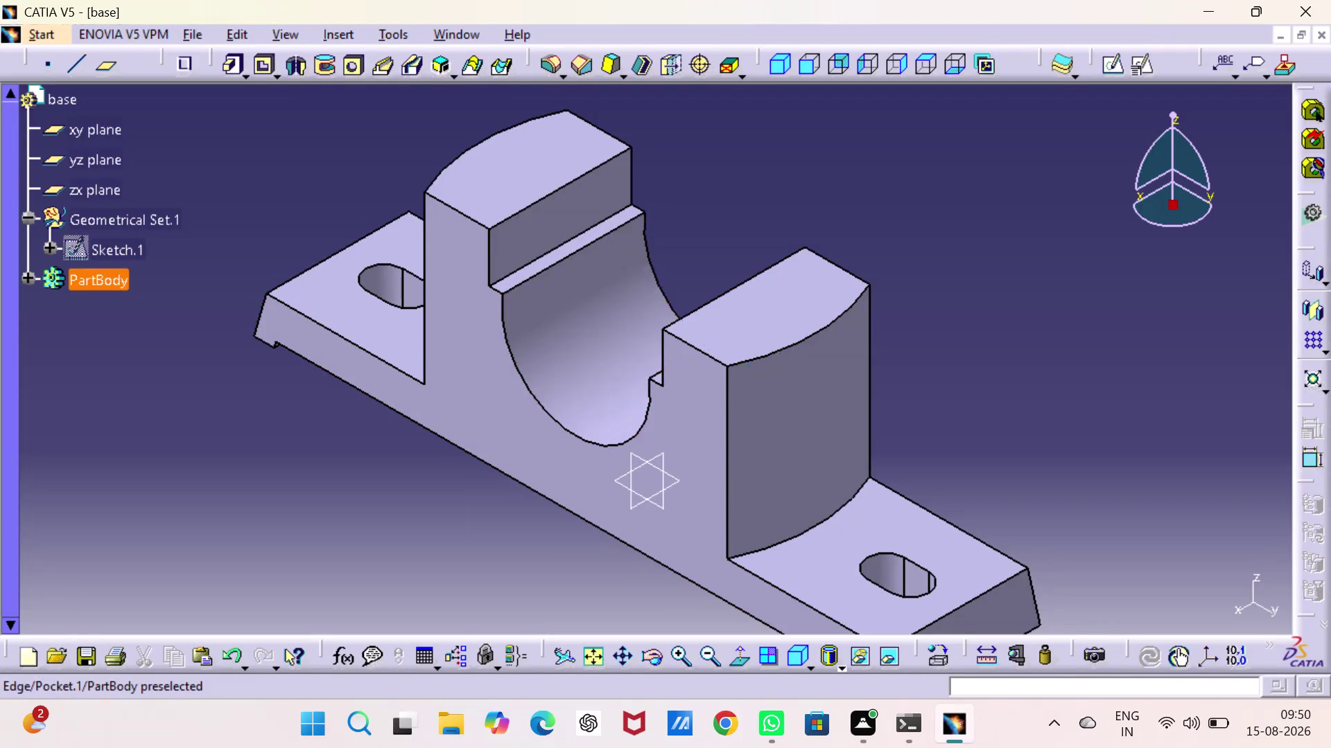
Start a new sketch on the yz plane of the pillow block base.
click(608, 333)
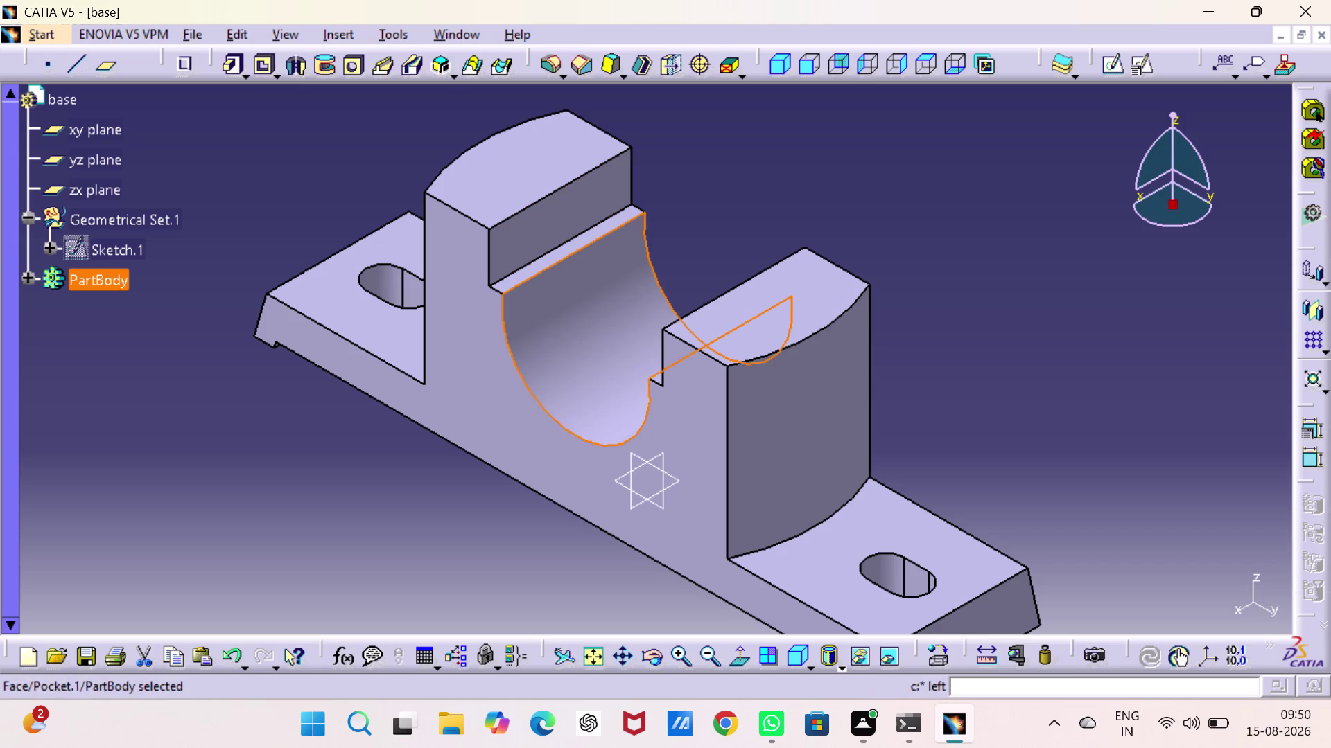
click(960, 230)
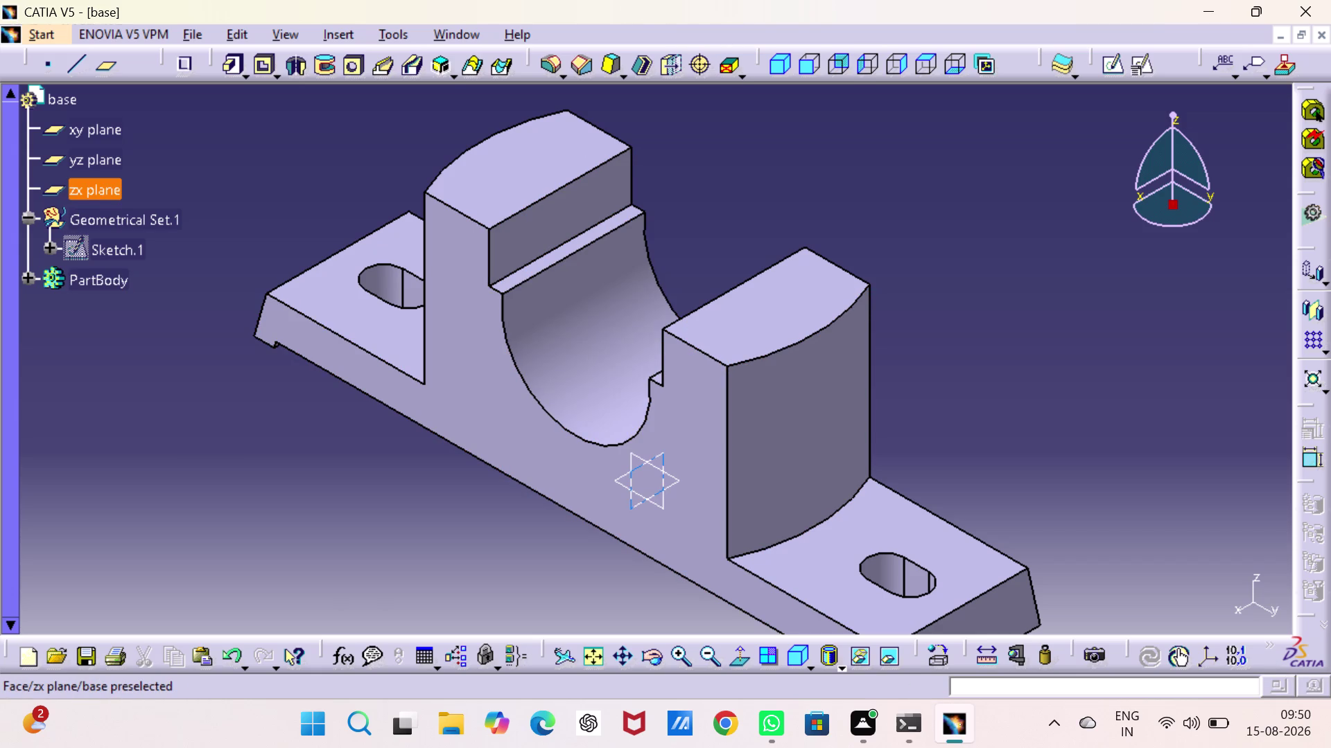
click(634, 455)
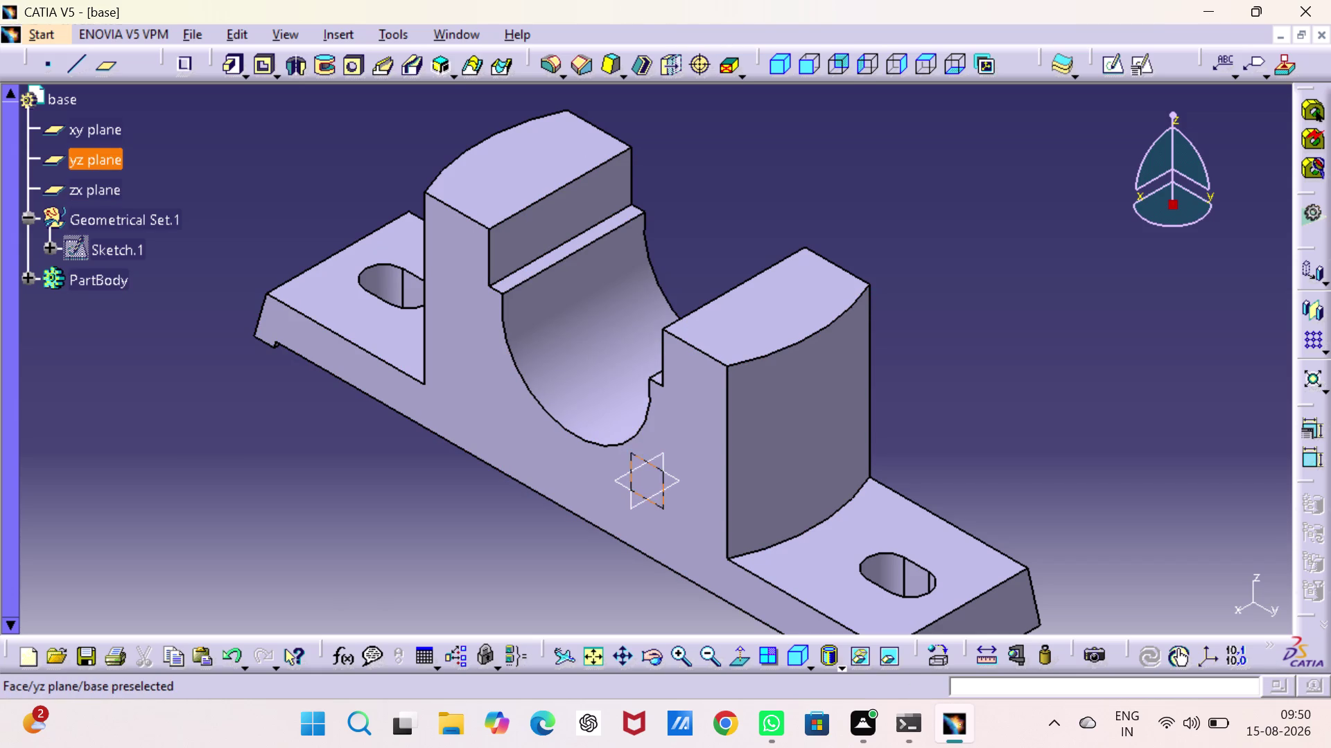
click(1110, 65)
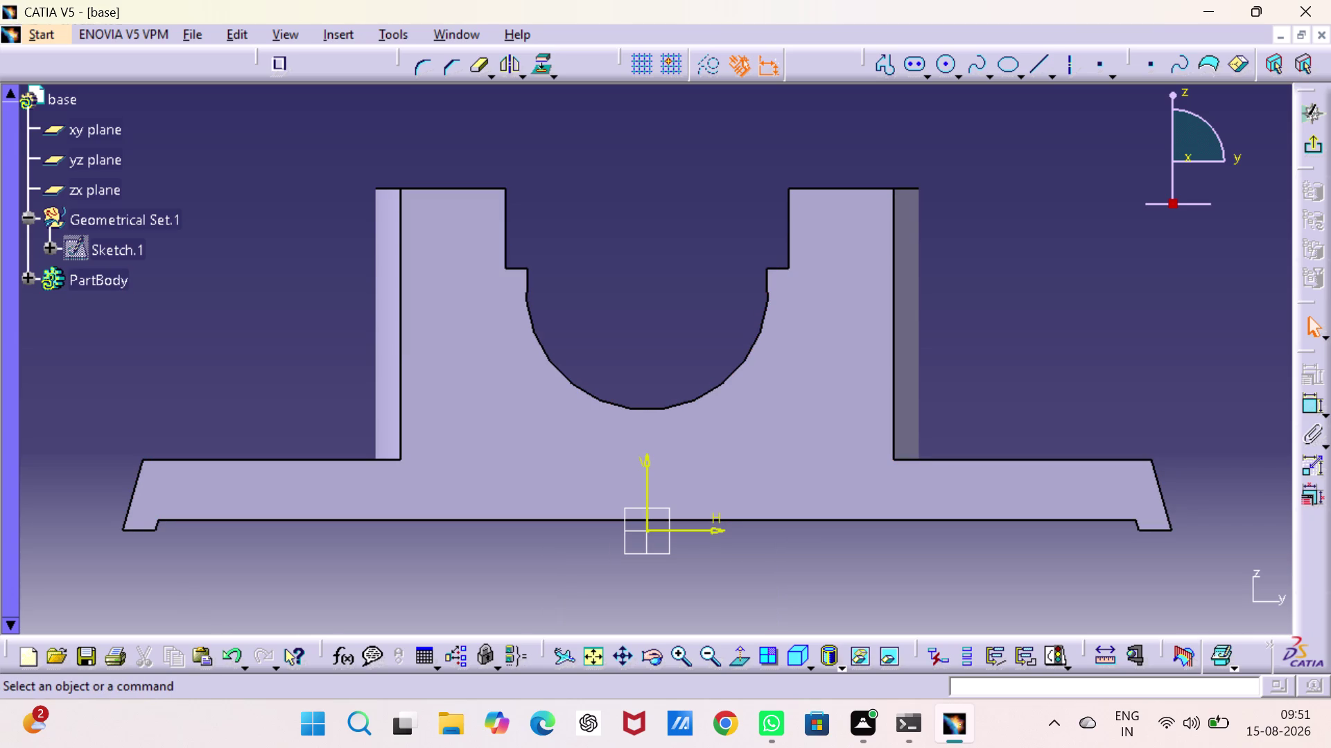
Project the cradle's semicircular bore edge into the yz-plane sketch as reference geometry.
click(613, 402)
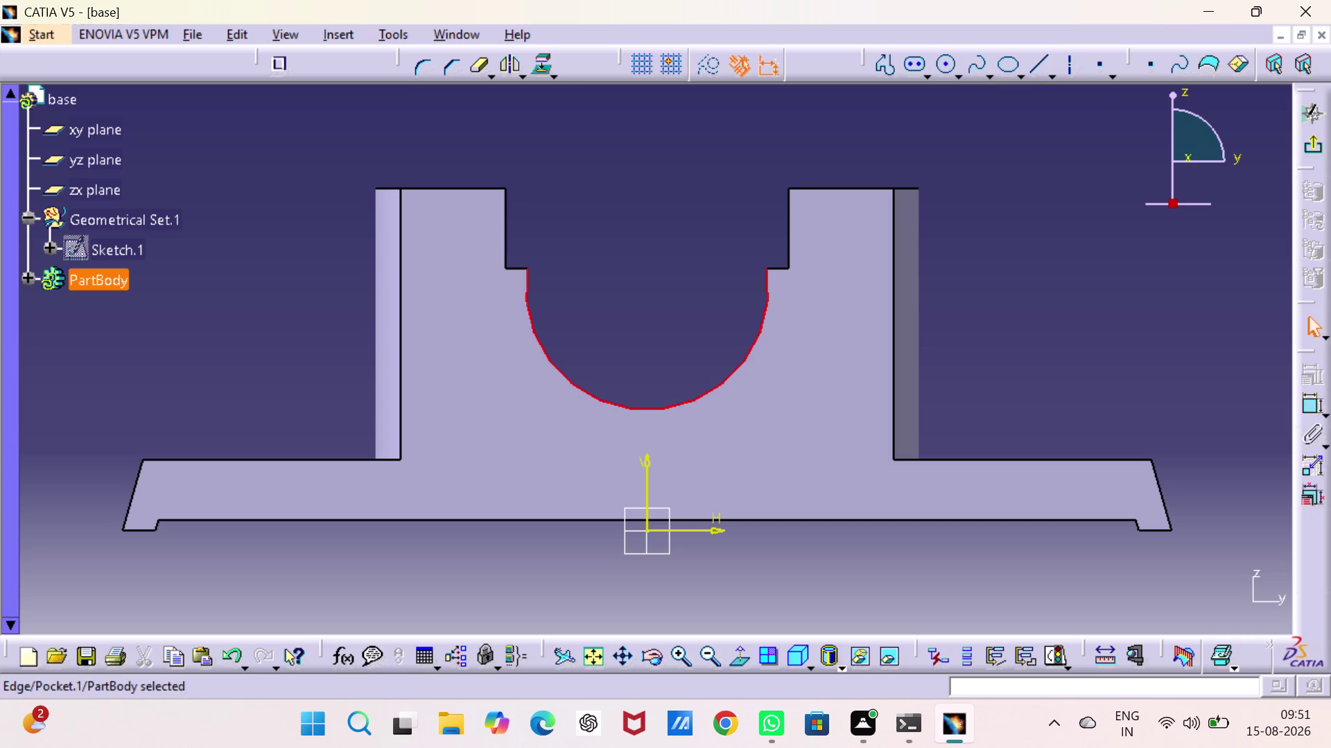
click(535, 63)
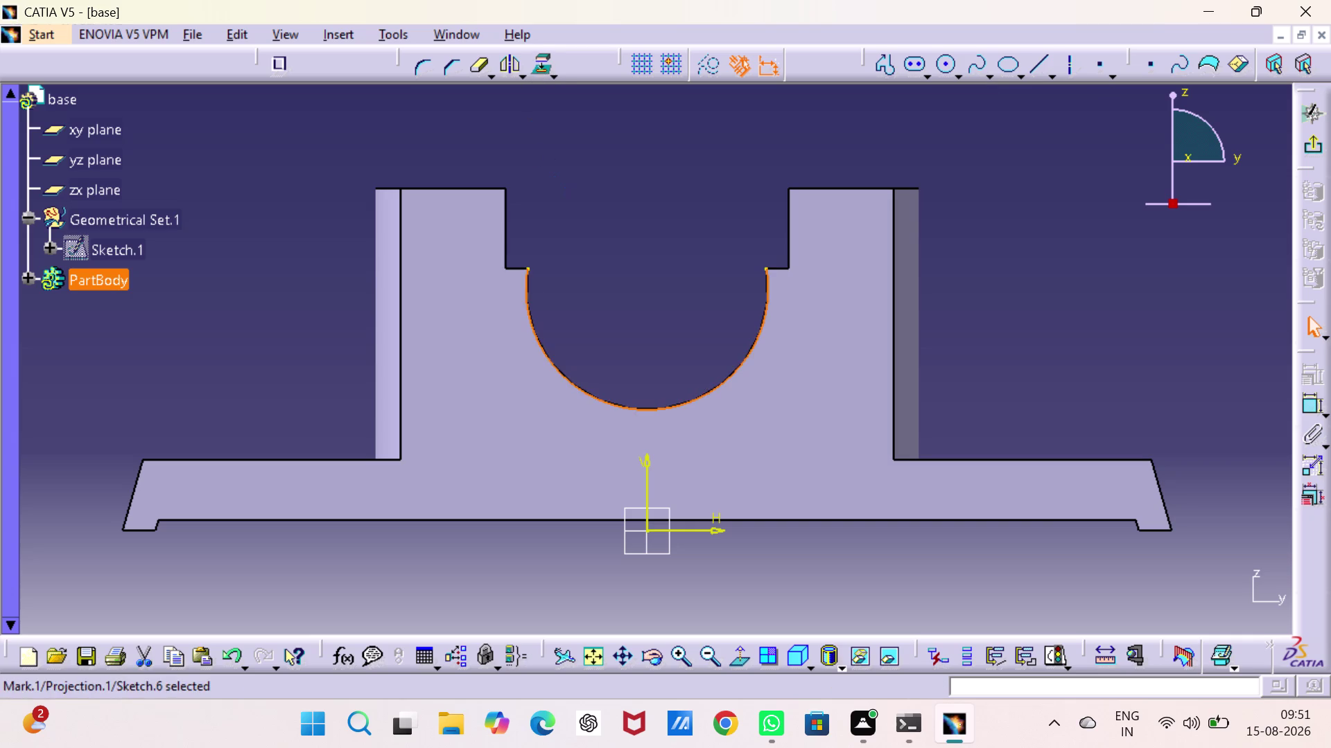
click(616, 253)
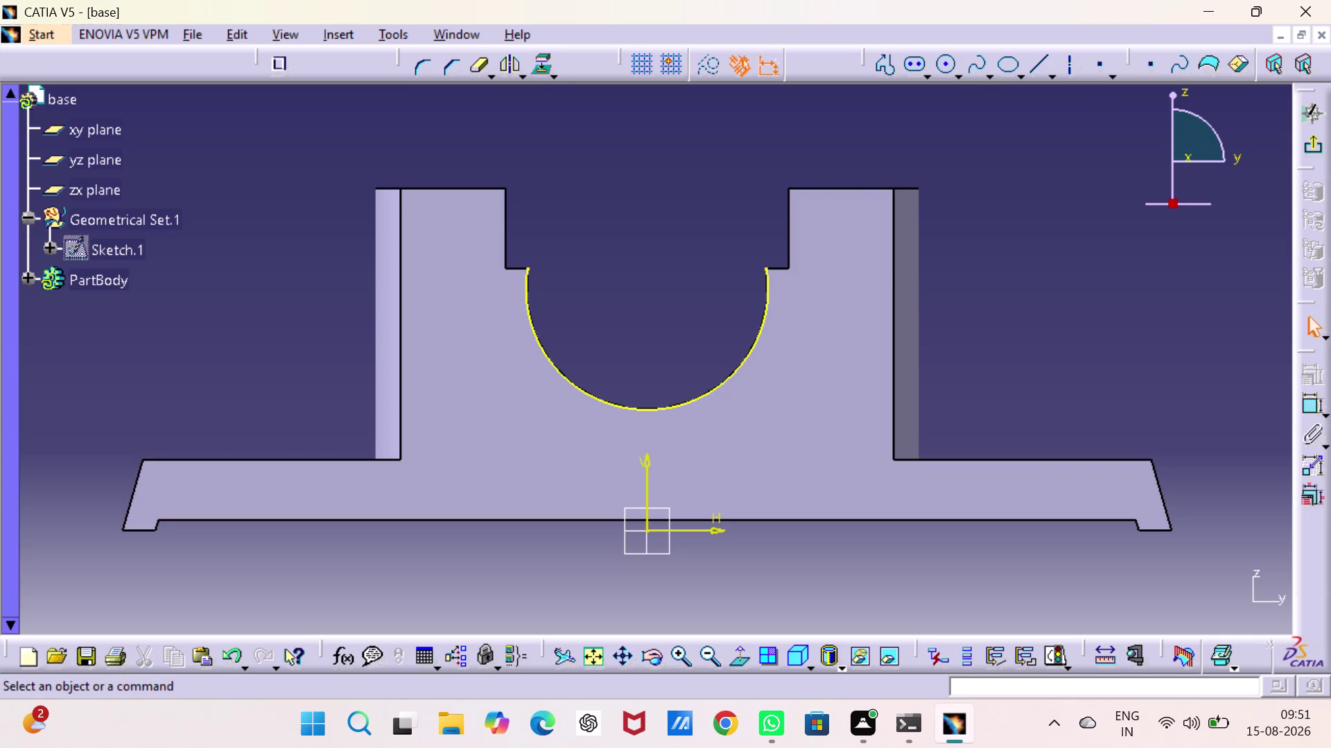
click(881, 61)
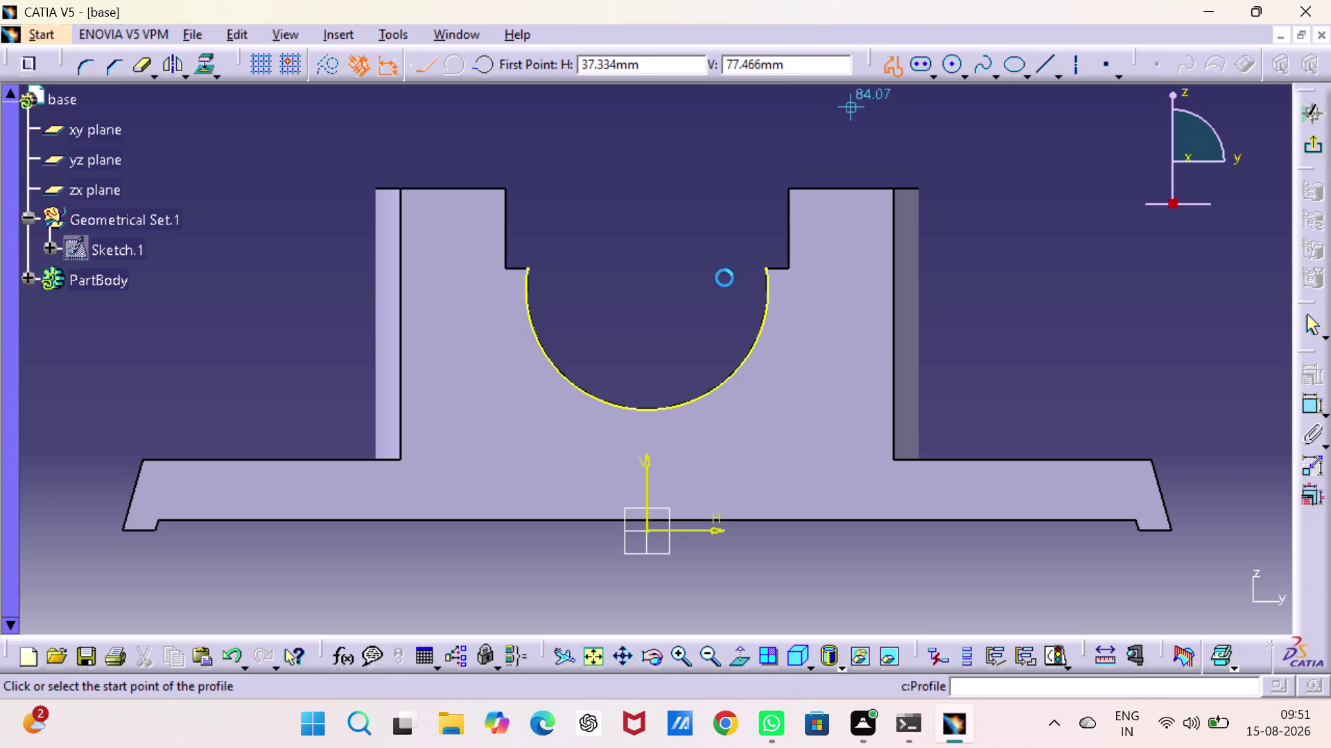
Draw a three-sided open profile hanging below the bore arc.
click(592, 397)
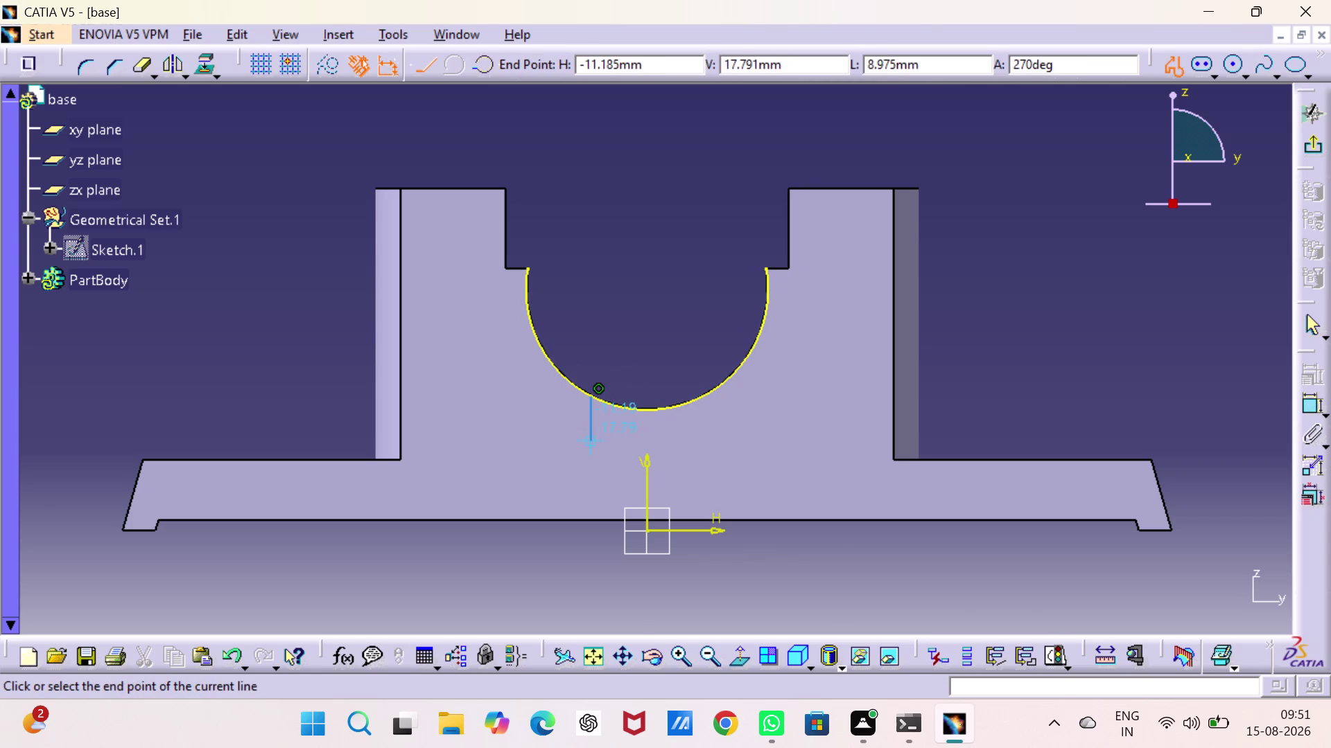
click(587, 441)
click(681, 437)
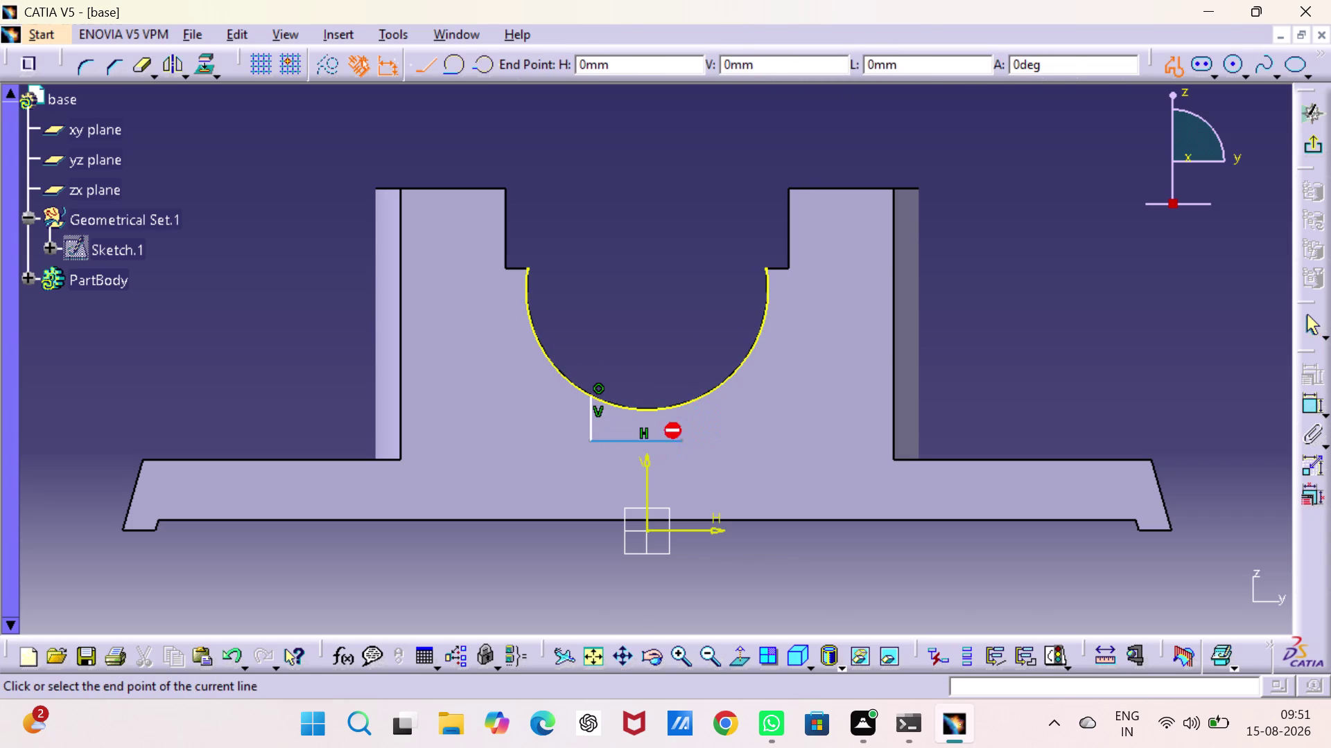
click(681, 403)
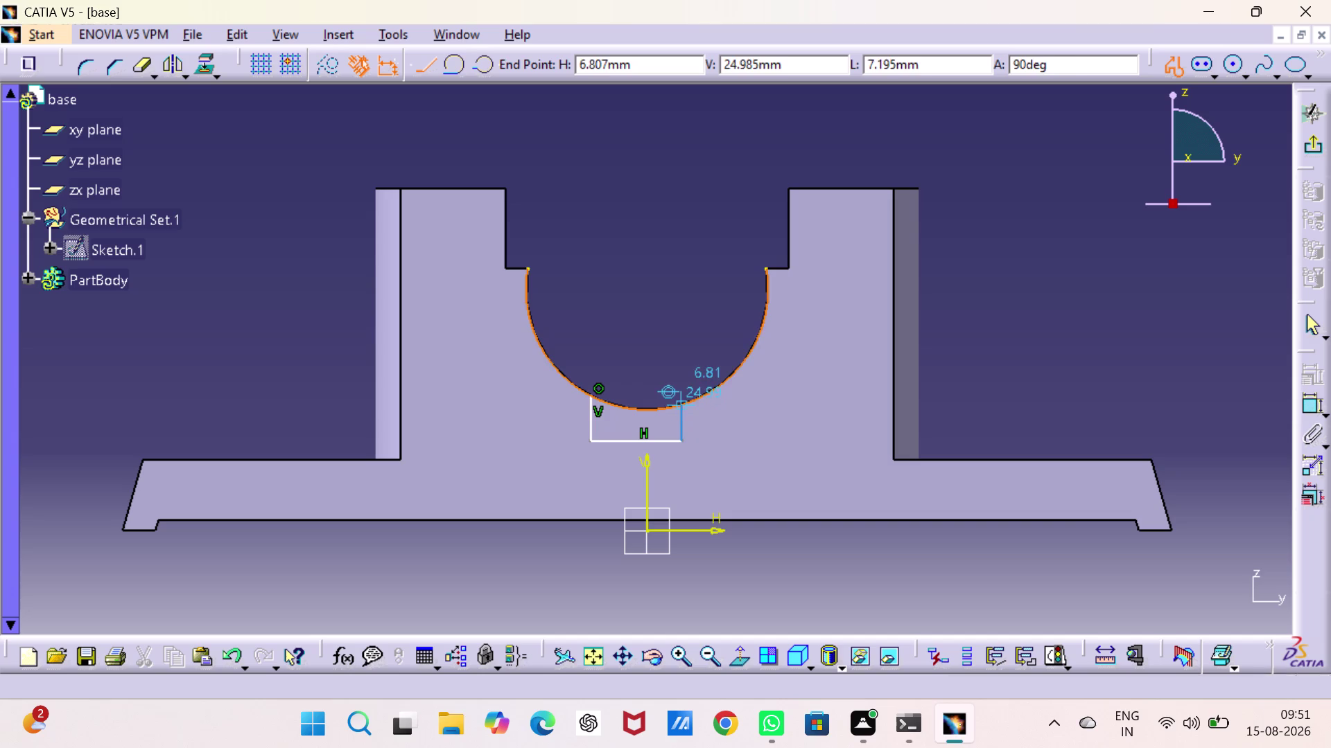
key(Escape)
key(Escape)
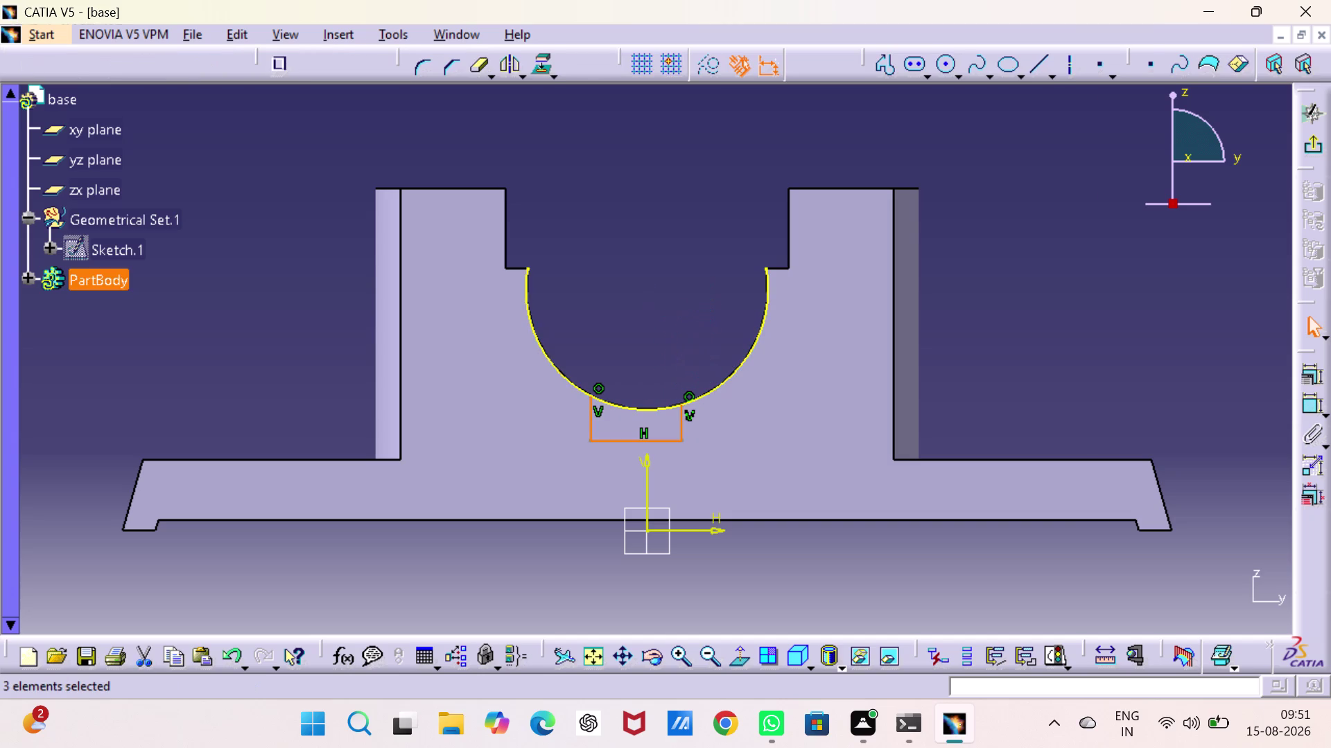
Make the profile's two vertical sides symmetric about the vertical axis.
click(673, 312)
click(591, 418)
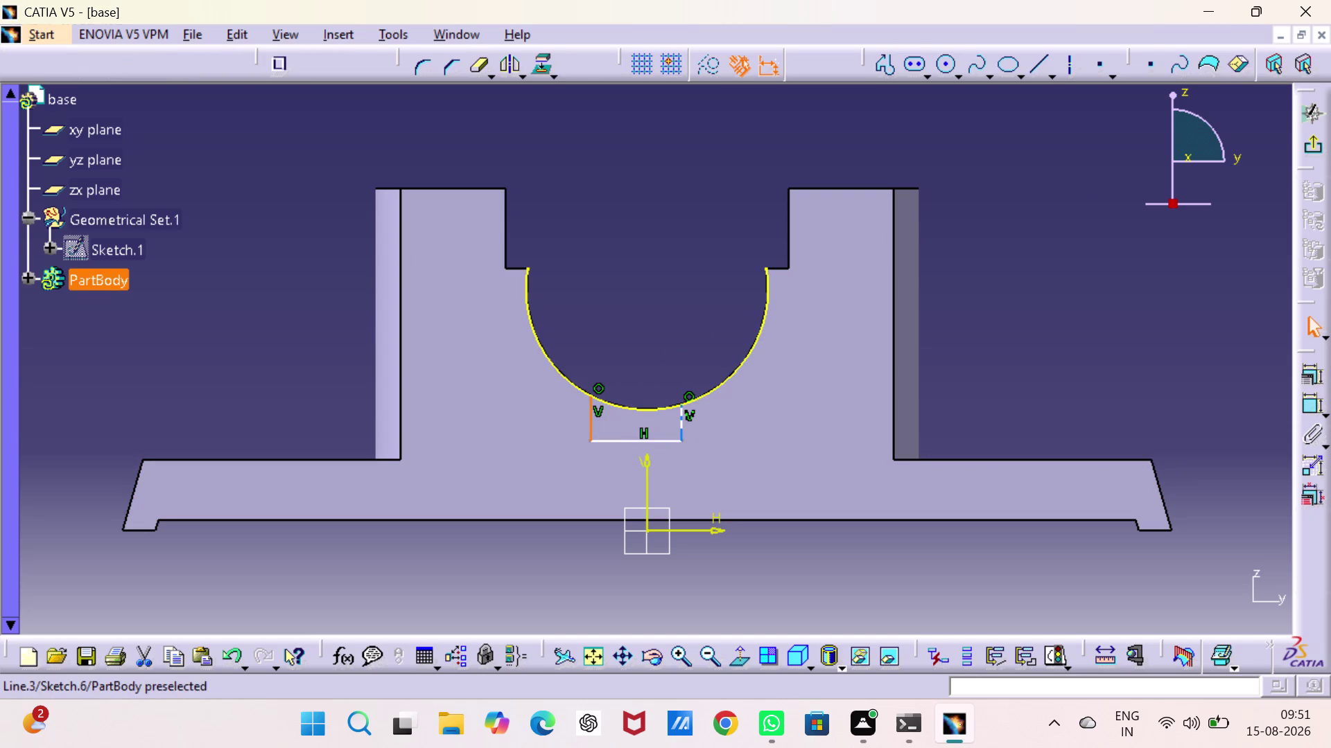
click(683, 424)
click(646, 462)
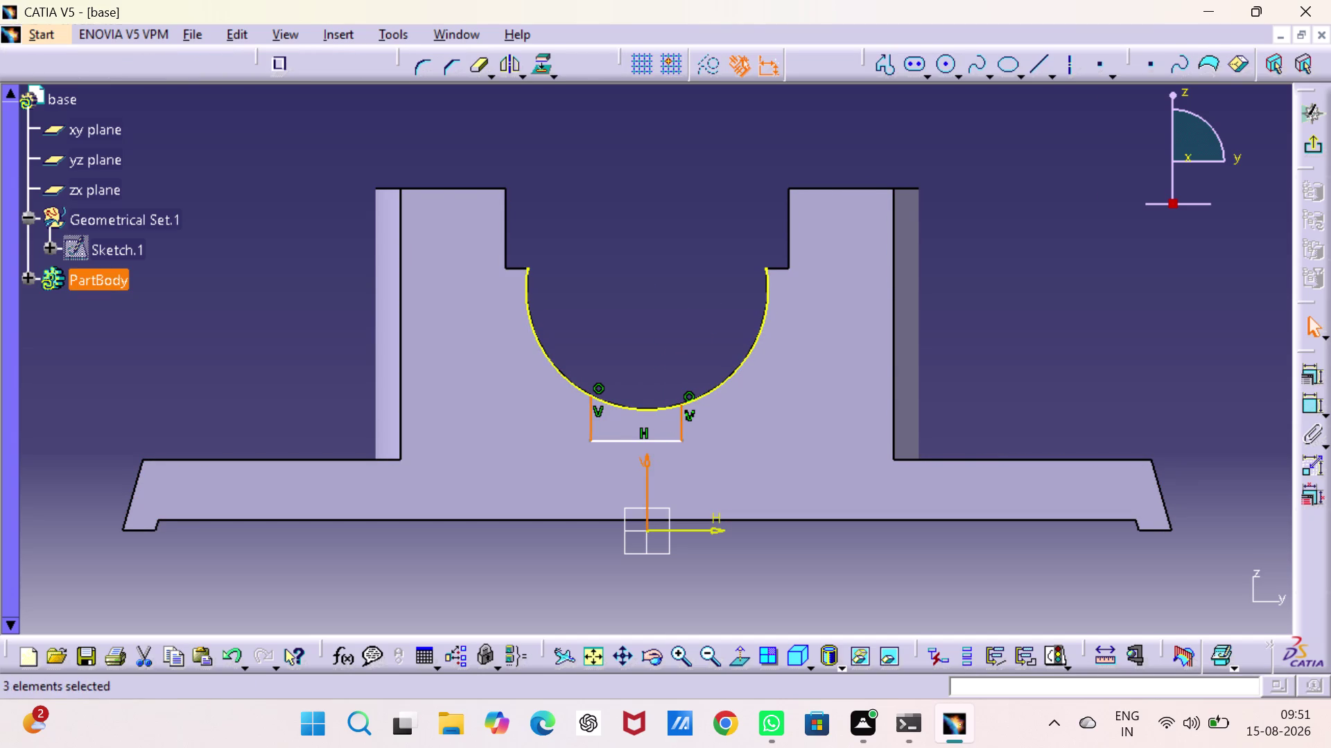
click(1310, 375)
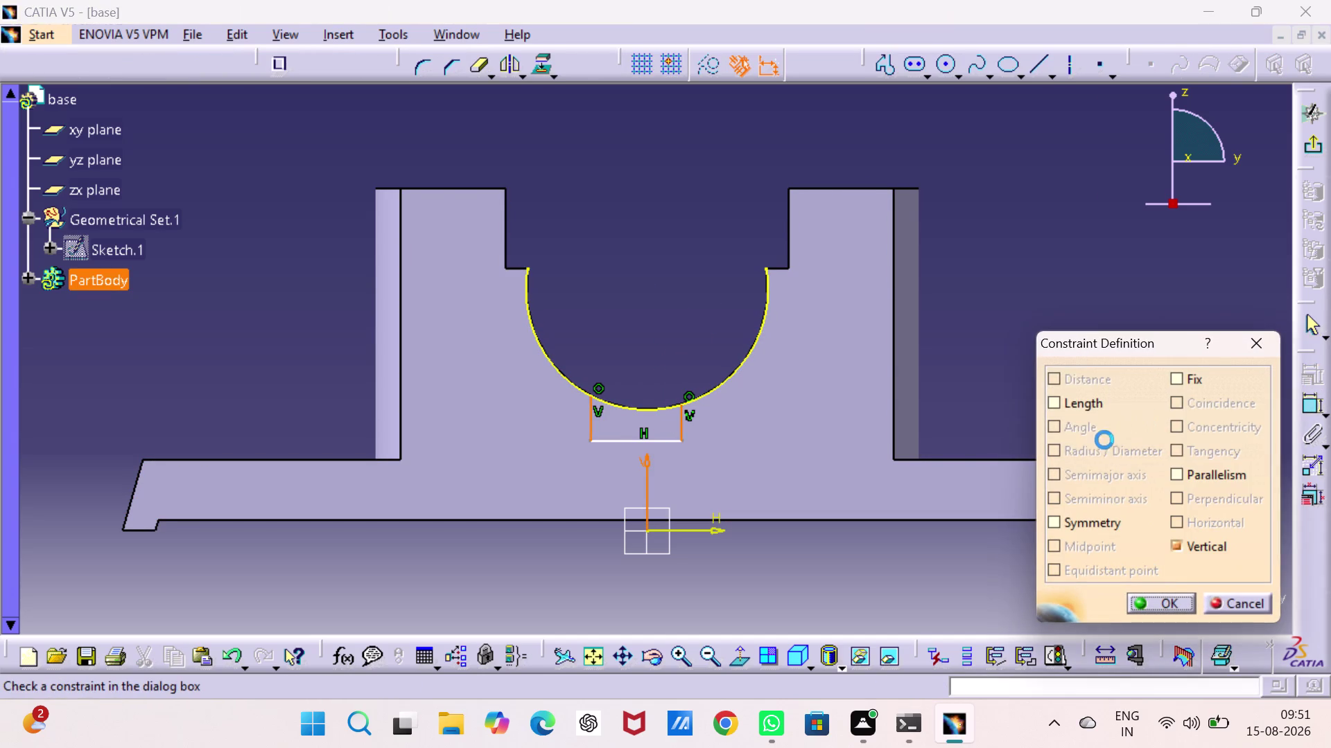
click(1056, 521)
click(1164, 609)
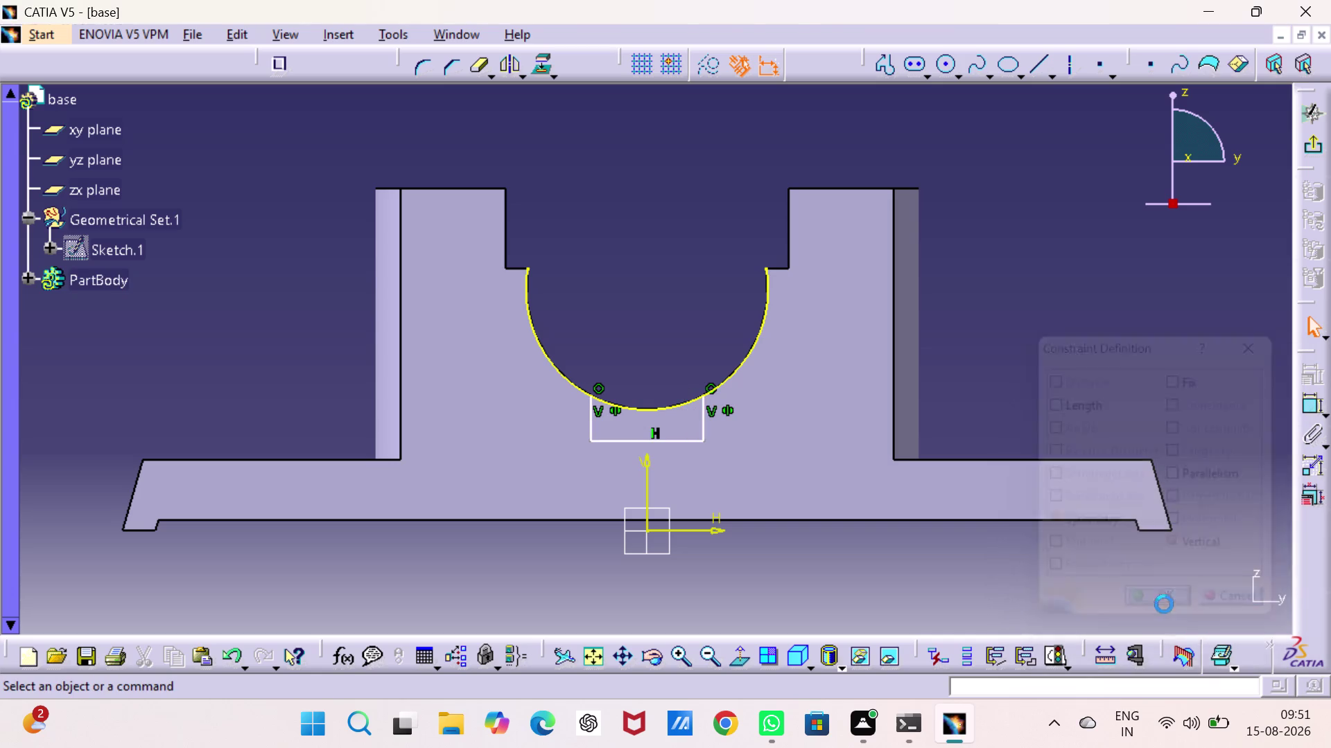
click(1122, 337)
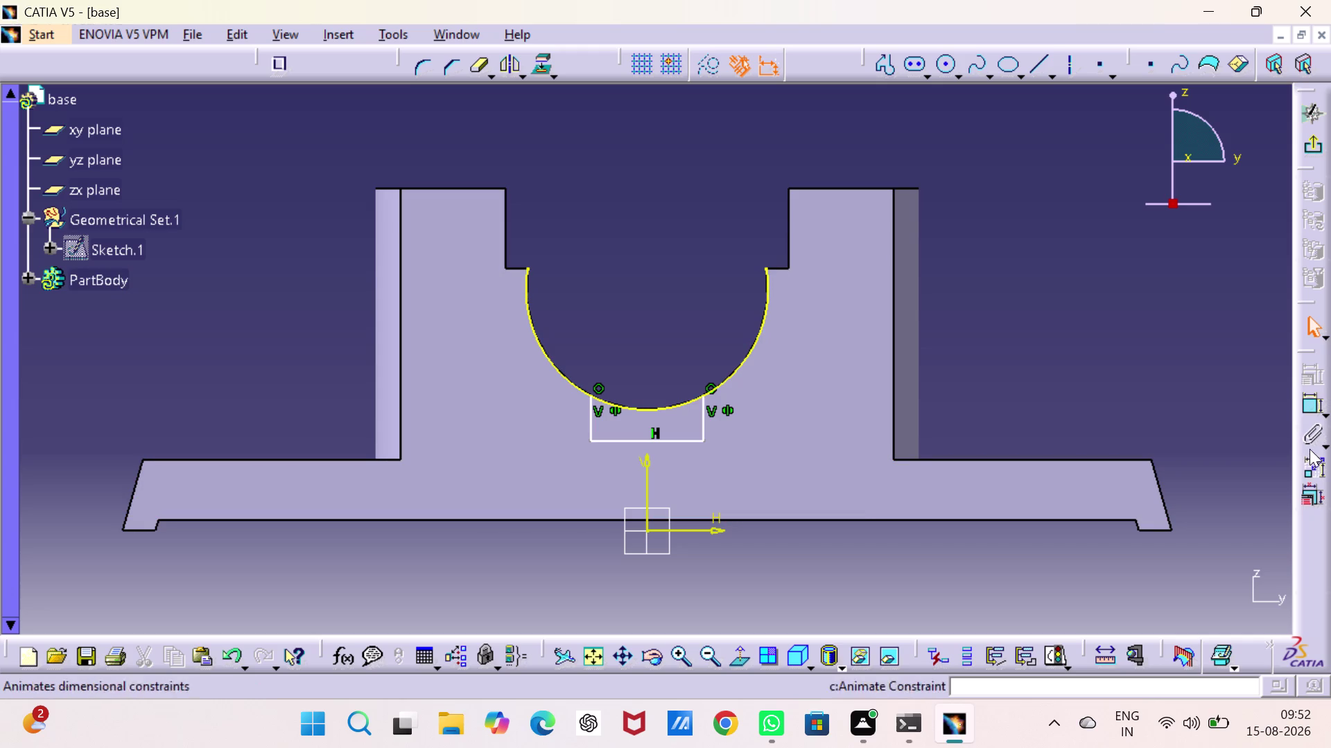
Dimension the profile's vertical side to an 8 mm height.
click(1303, 378)
click(1307, 406)
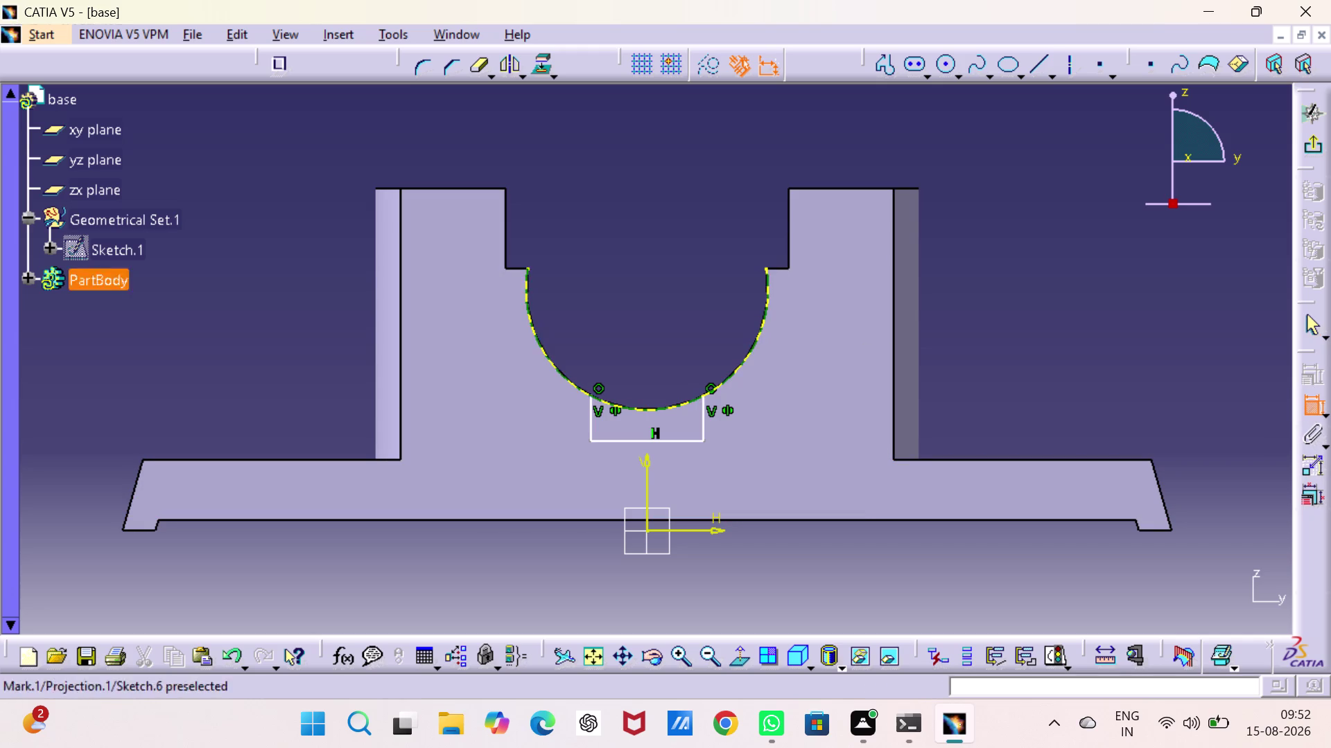
click(704, 409)
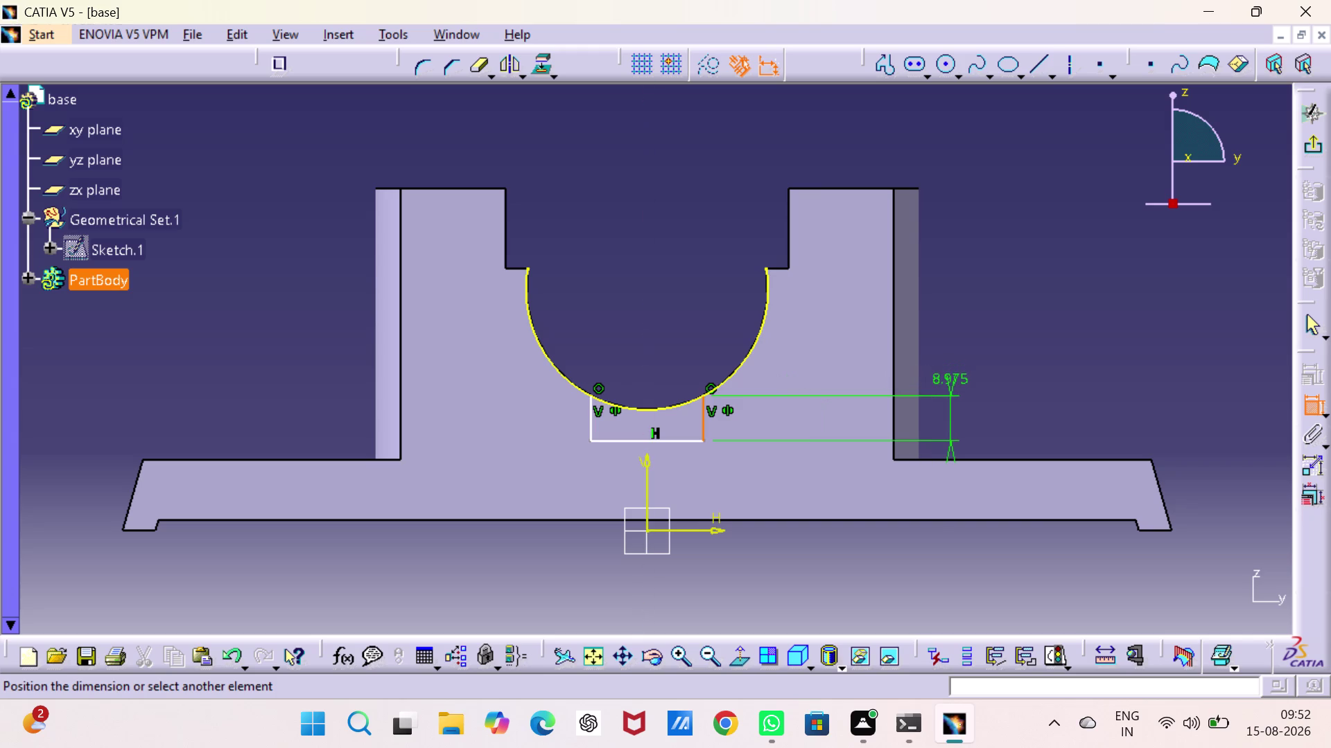
click(953, 370)
double_click(953, 367)
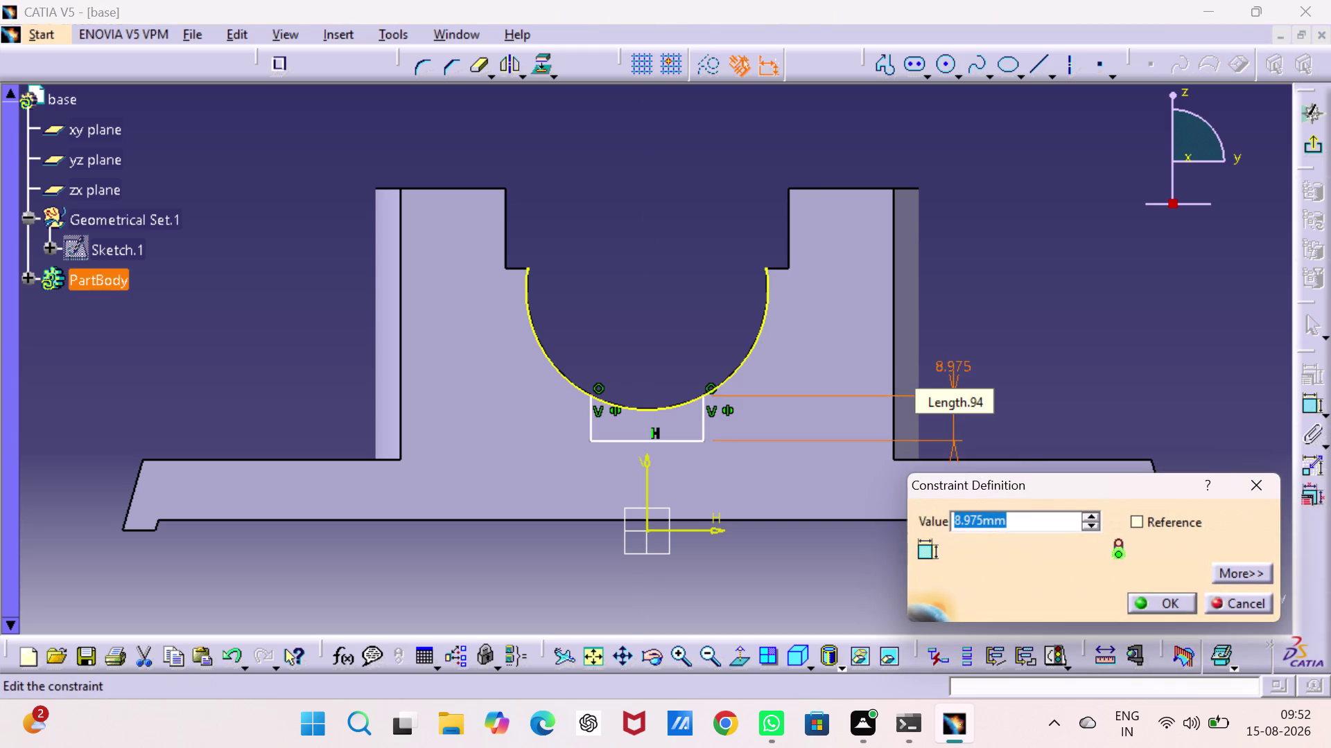
key(8)
key(Return)
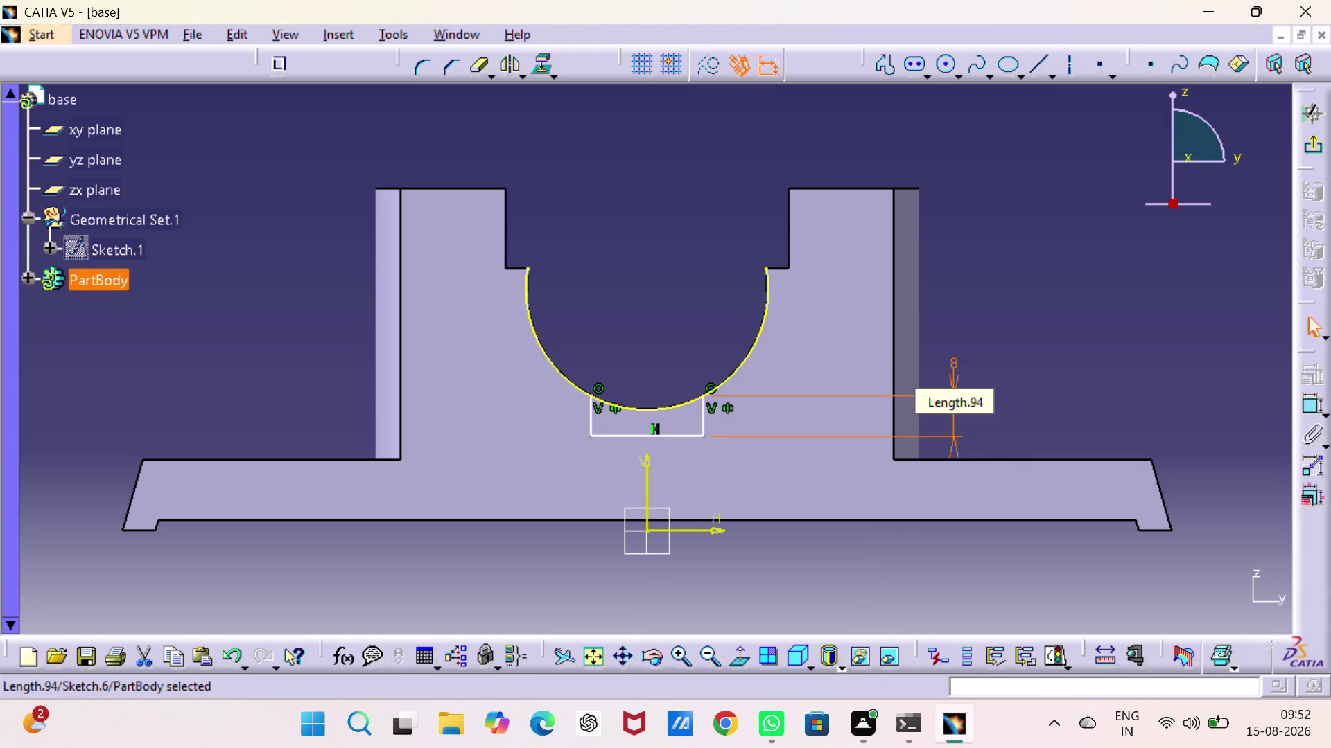
click(1059, 322)
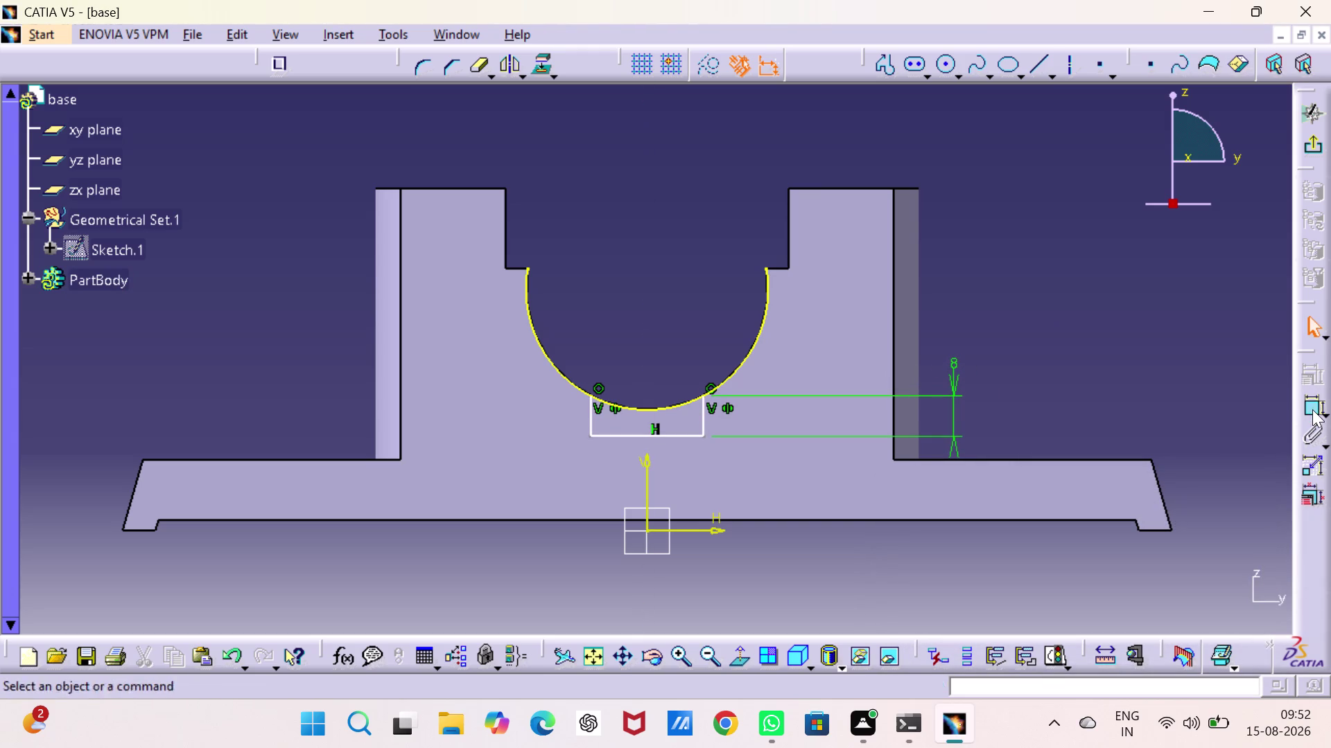
Dimension the profile's horizontal side to an 8 mm width.
click(1312, 409)
click(633, 437)
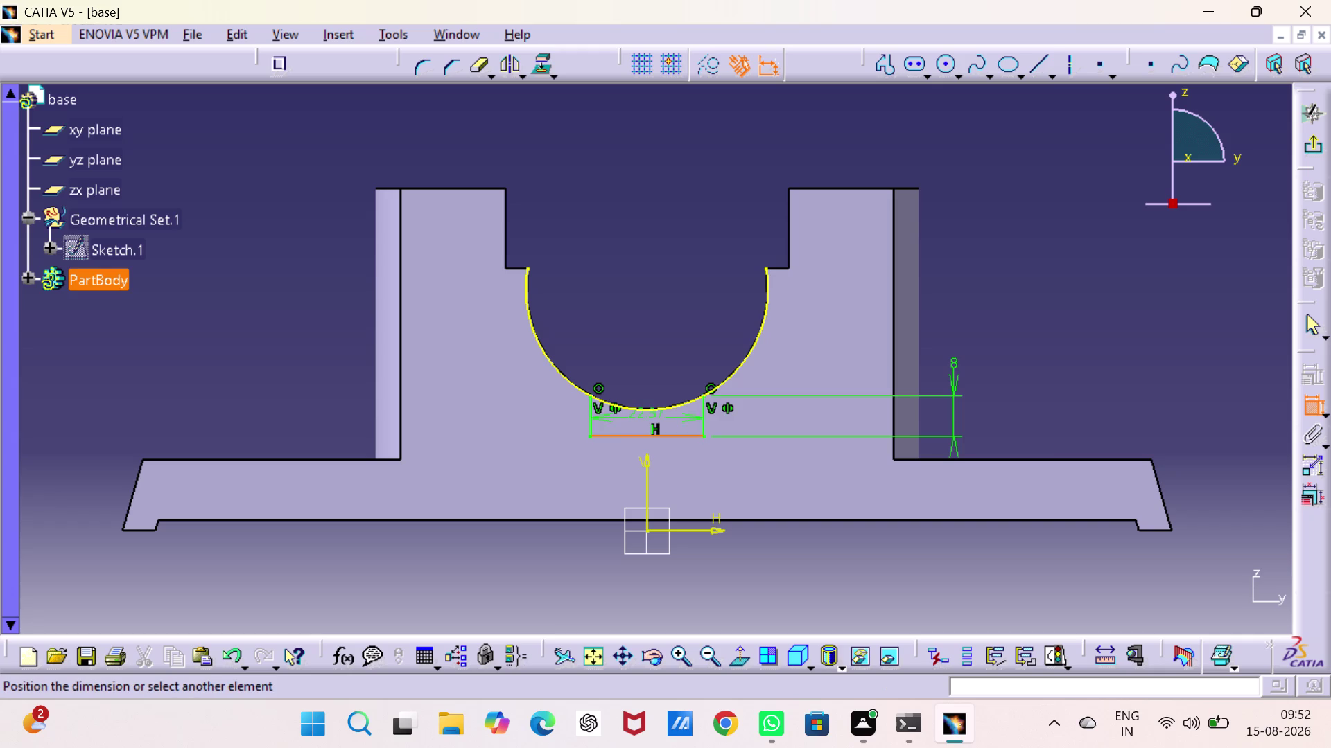
click(532, 478)
double_click(531, 477)
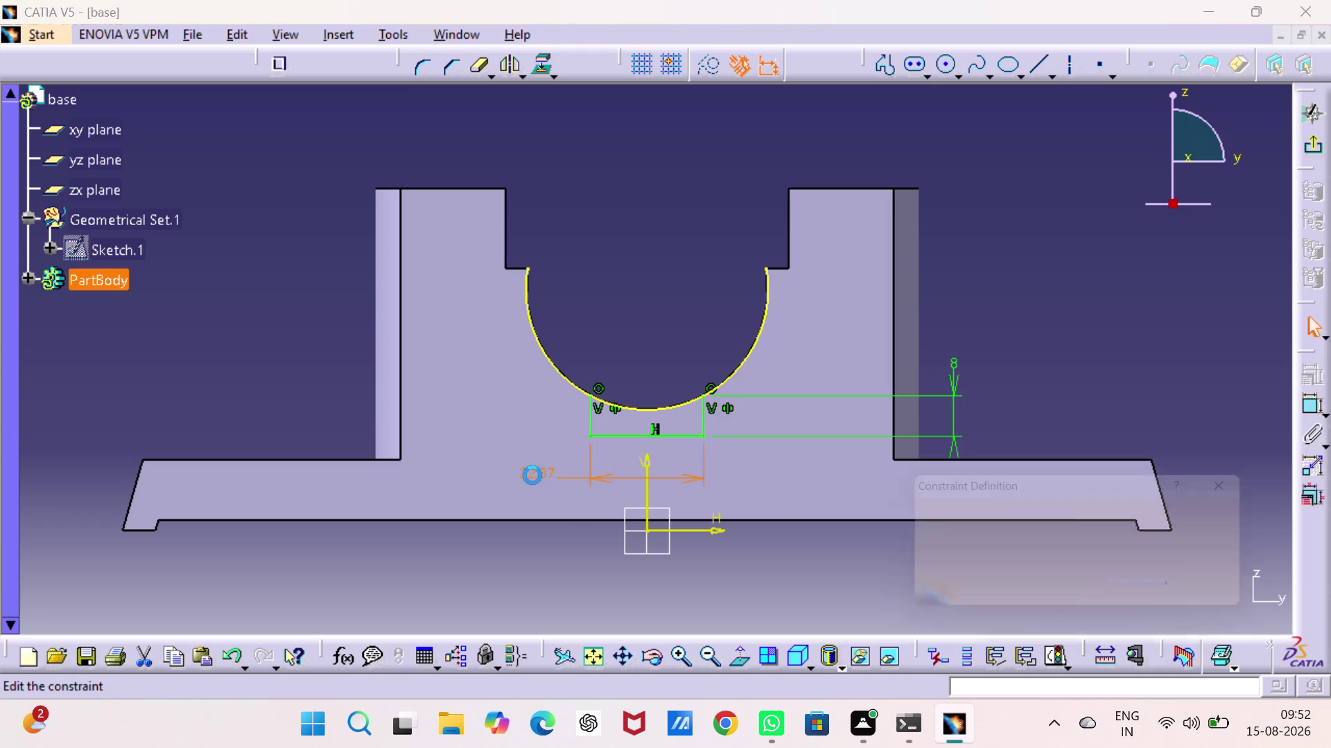
key(8)
key(Return)
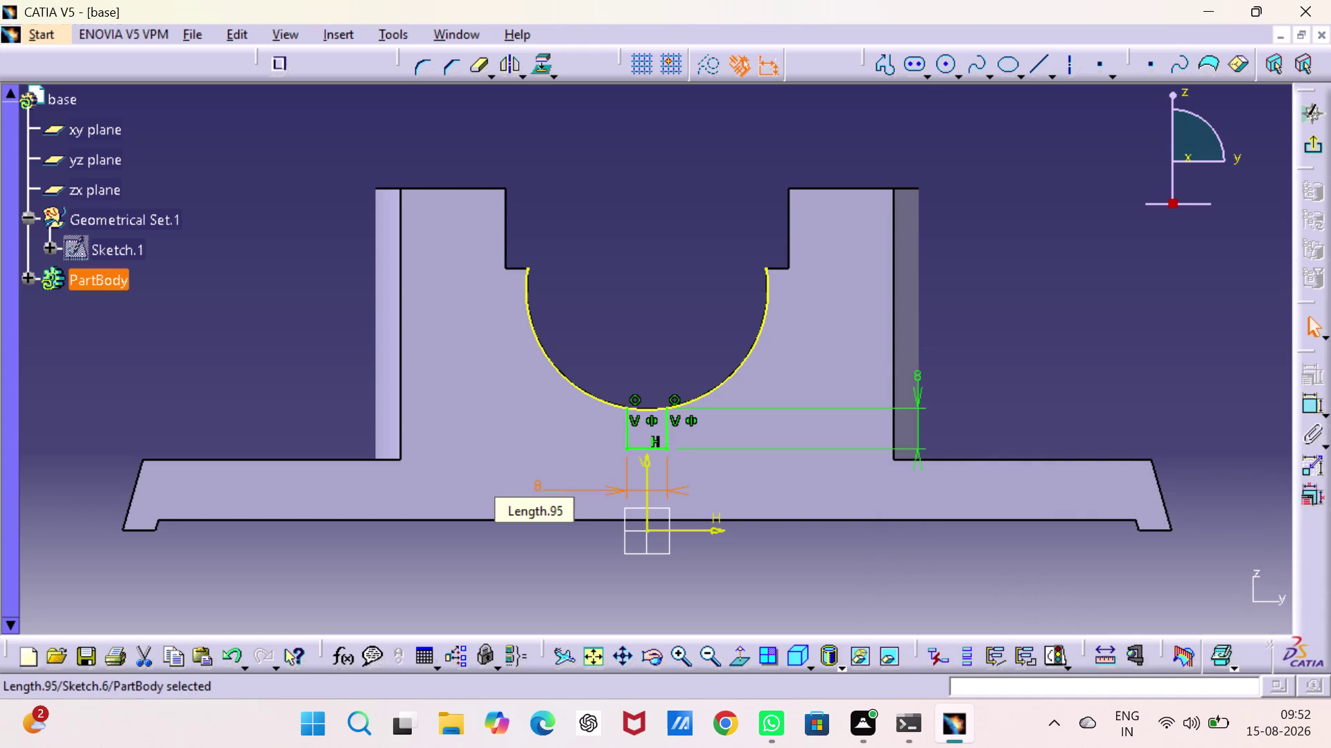
click(1057, 342)
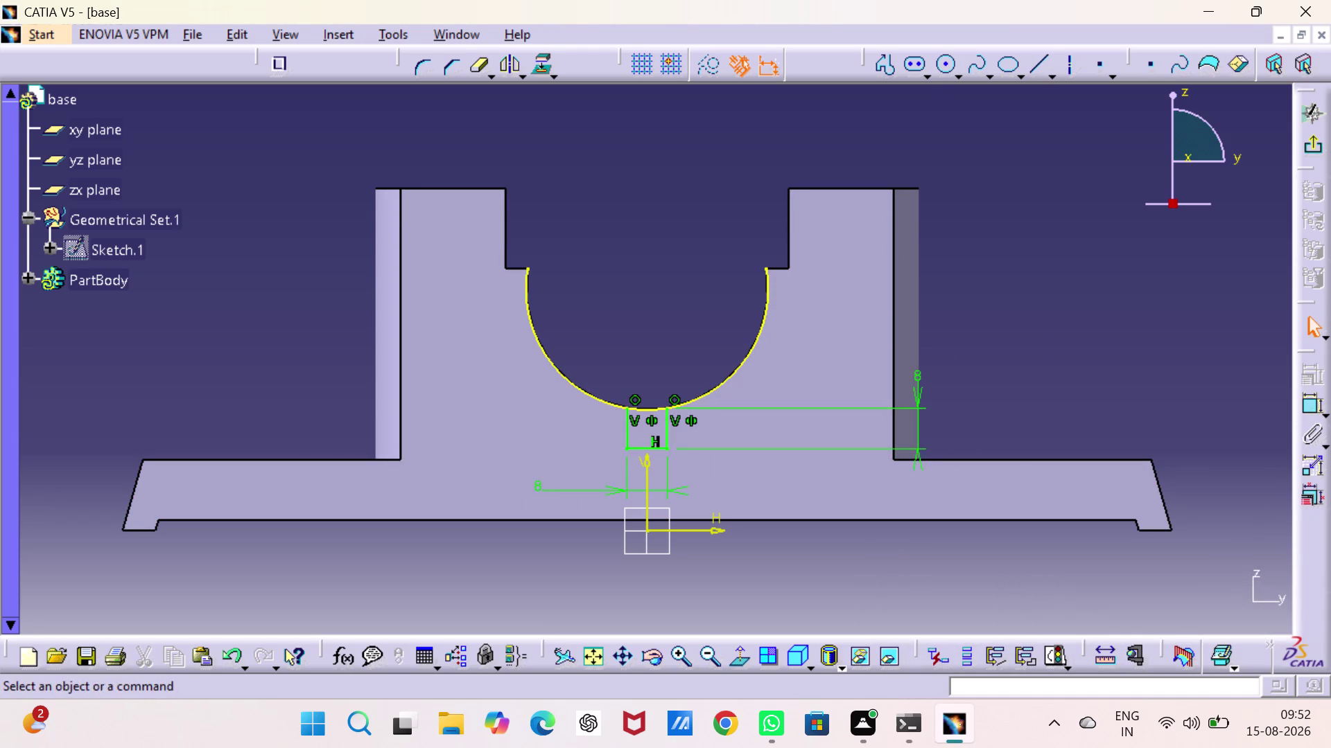
Trim the projected bore arc and exit the sketch to the part.
double_click(475, 74)
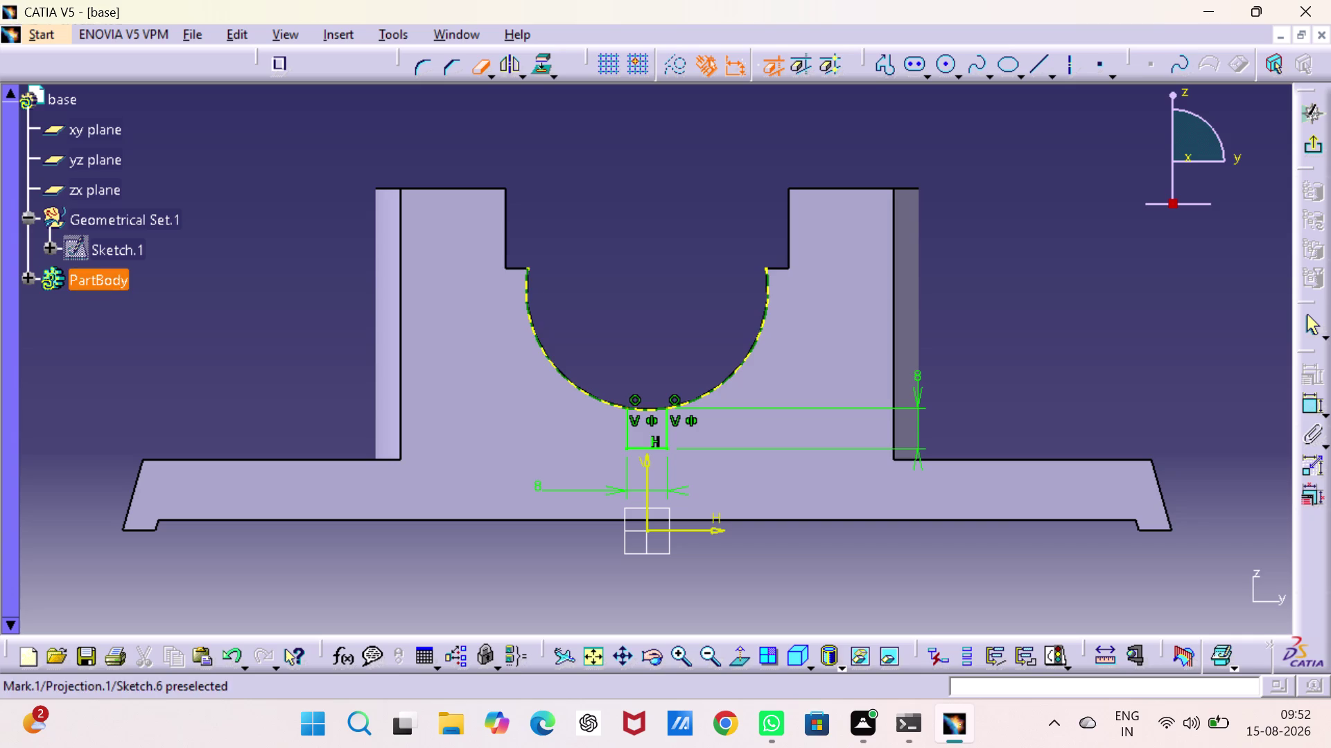
click(523, 286)
click(760, 335)
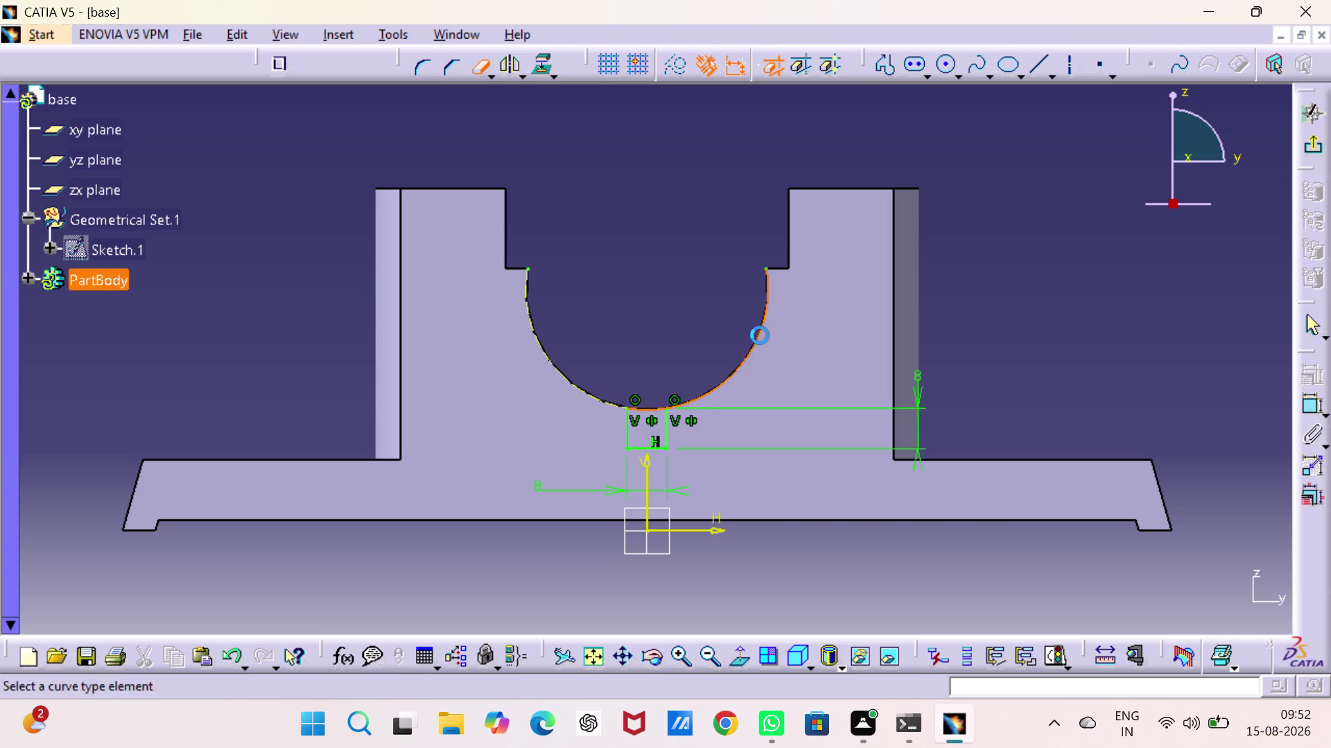
click(1014, 310)
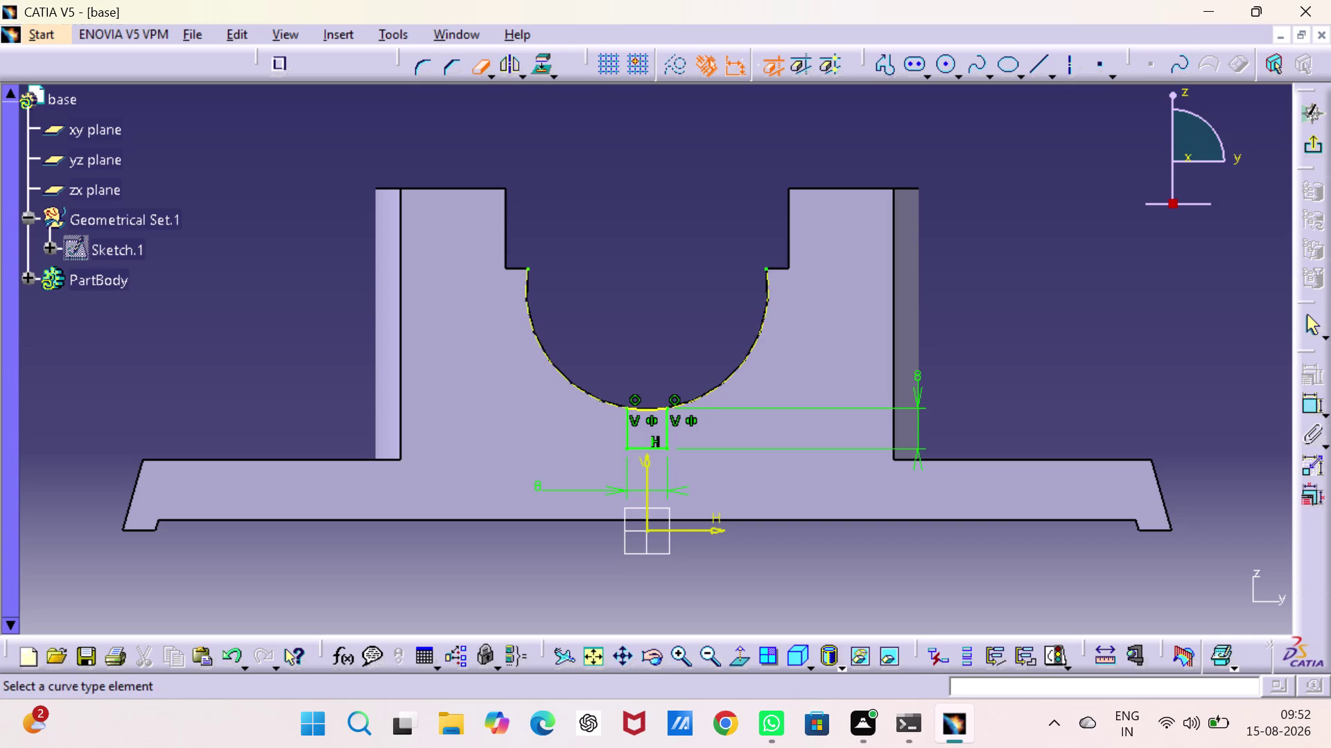
click(1317, 145)
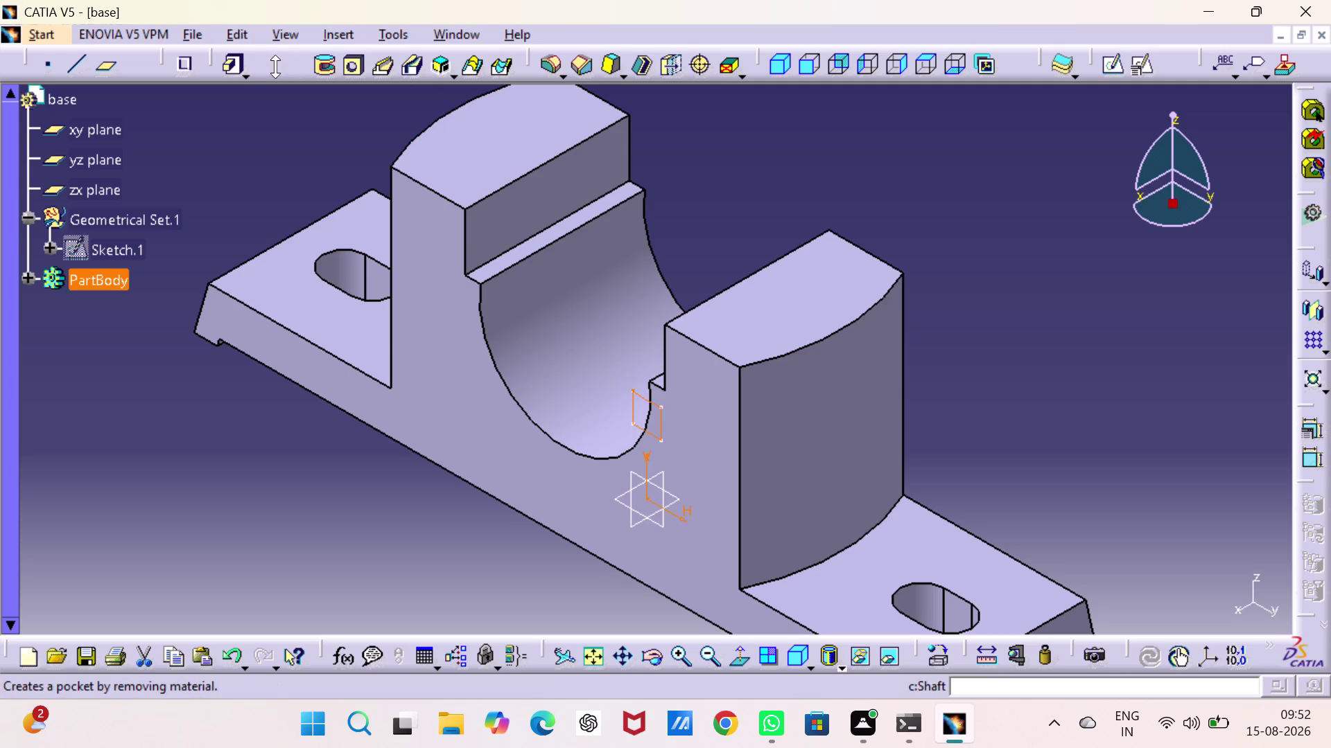
Cancel the 54 mm pocket on Sketch.6, leaving the base uncut.
click(261, 65)
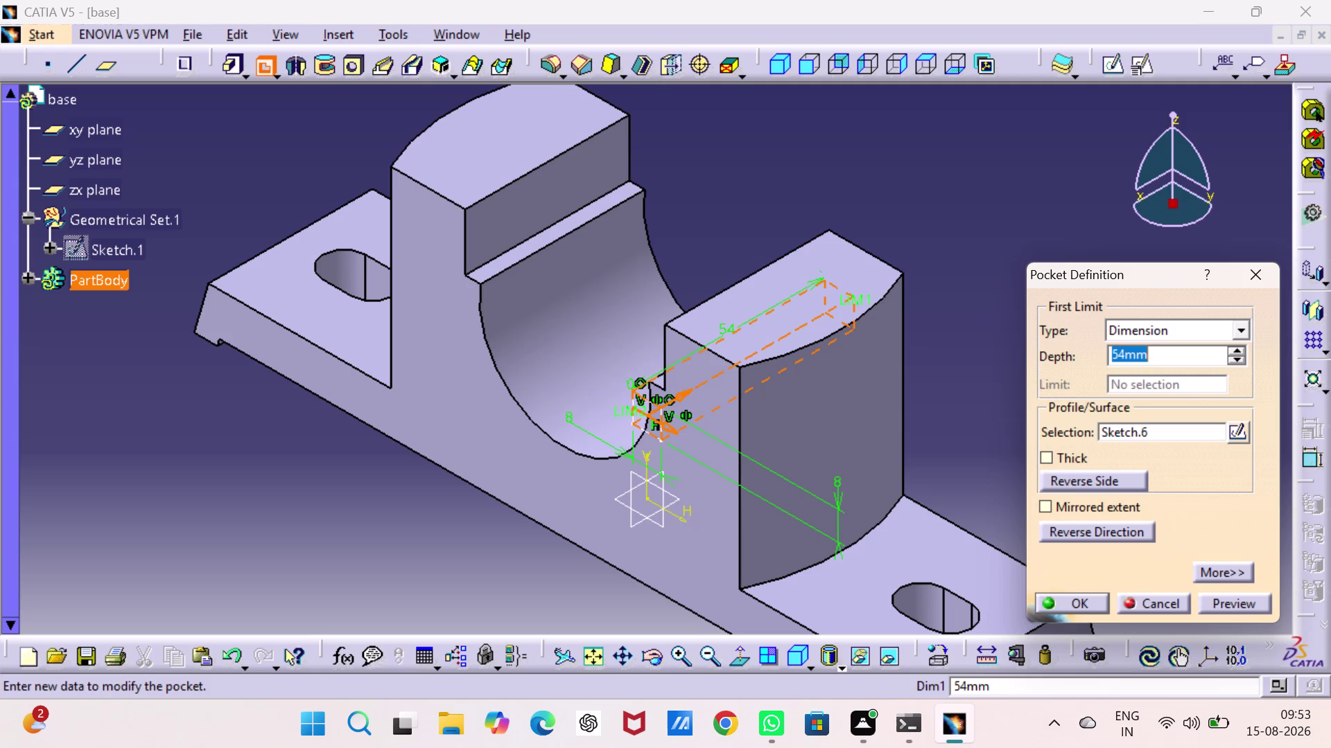
click(1262, 276)
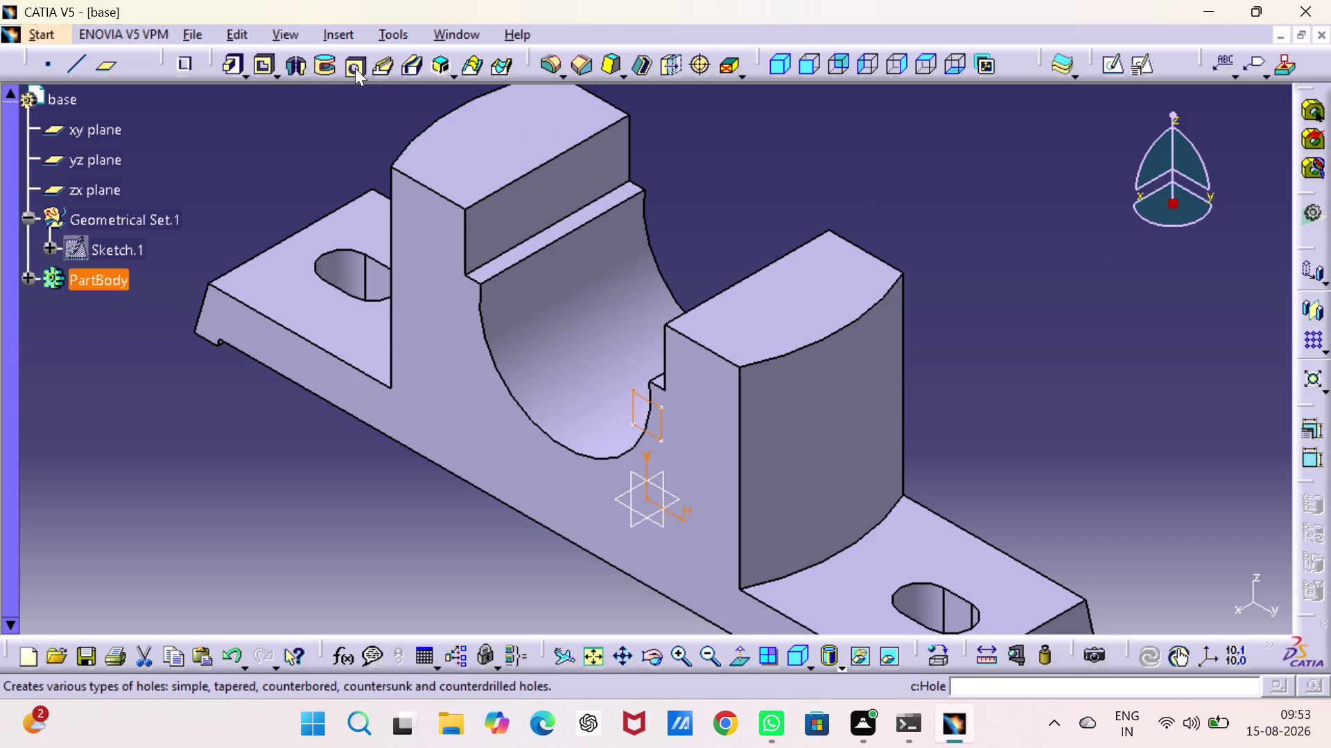
click(321, 66)
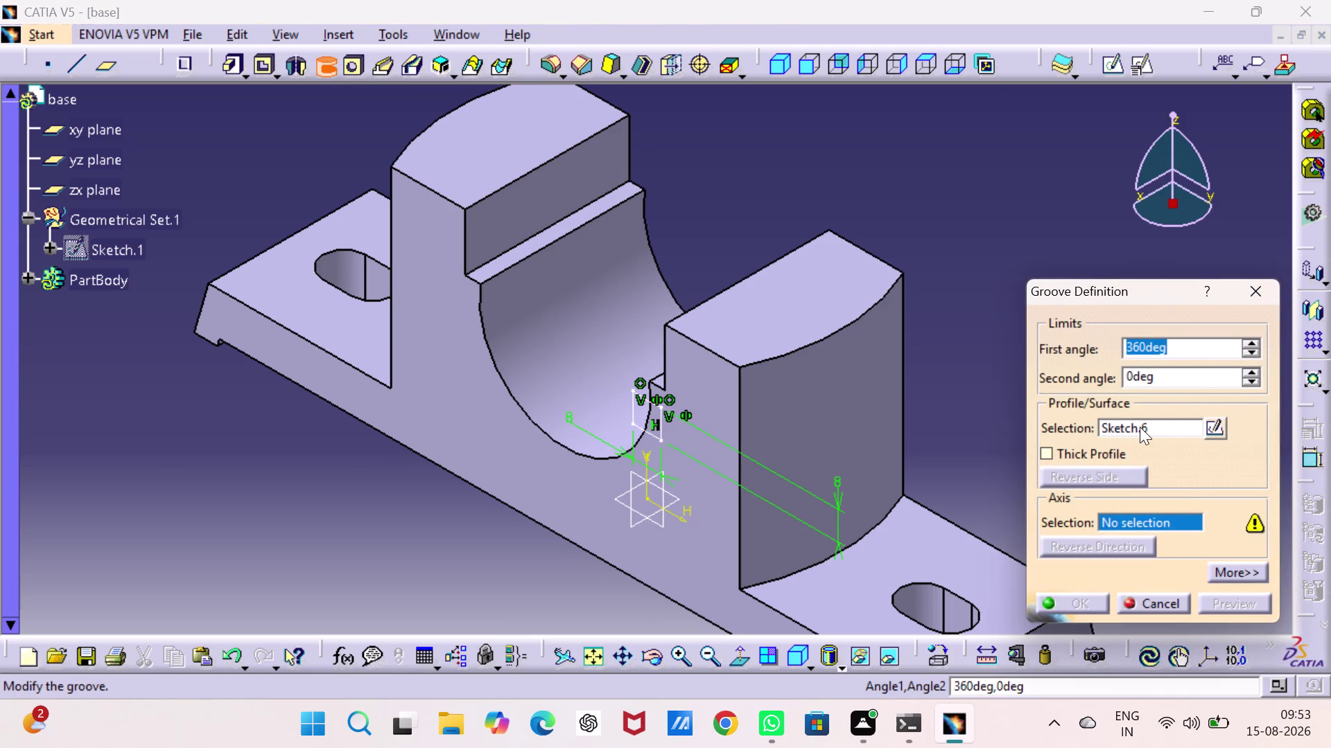
click(1159, 518)
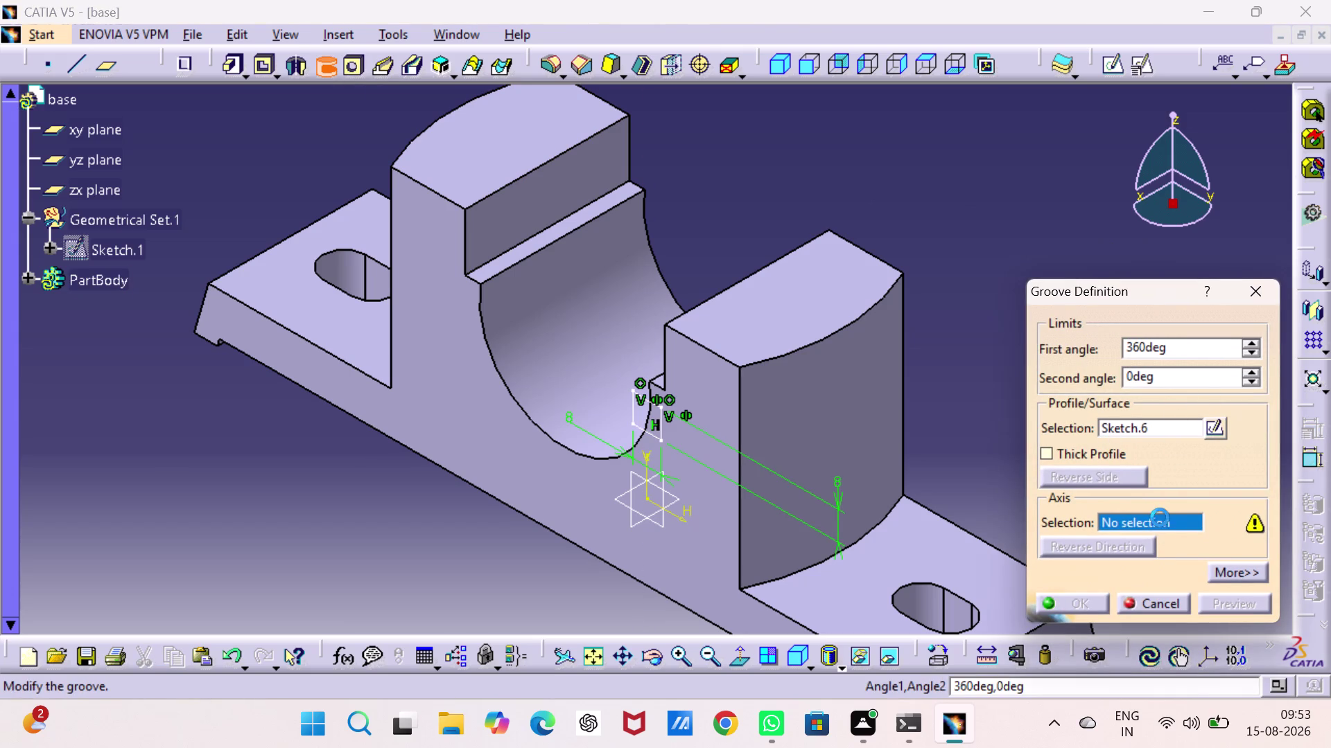
right_click(1158, 517)
click(1166, 596)
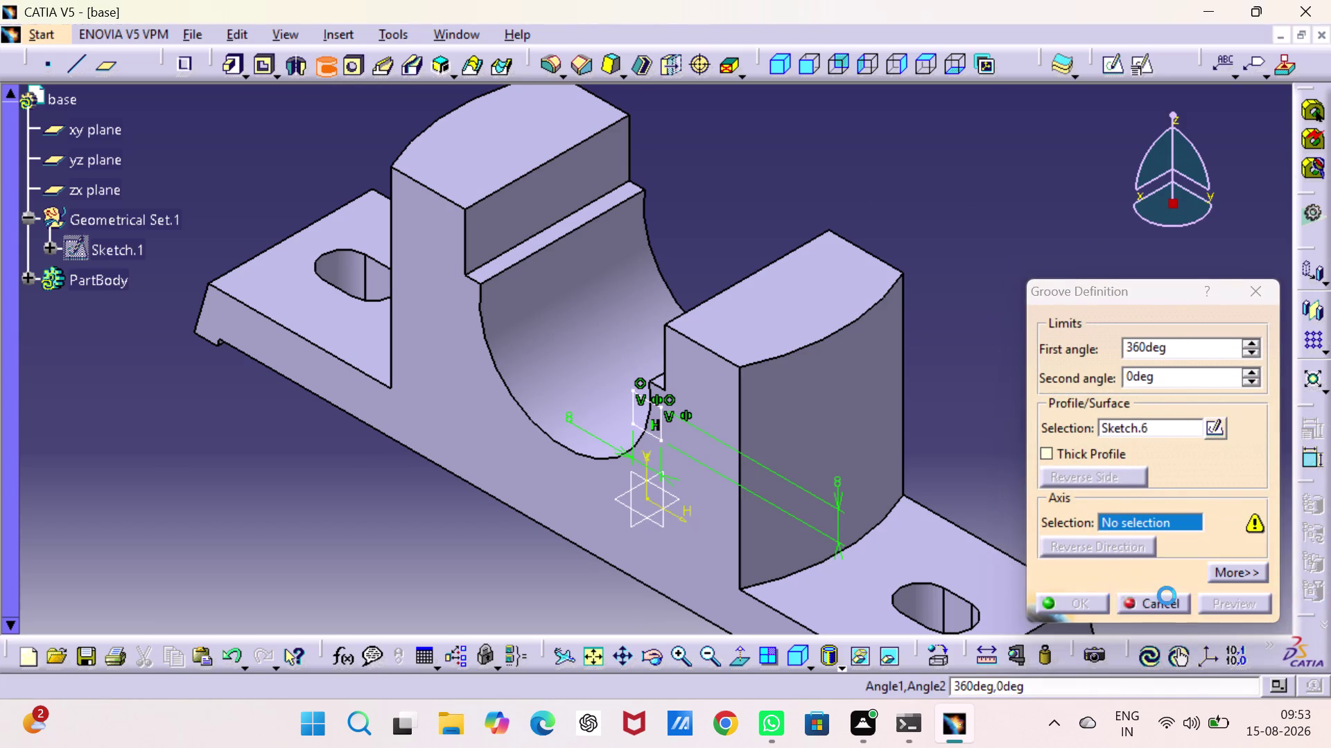
click(808, 397)
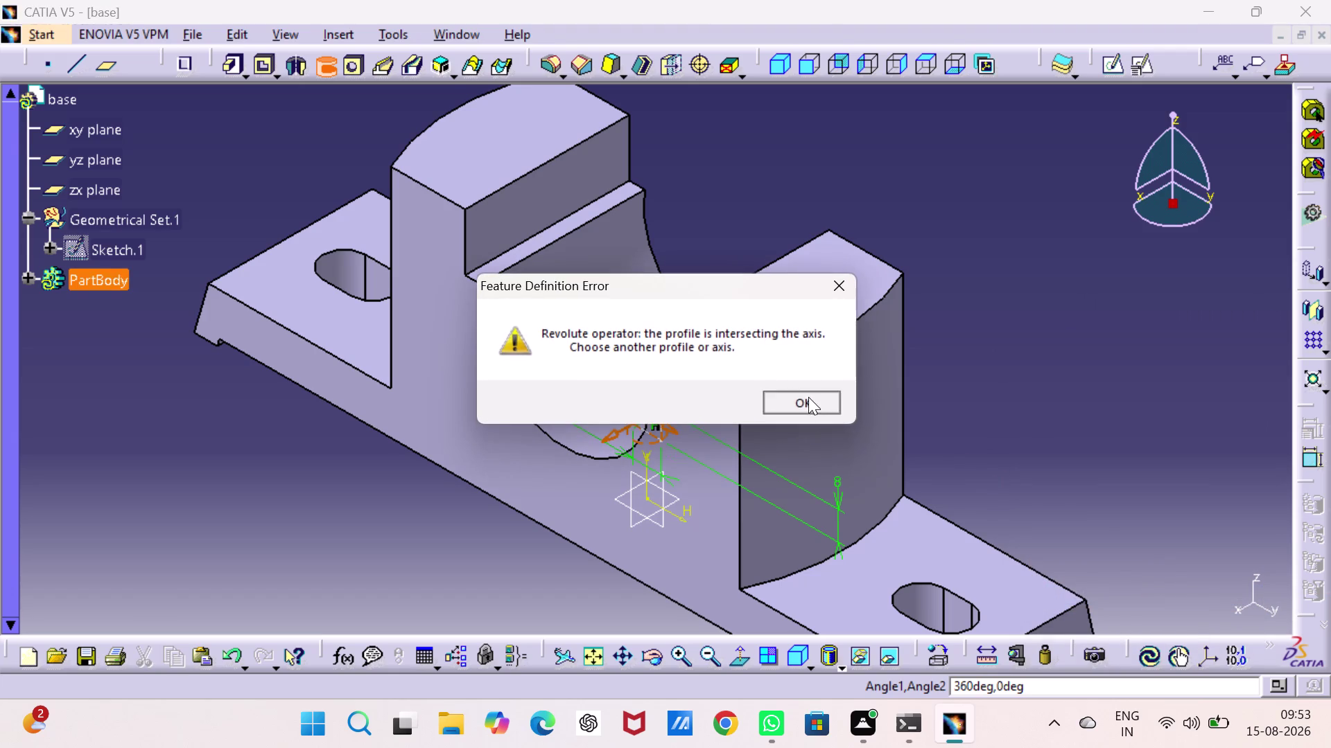
click(1064, 601)
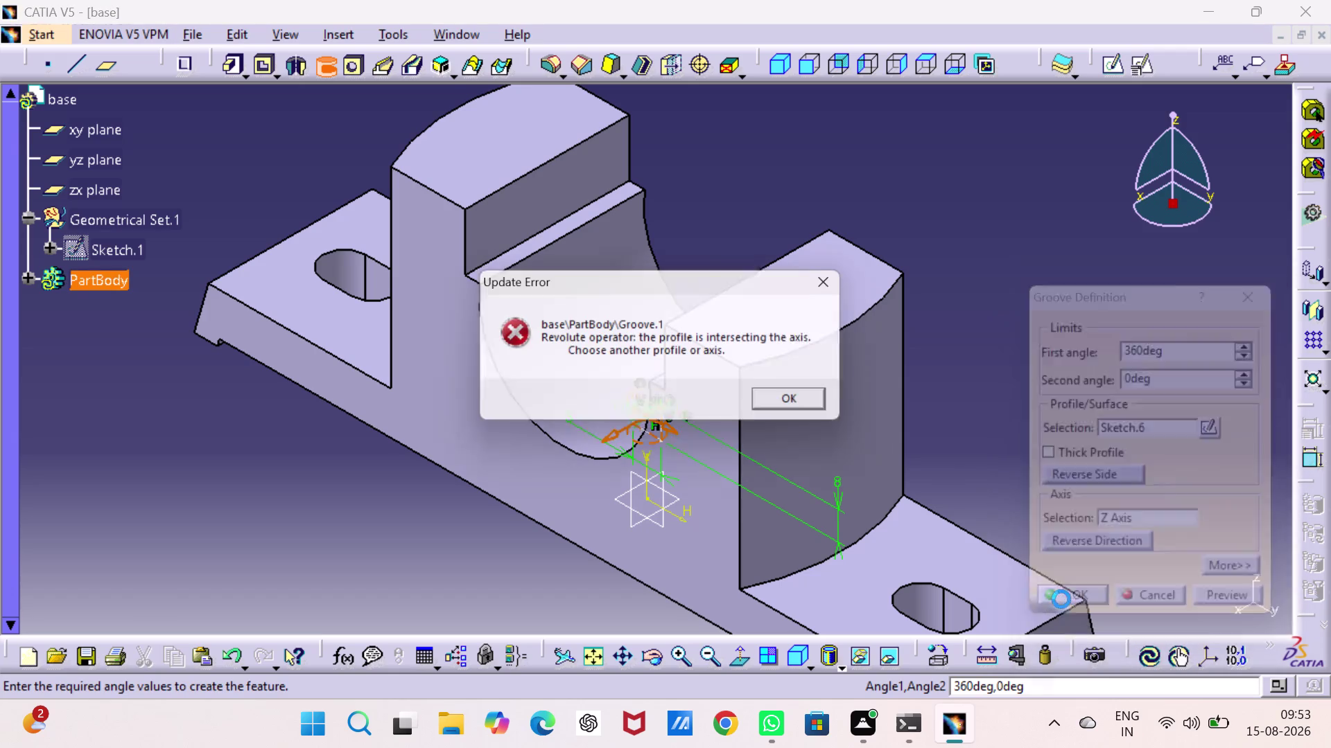
click(787, 397)
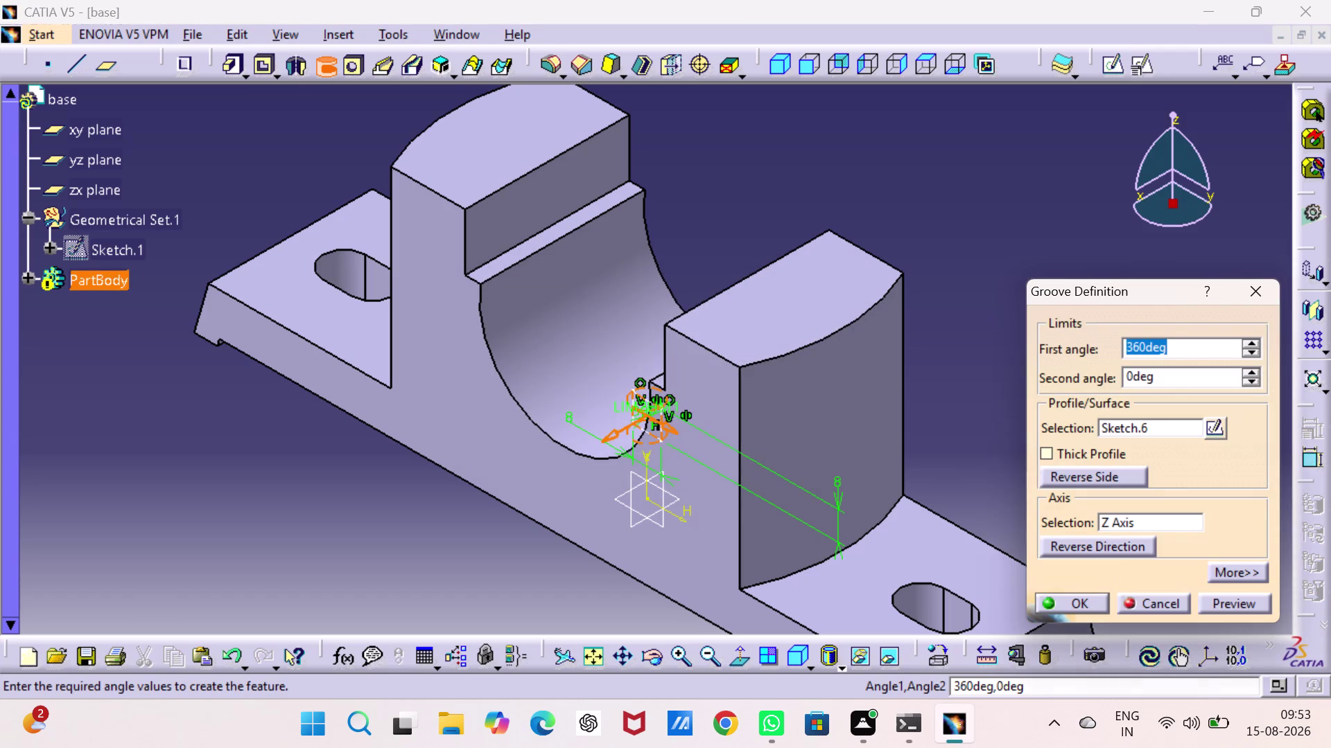
middle_drag(498, 522, 518, 409)
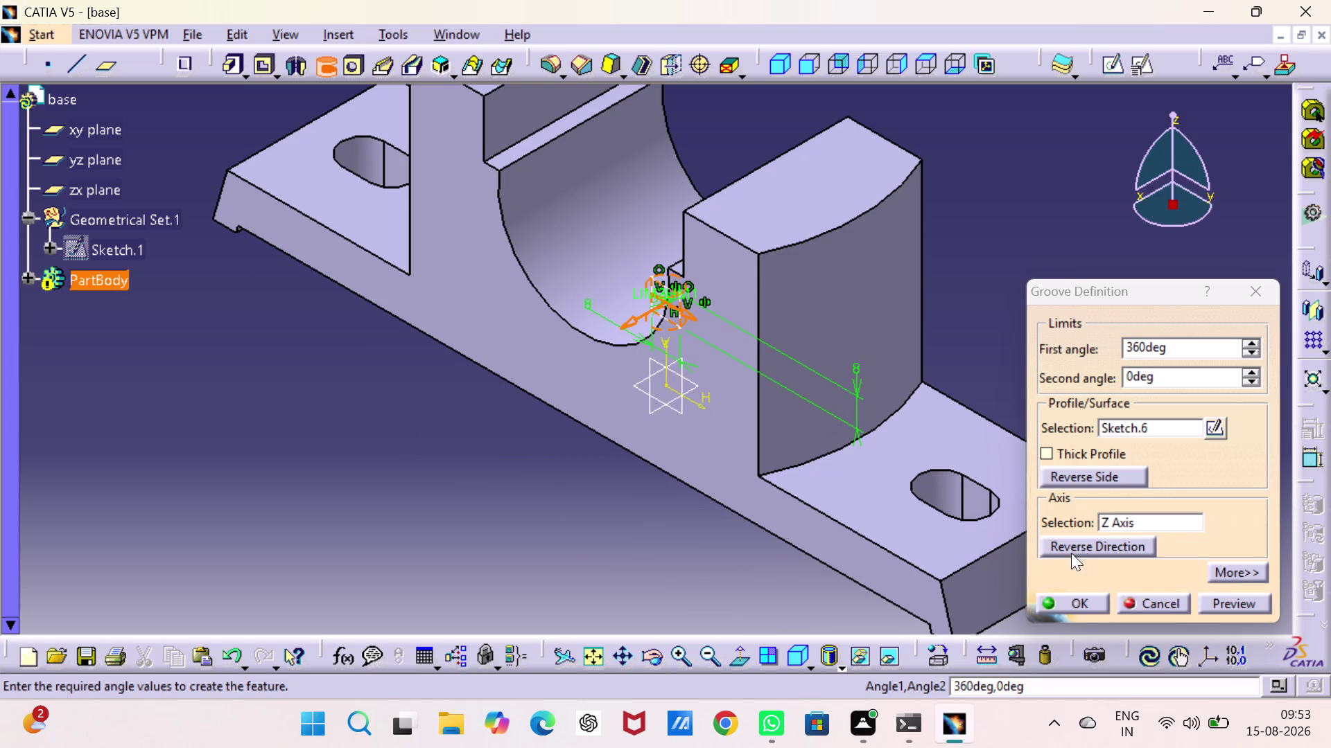
click(1104, 543)
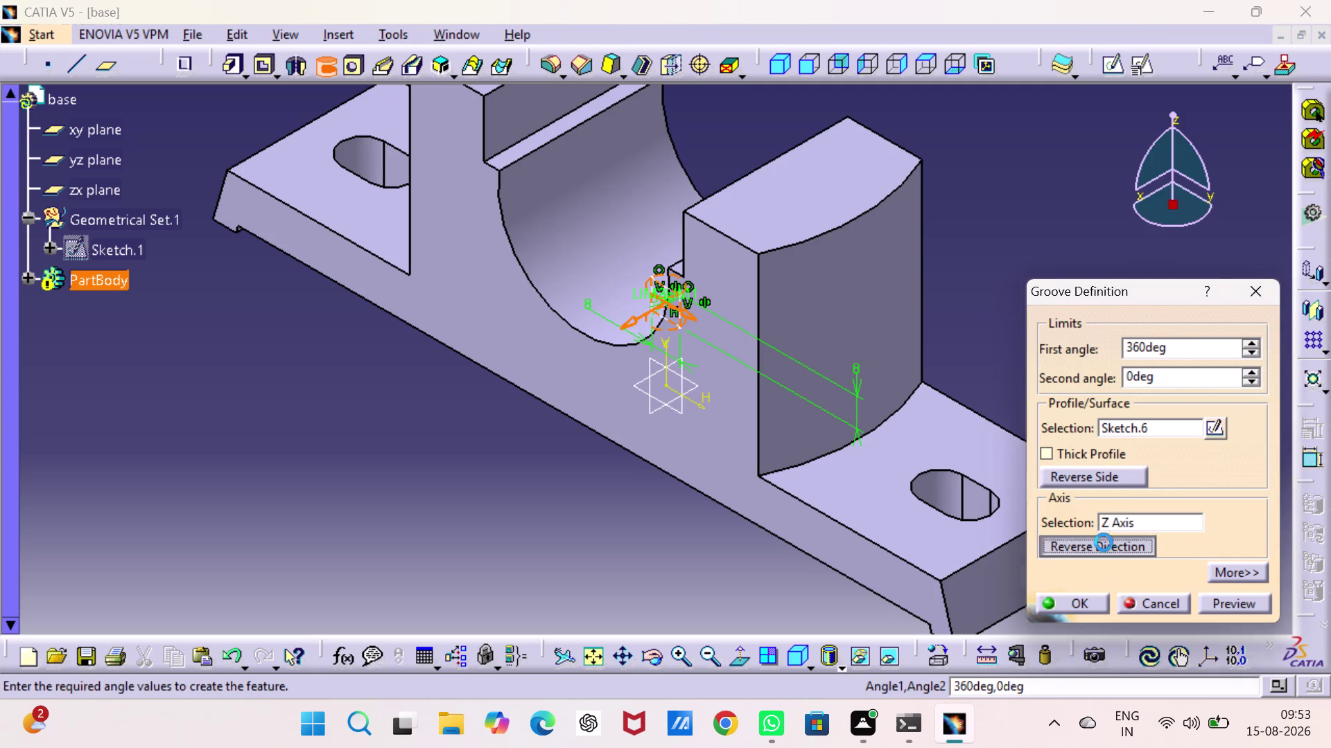
click(797, 406)
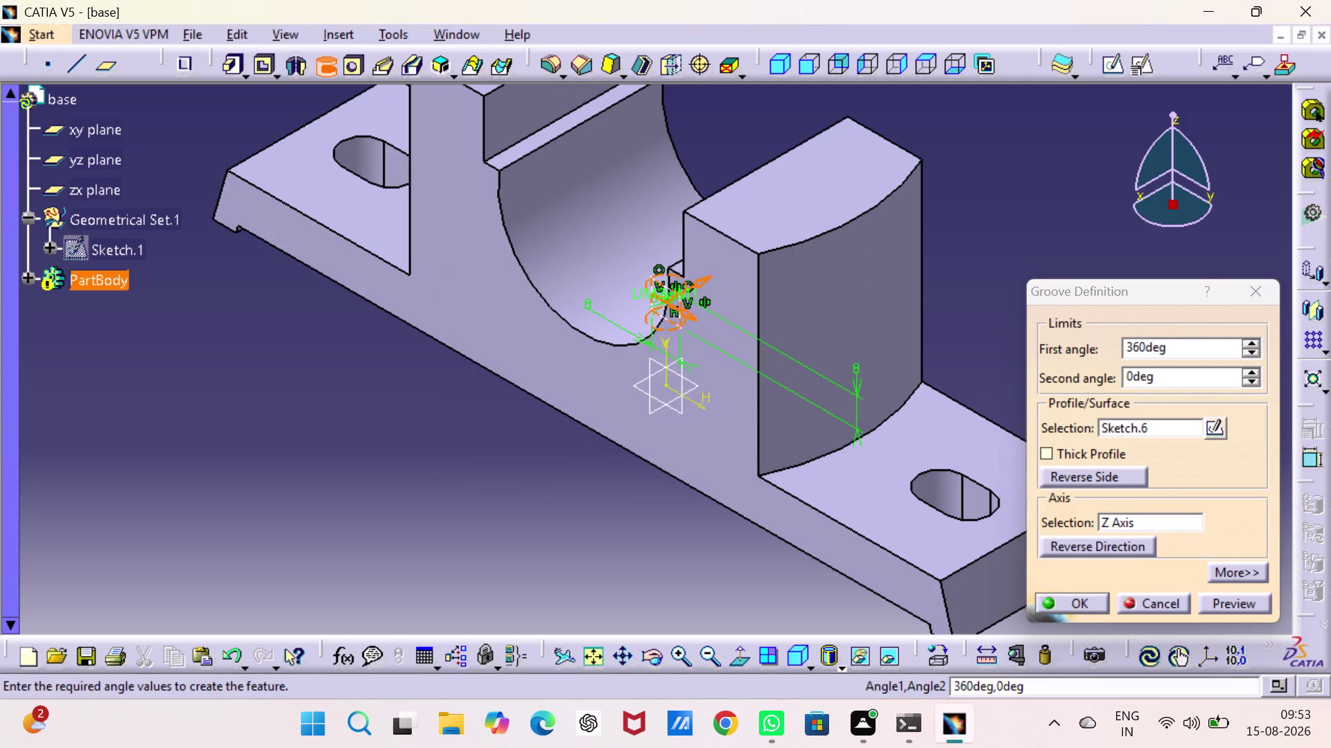
click(1085, 596)
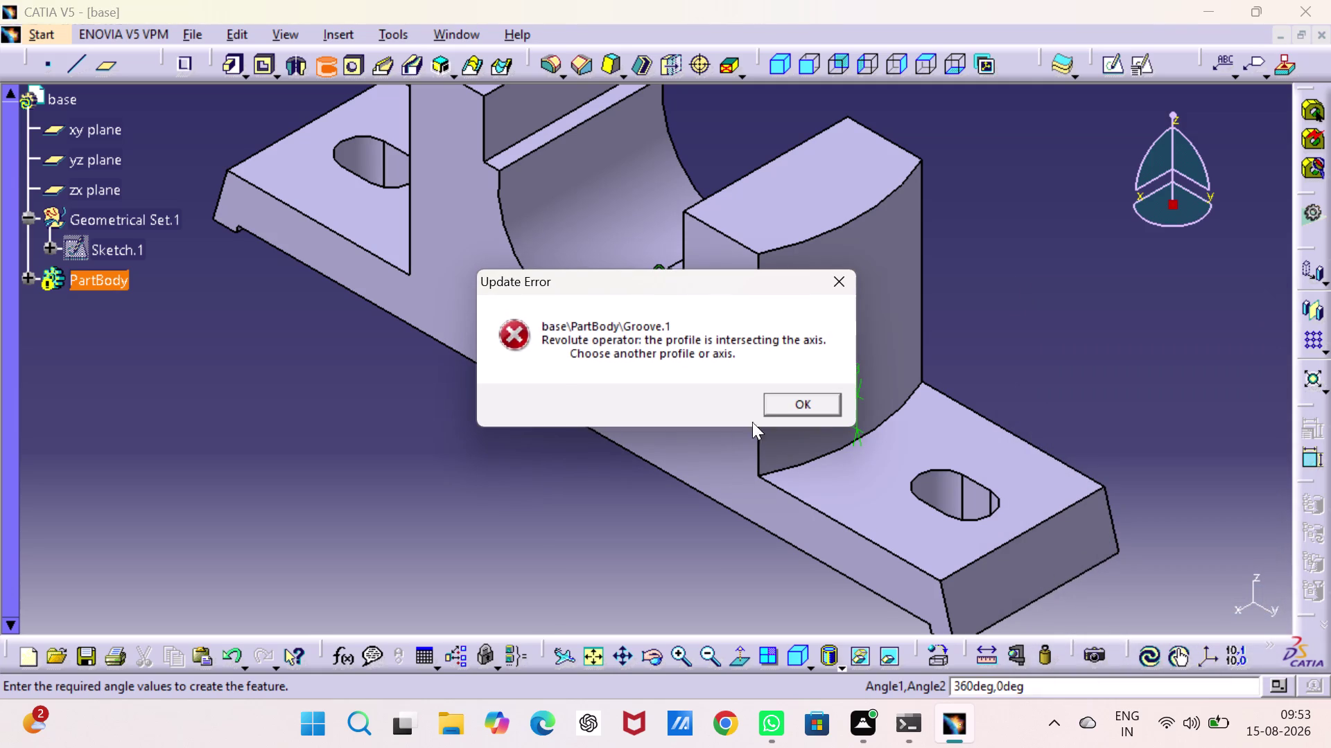
click(813, 403)
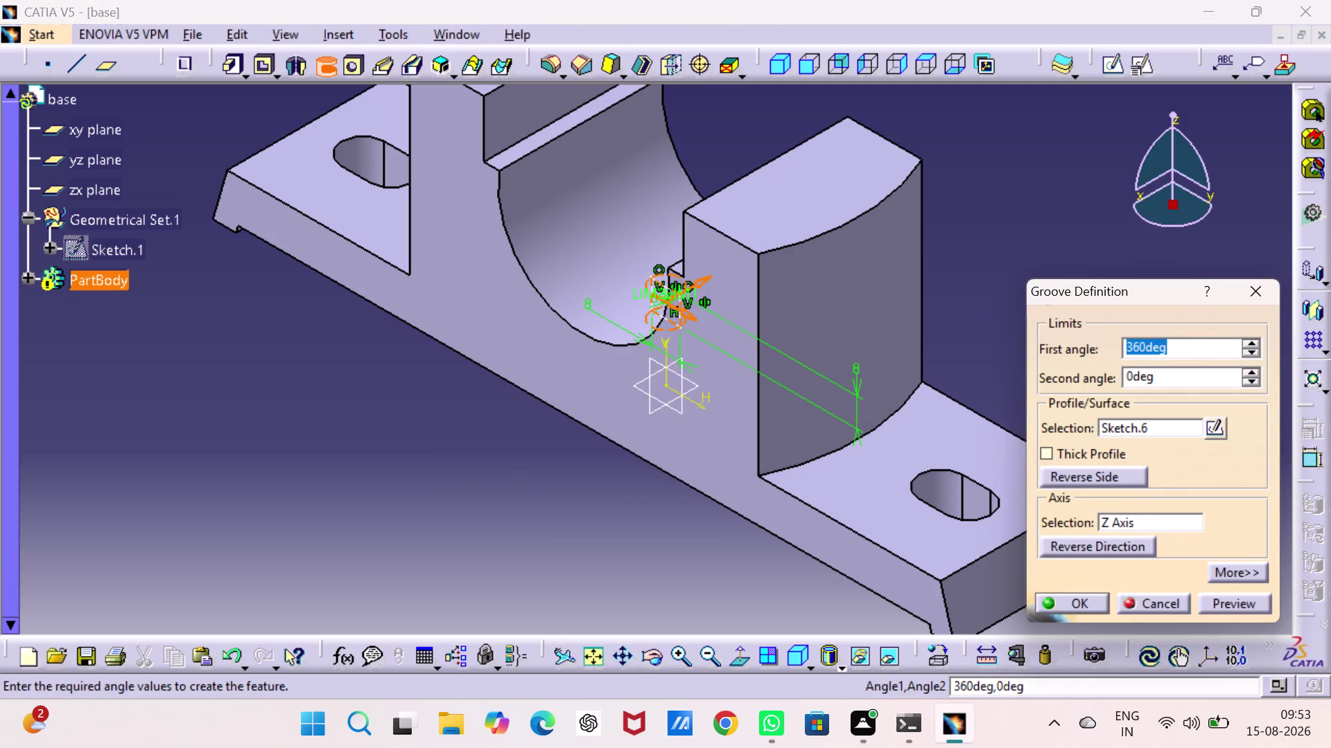
click(1165, 523)
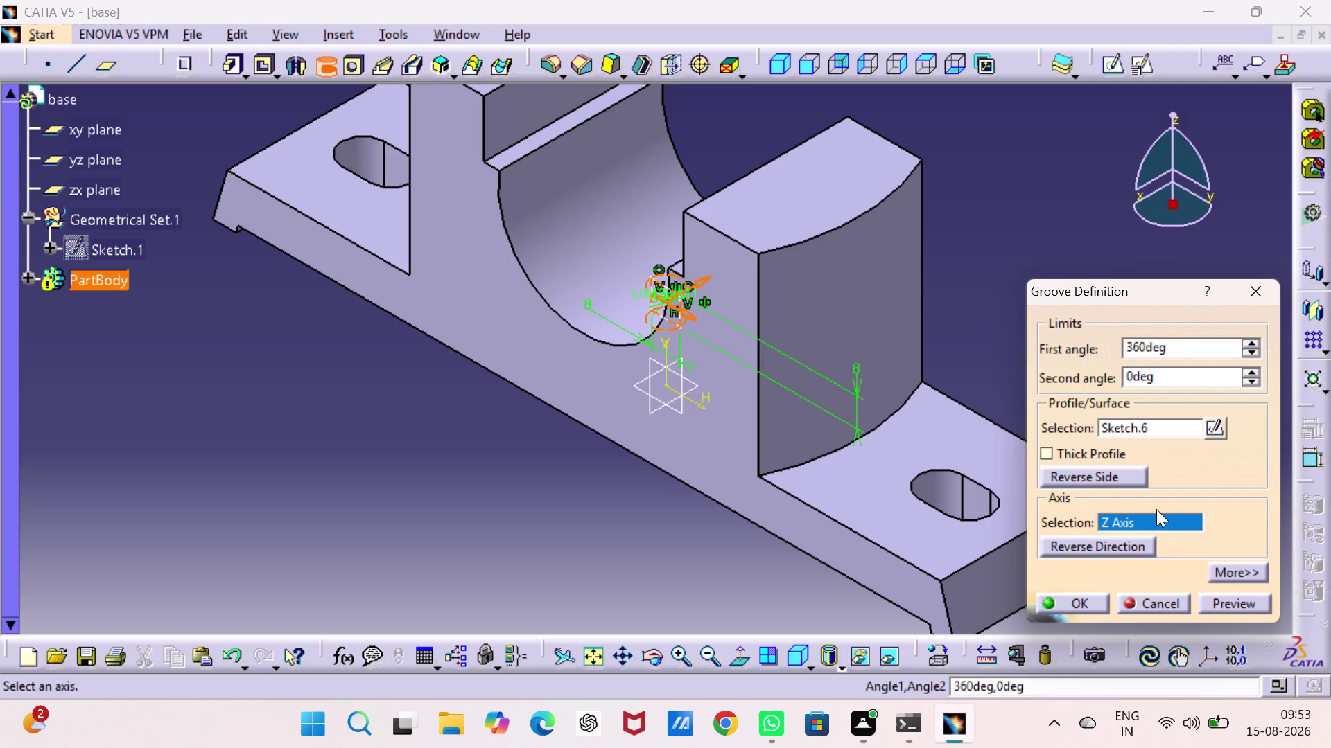
click(1156, 509)
right_click(1155, 509)
right_click(1154, 509)
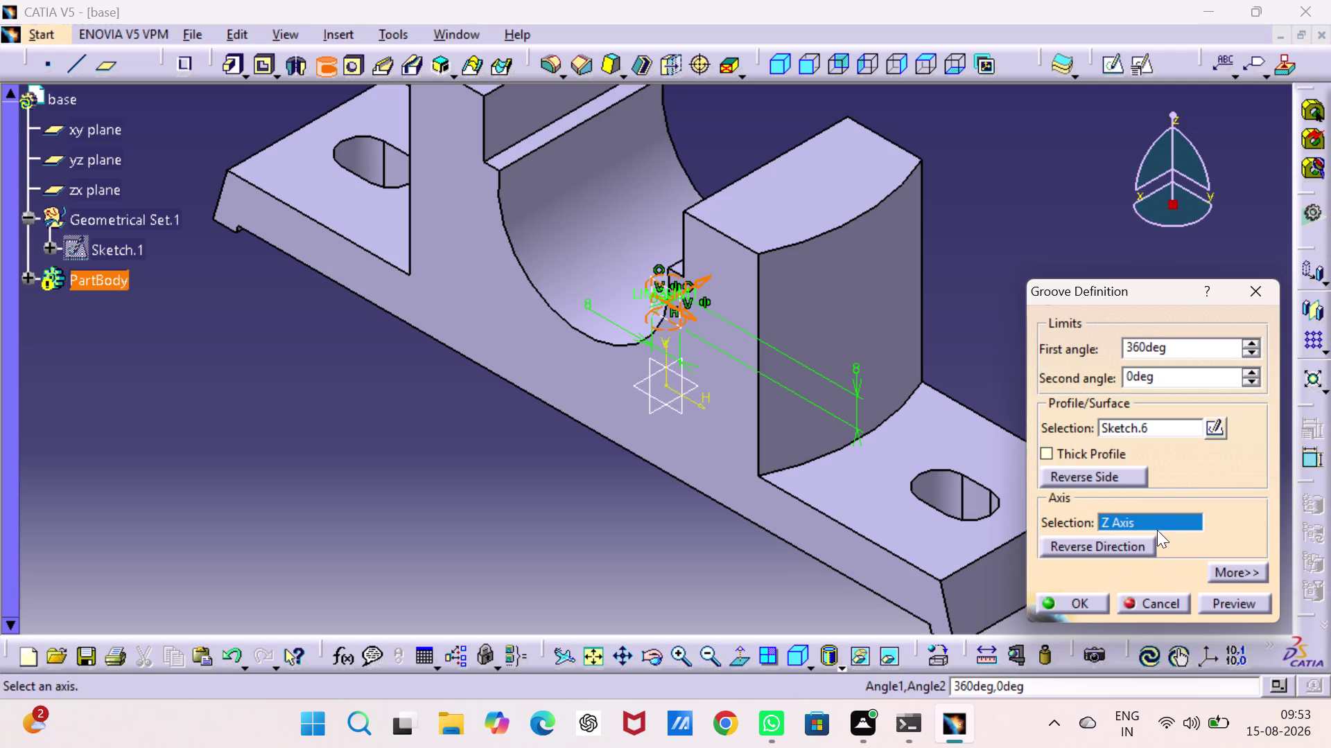
right_click(1156, 528)
click(1153, 467)
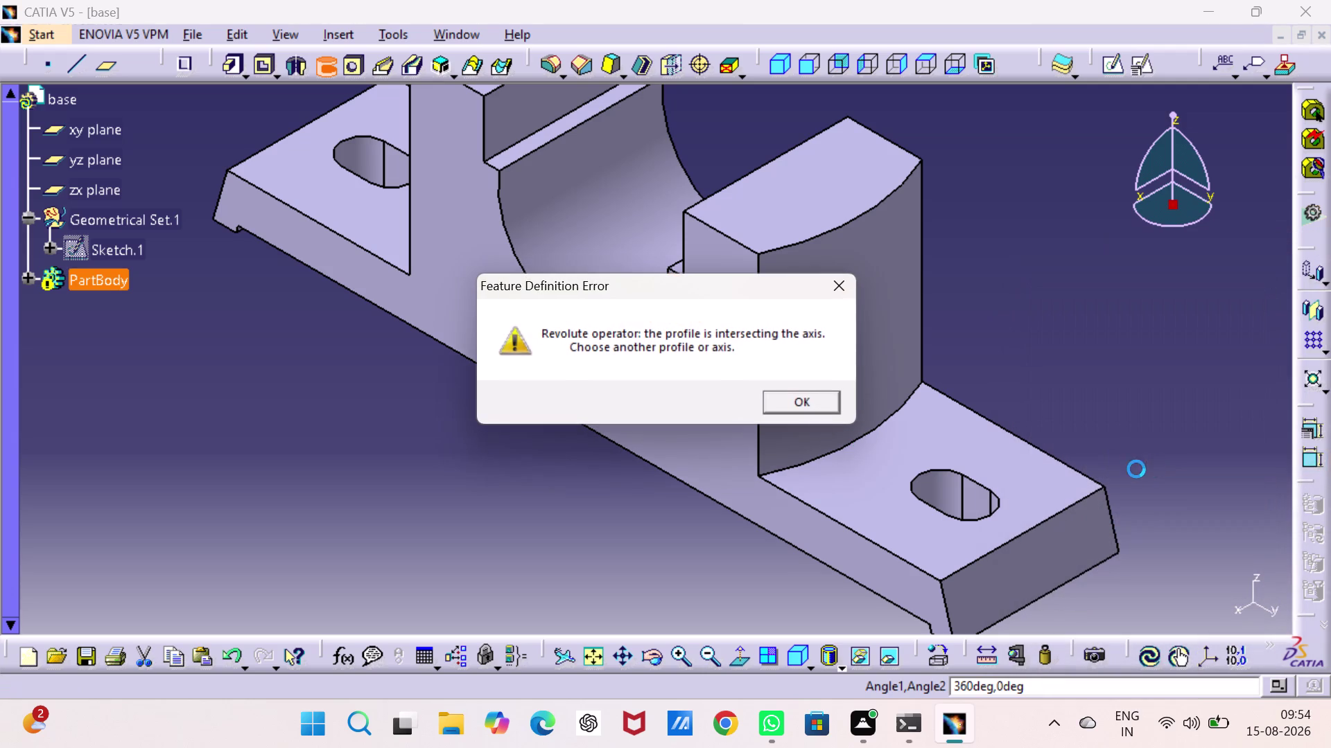
click(819, 404)
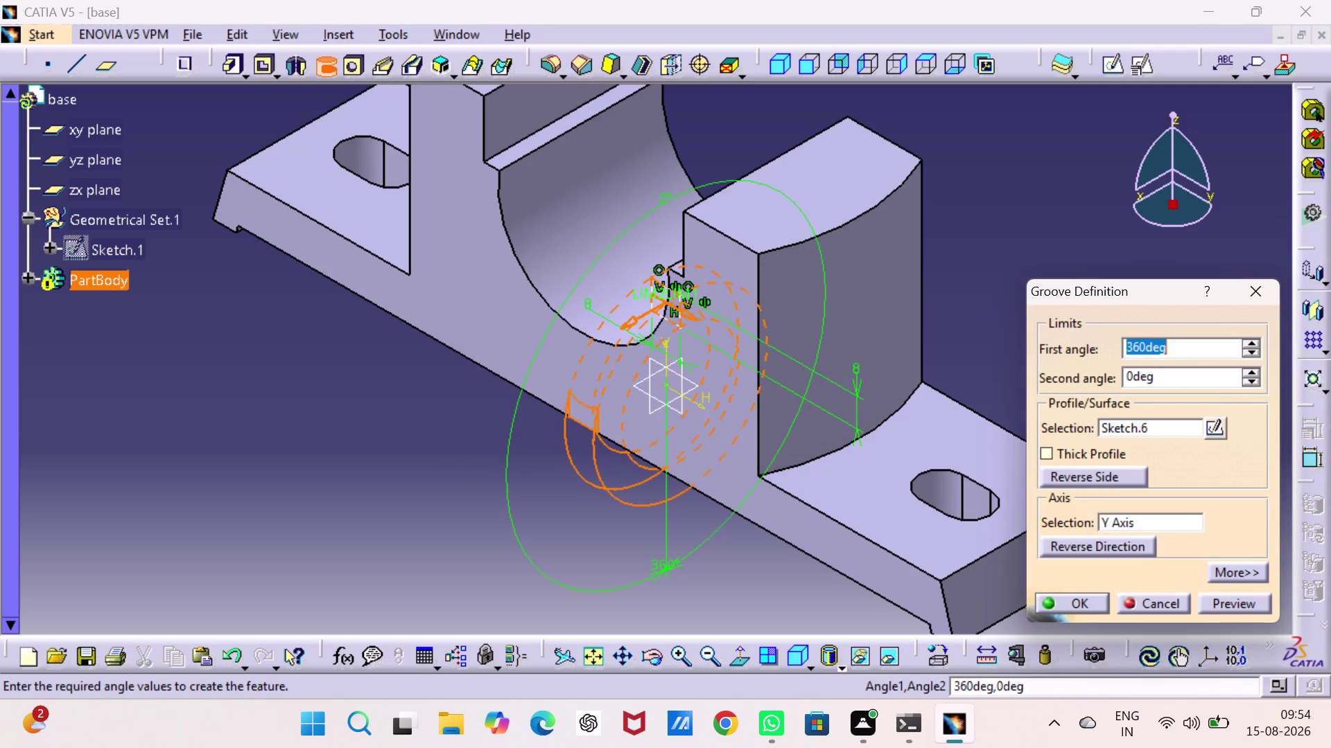
right_click(1164, 519)
click(1166, 431)
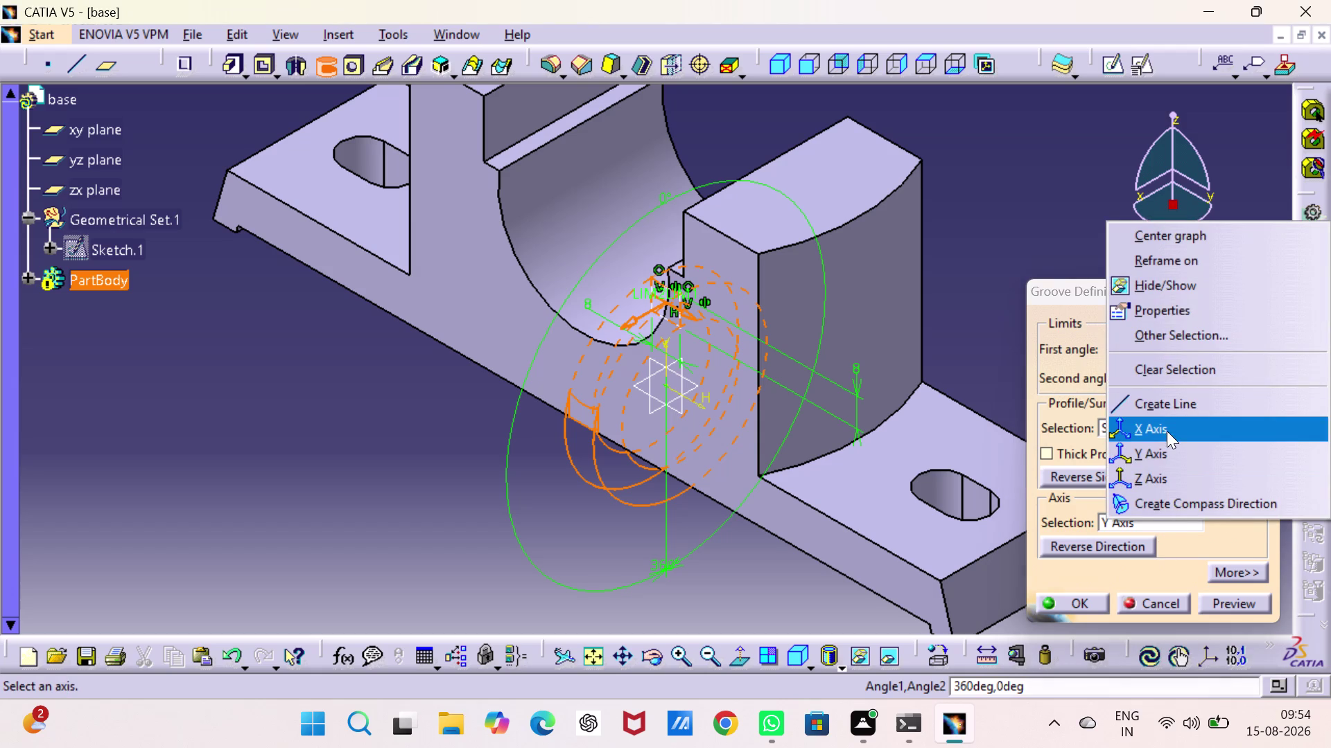
click(828, 426)
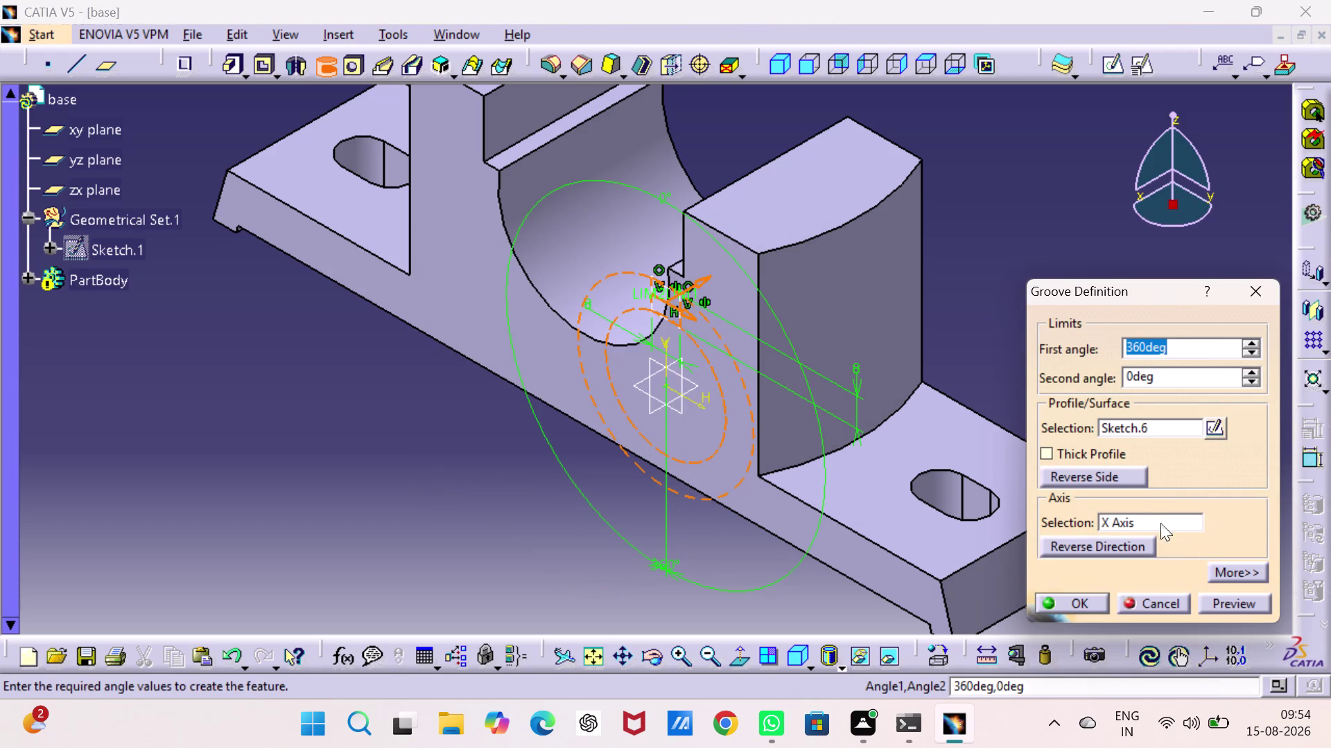
right_click(1149, 522)
click(1154, 473)
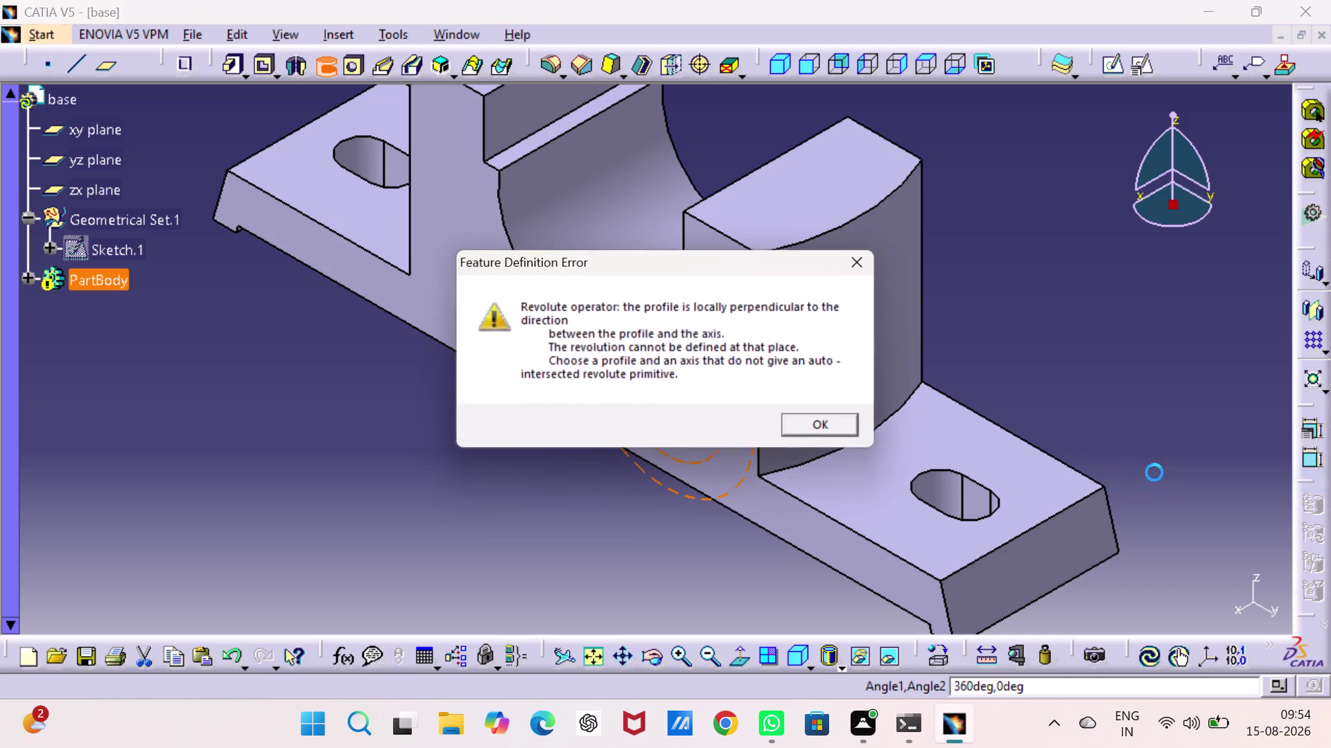
click(813, 431)
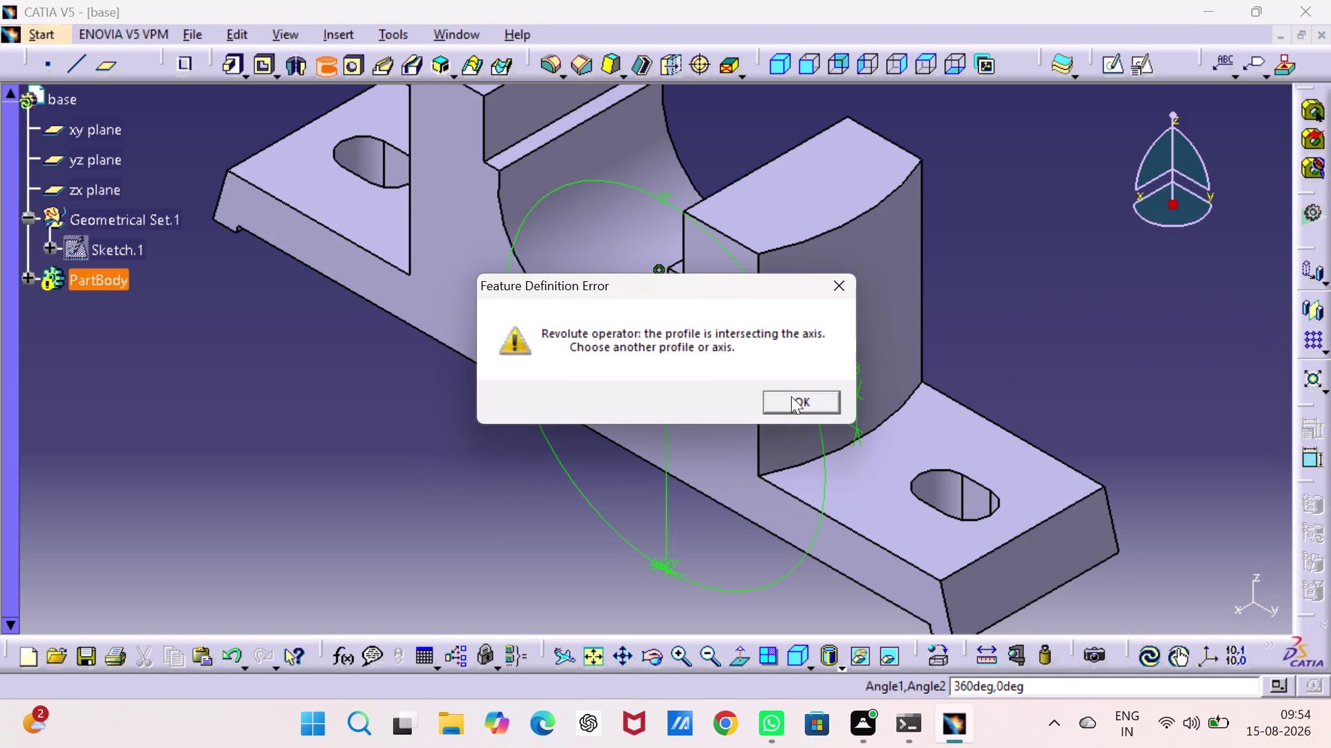
click(791, 396)
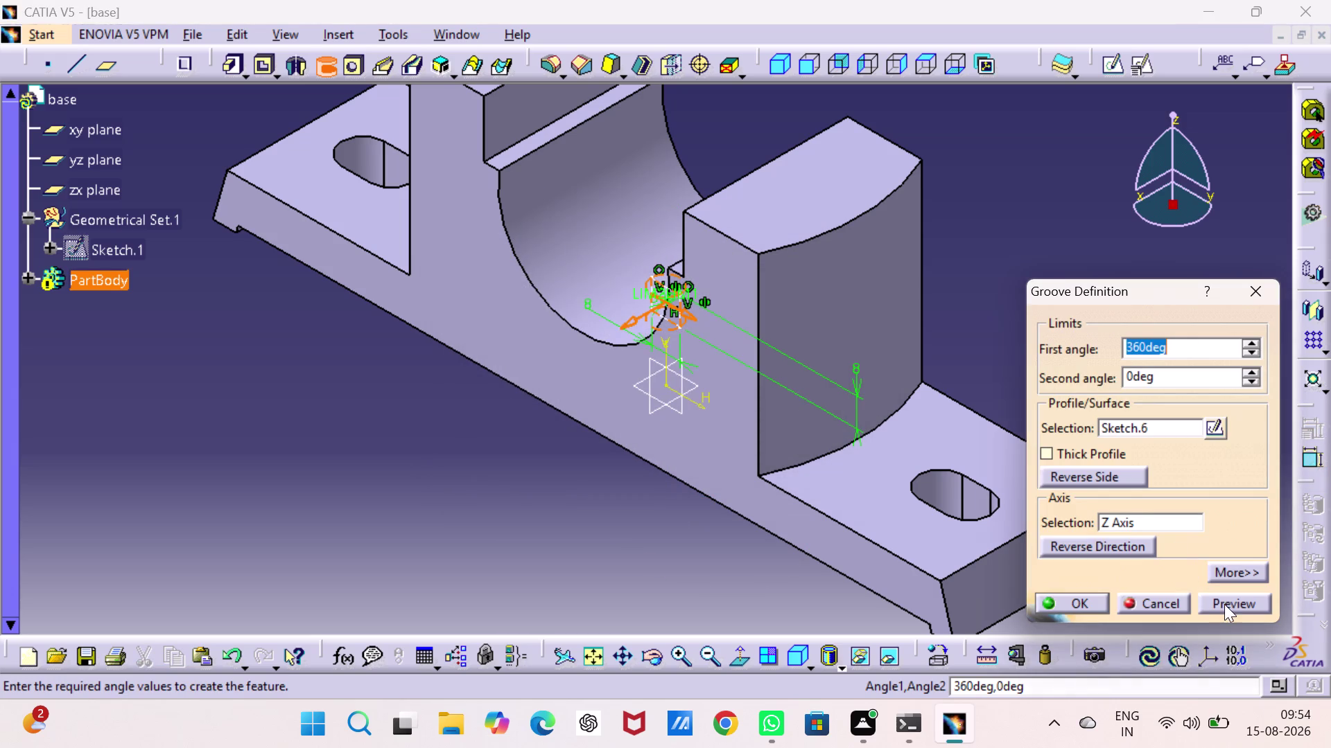
click(1224, 604)
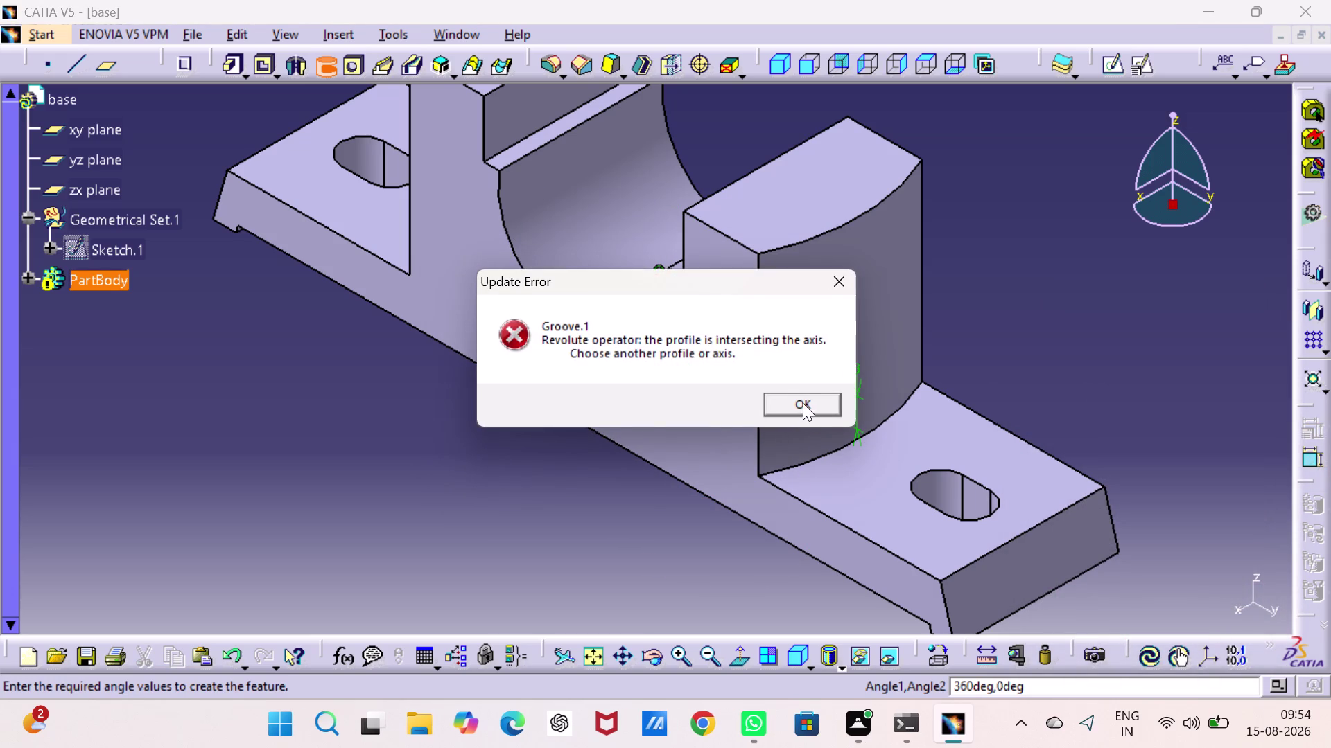
click(802, 403)
click(510, 460)
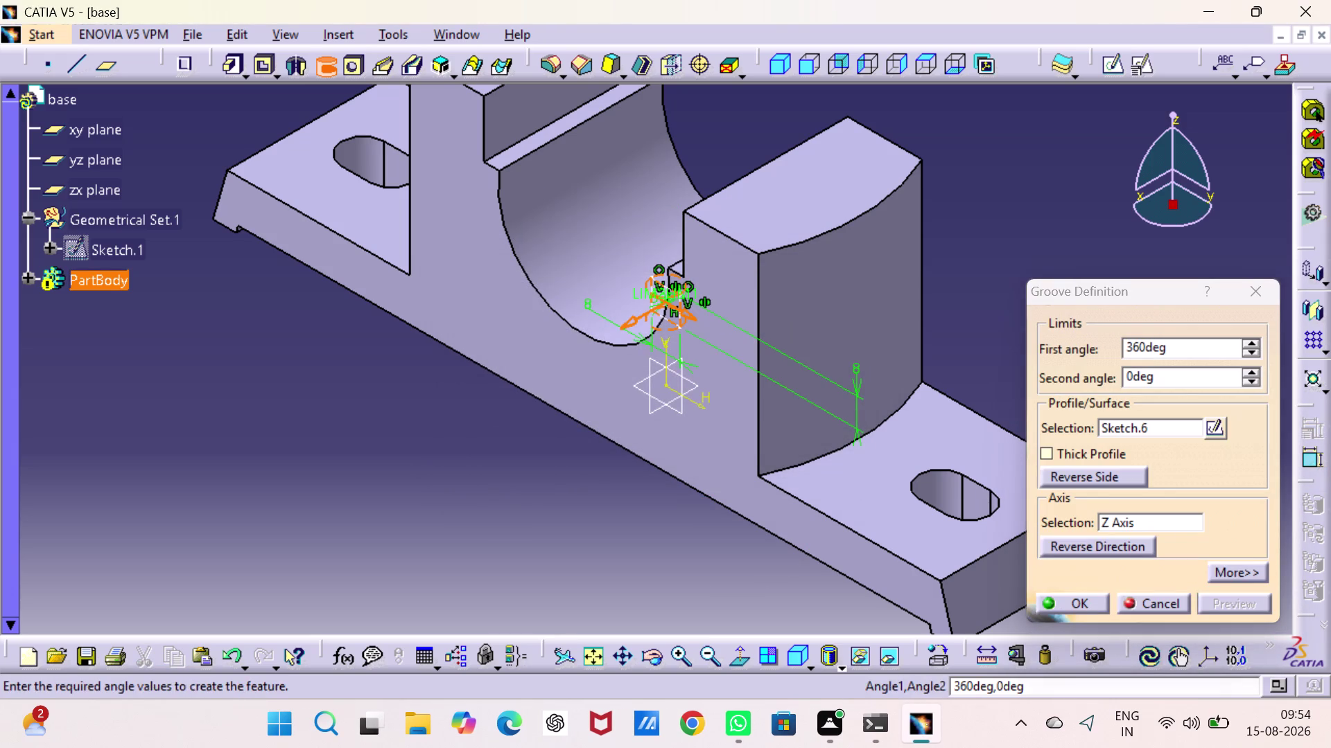
click(1255, 290)
click(1146, 256)
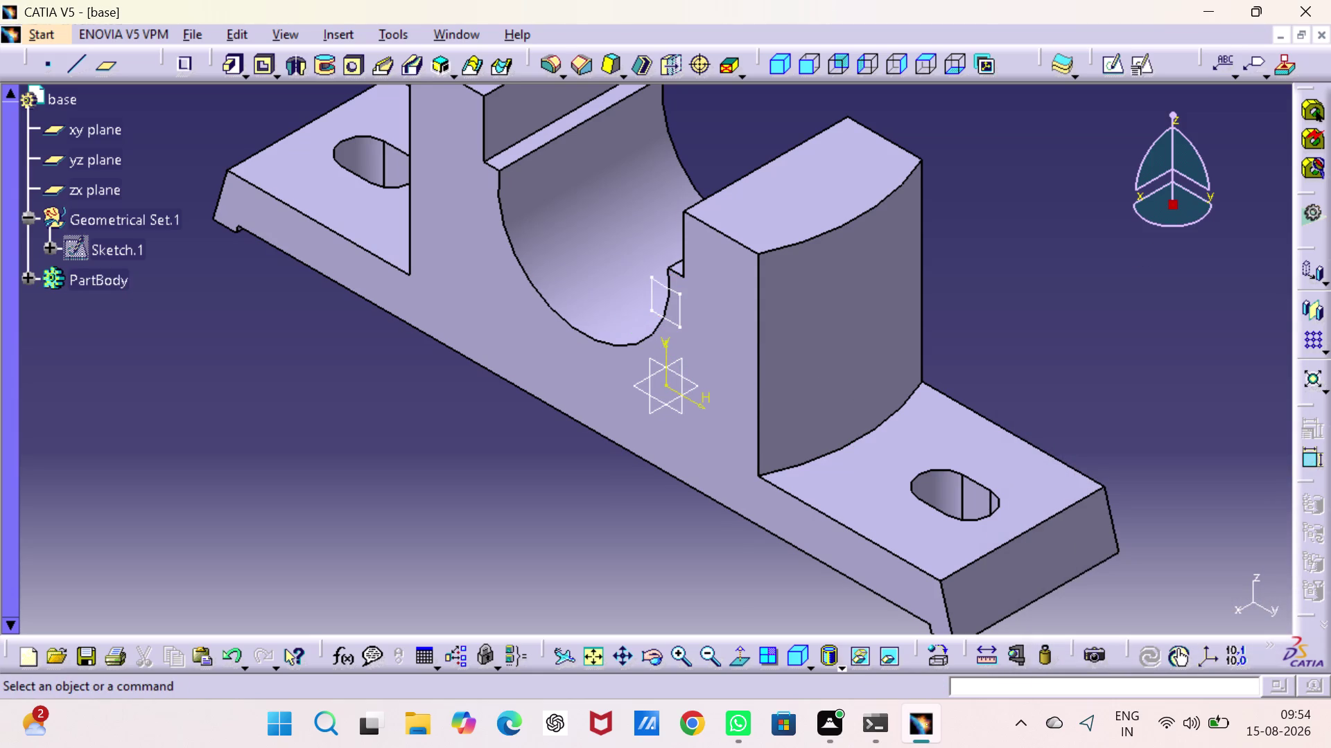
Groove Sketch.6 a full 360 degrees about the Z axis and attempt to compute it.
middle_drag(471, 428, 521, 424)
middle_drag(517, 417, 619, 442)
right_drag(517, 417, 619, 441)
click(553, 441)
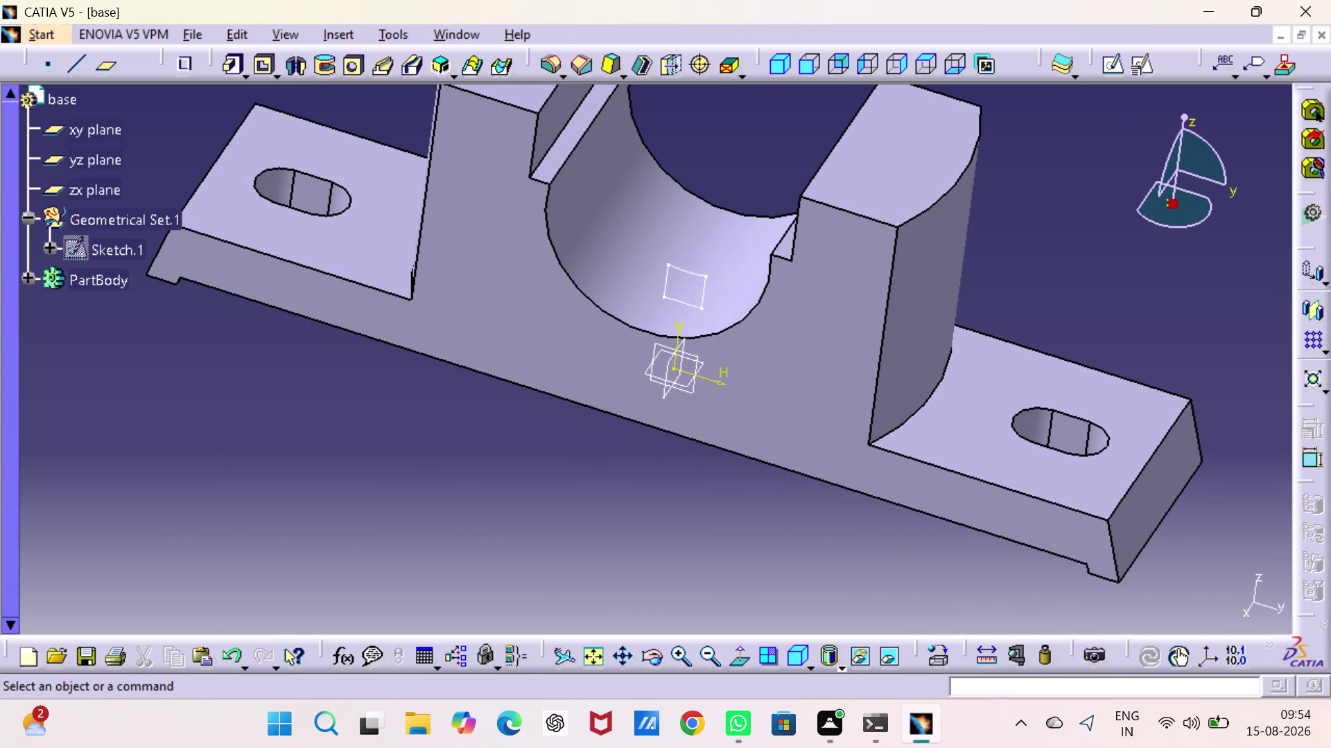
click(326, 58)
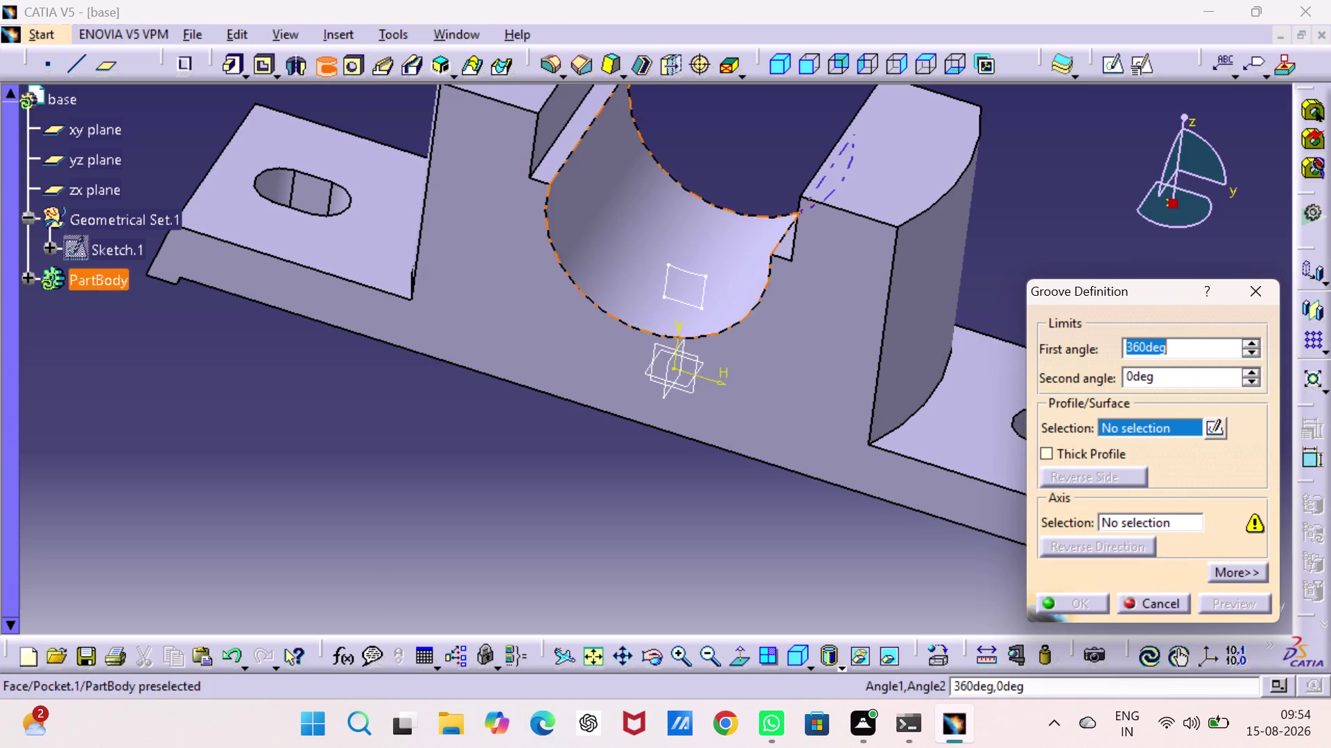
click(705, 293)
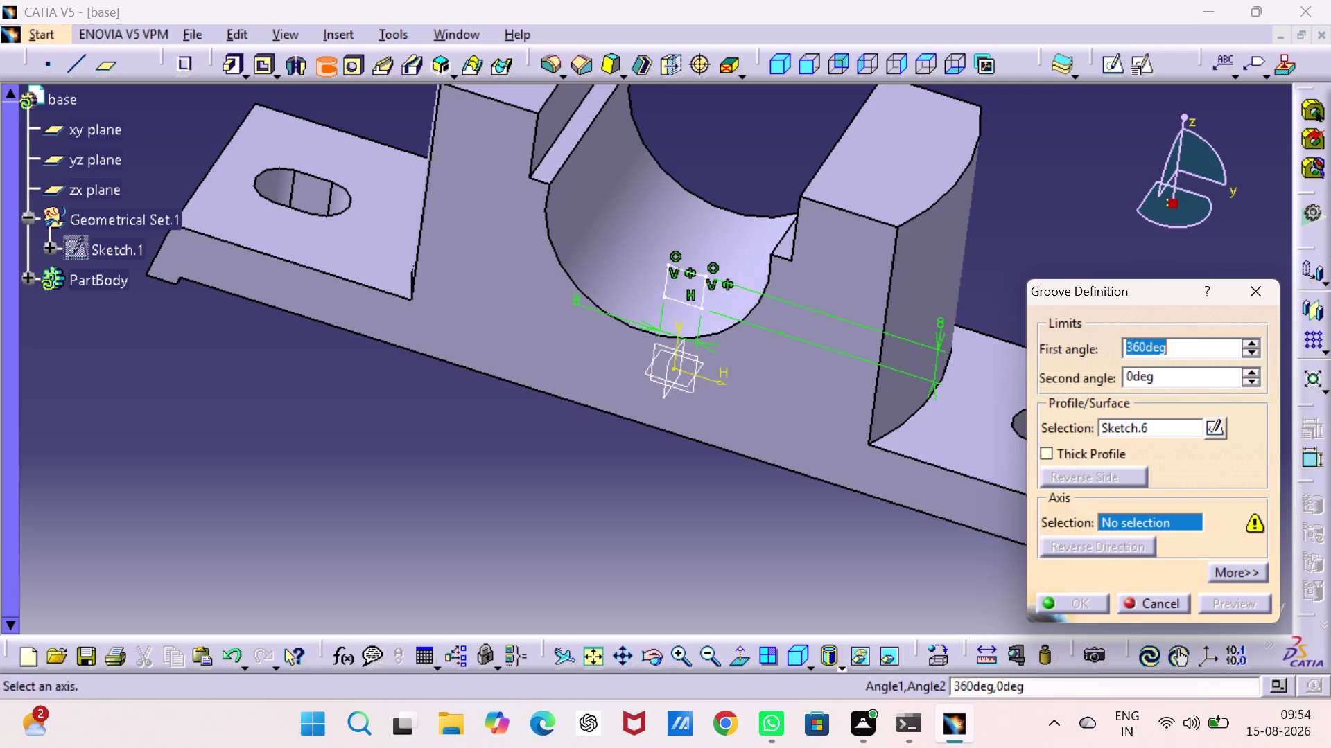
click(715, 380)
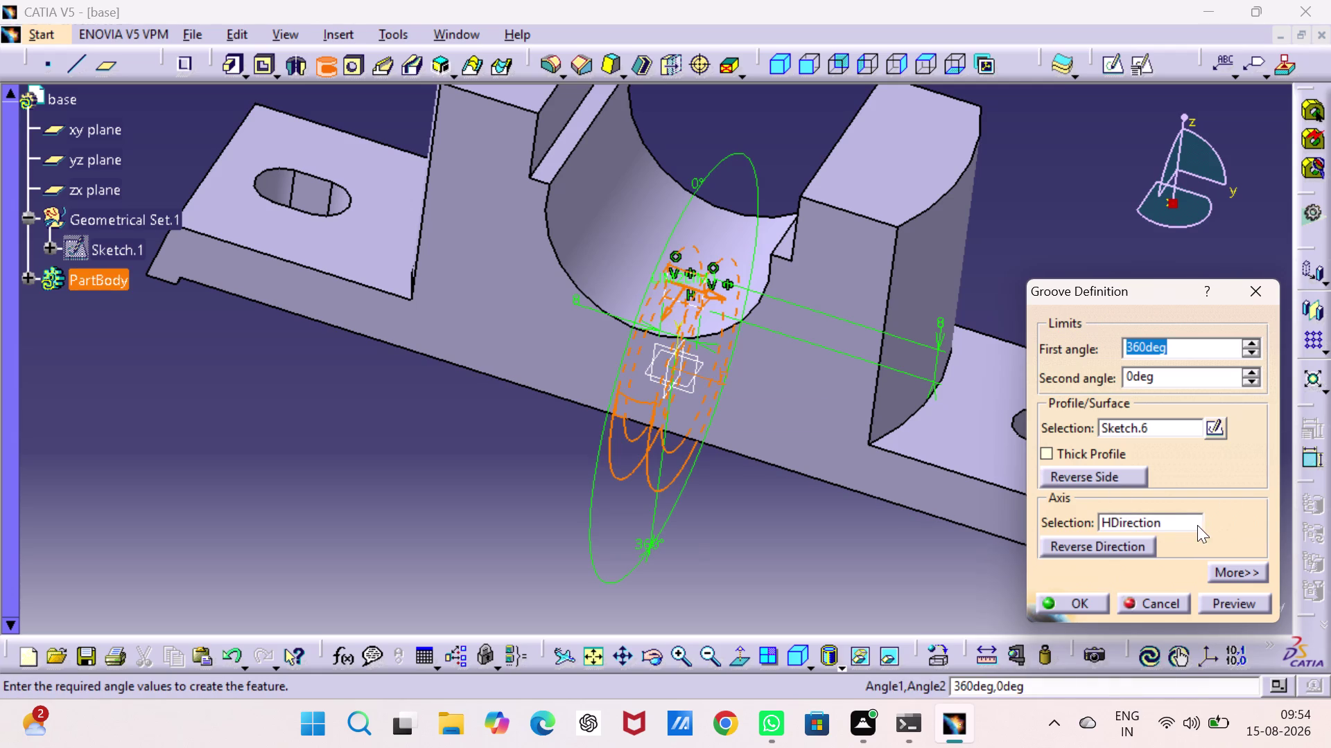
right_click(1183, 521)
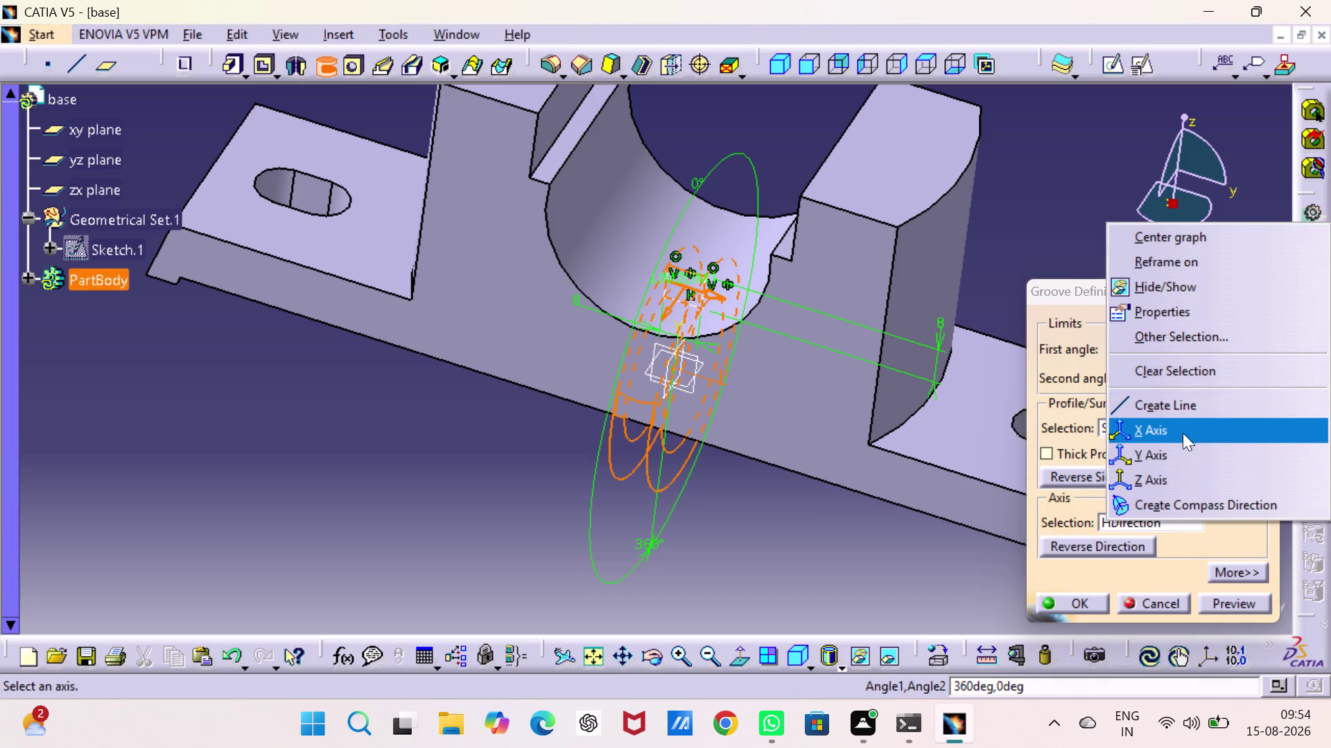
click(1181, 469)
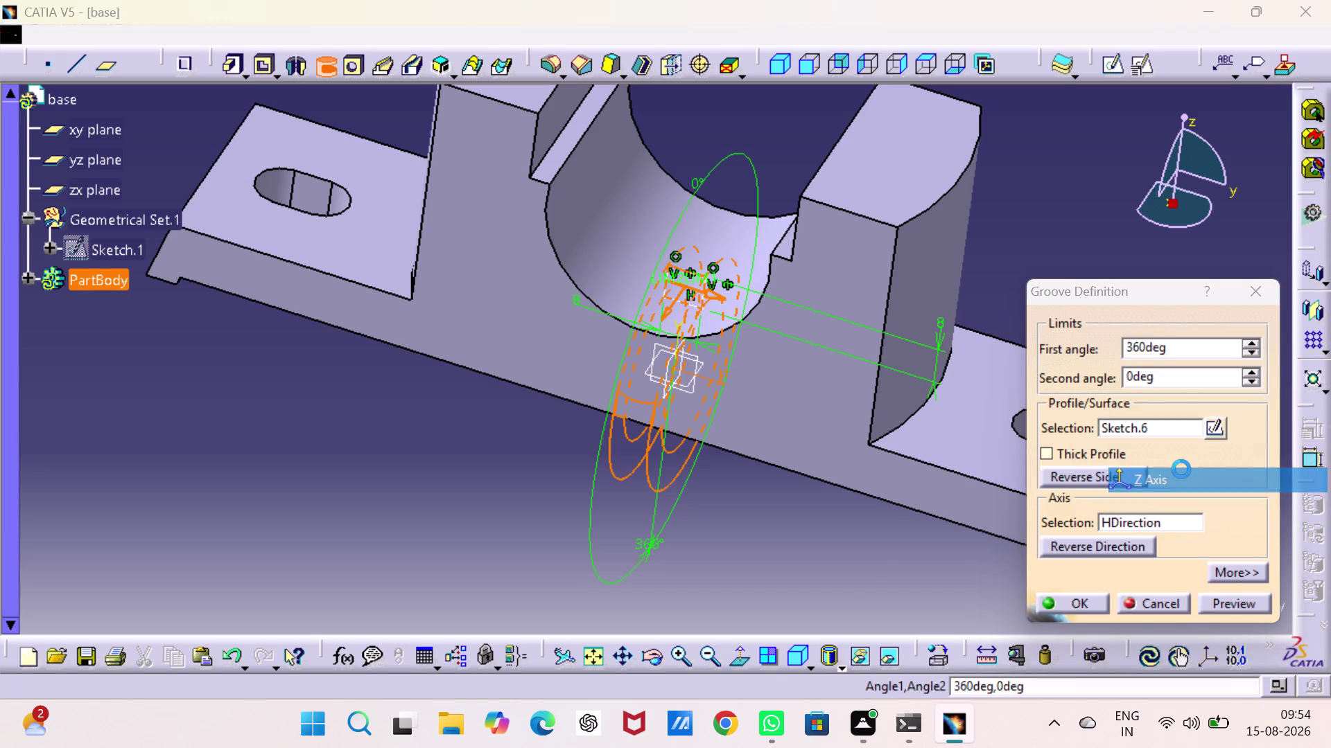
click(833, 405)
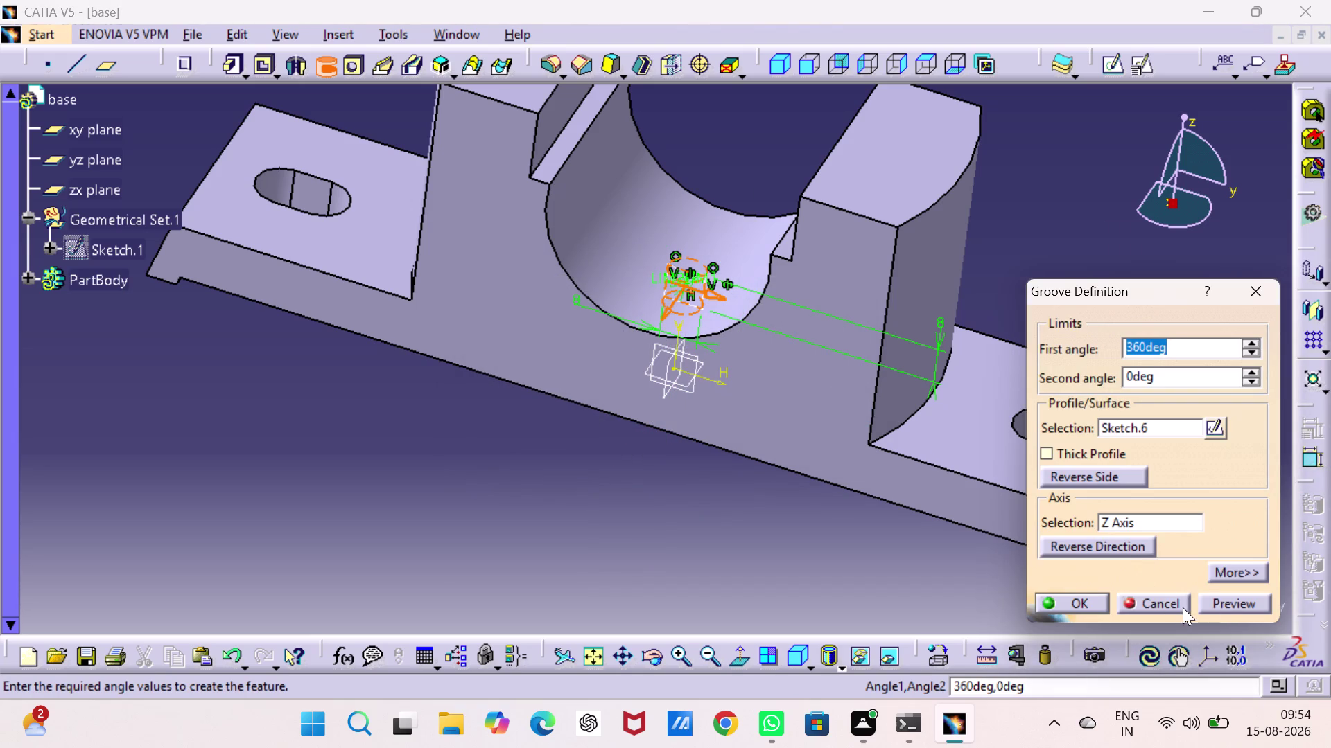
click(1082, 596)
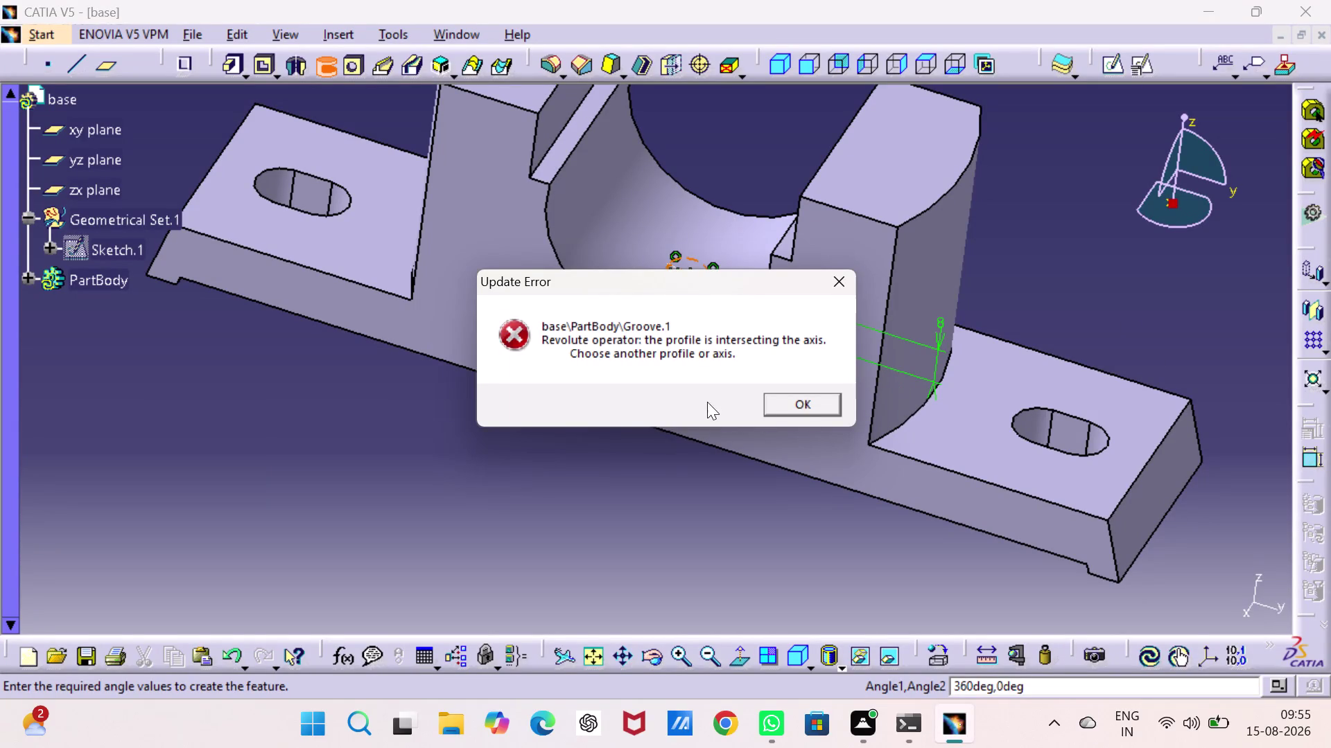
Dismiss the repeated update errors and cancel the Z-axis groove.
click(814, 398)
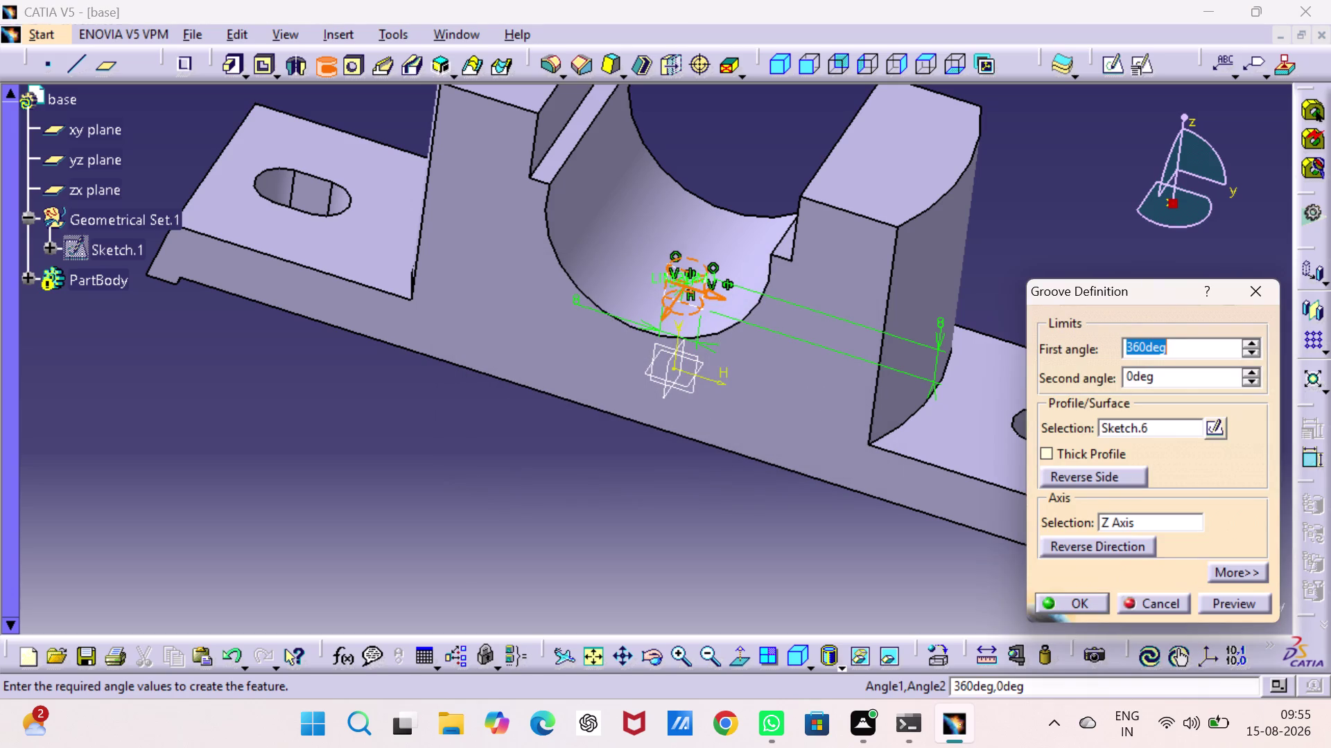
click(1074, 605)
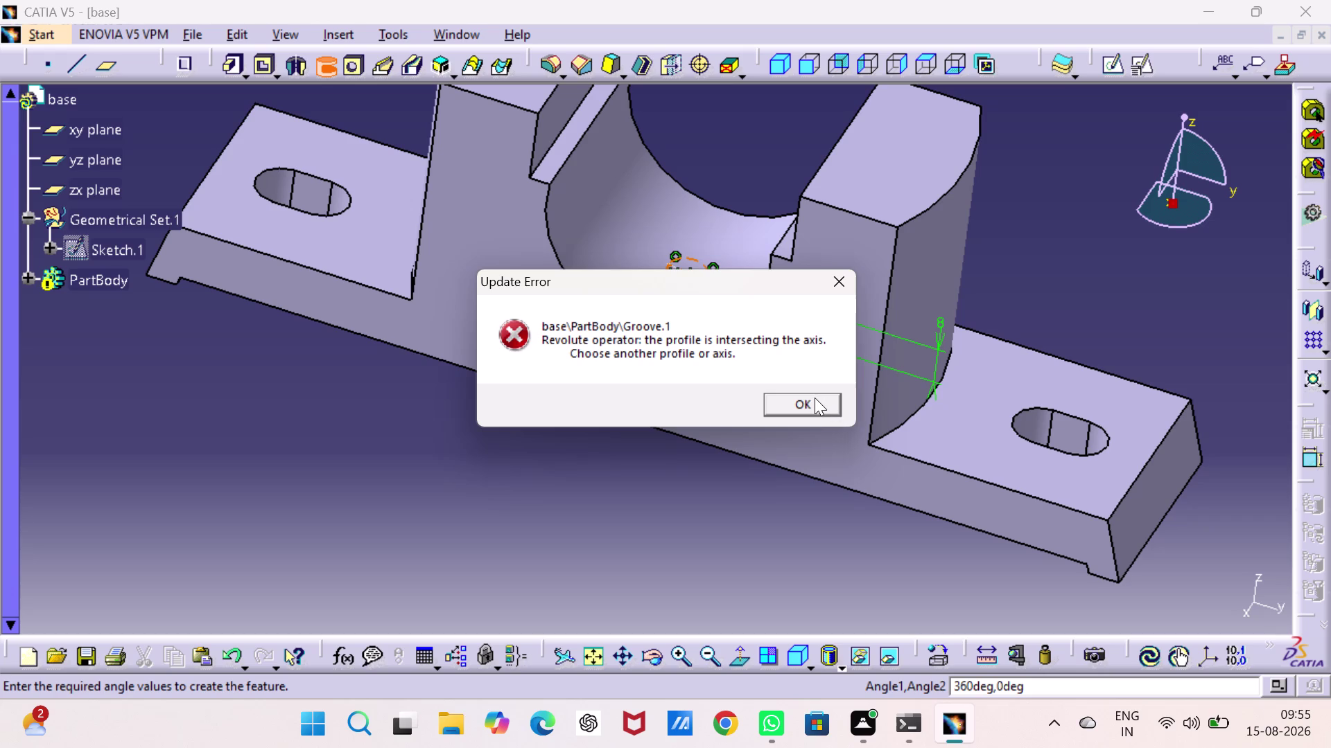
click(814, 398)
click(618, 508)
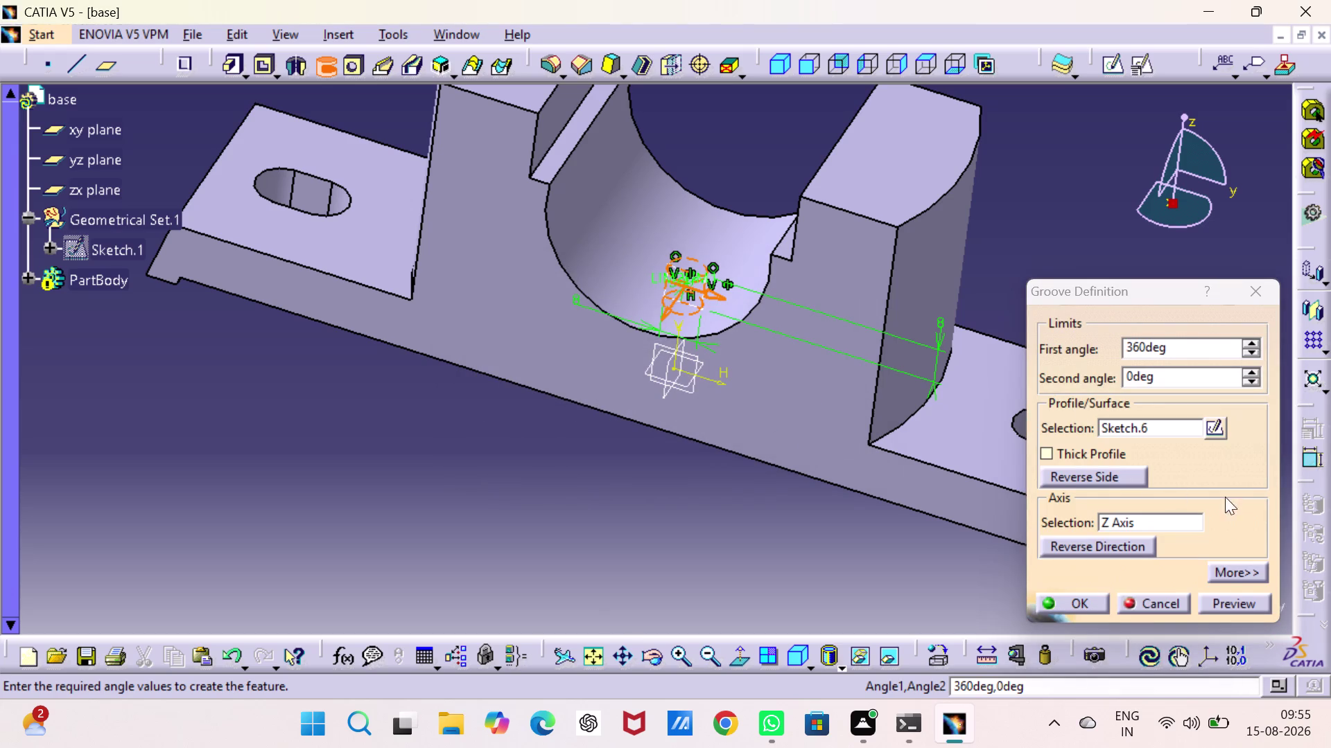
click(1255, 294)
click(1052, 241)
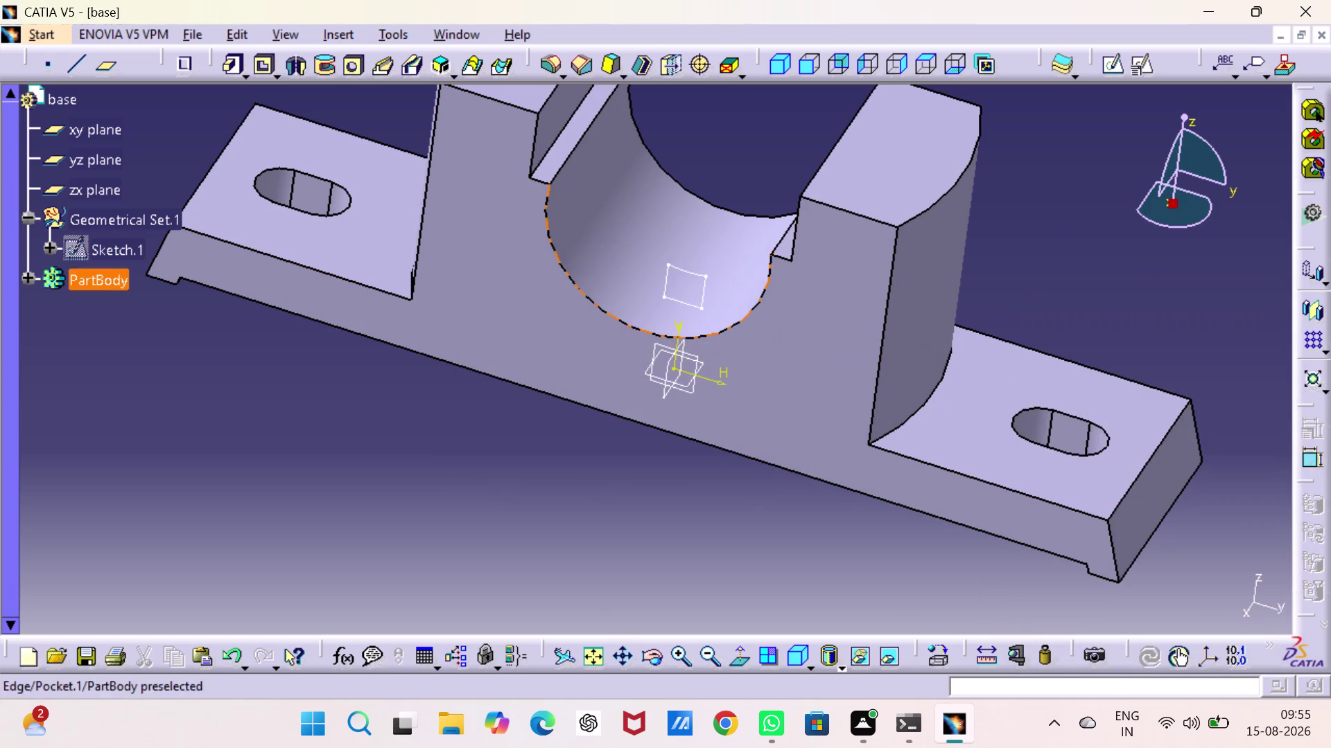
Edit Sketch.6's width dimension, ending with the width at 8 mm.
double_click(706, 289)
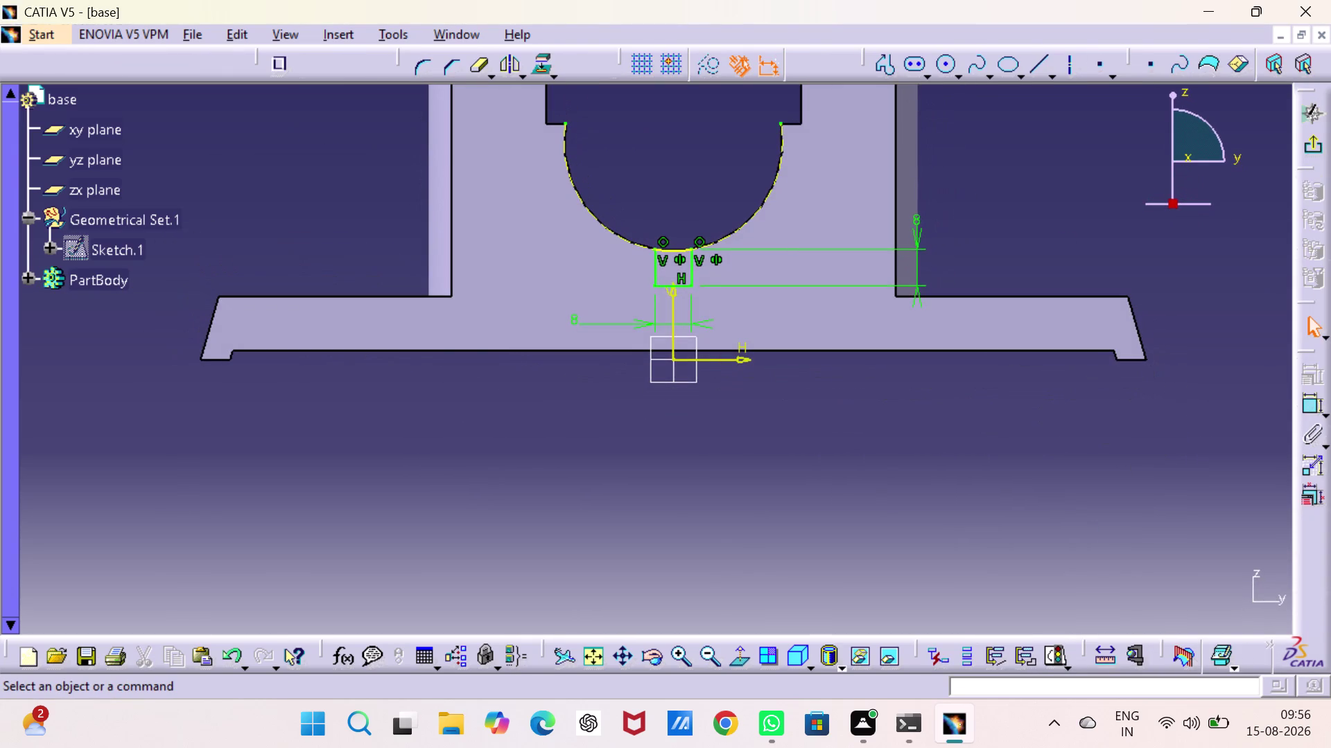
double_click(575, 320)
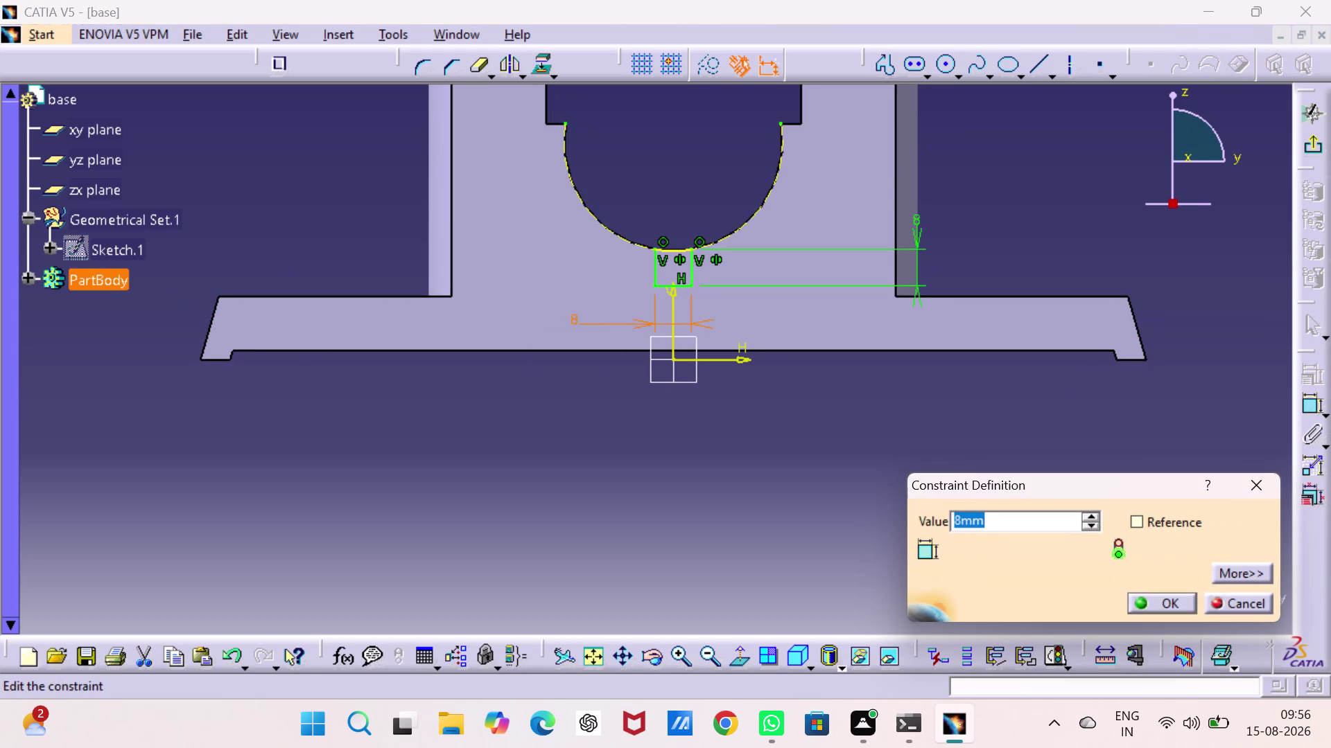
key(3)
key(Return)
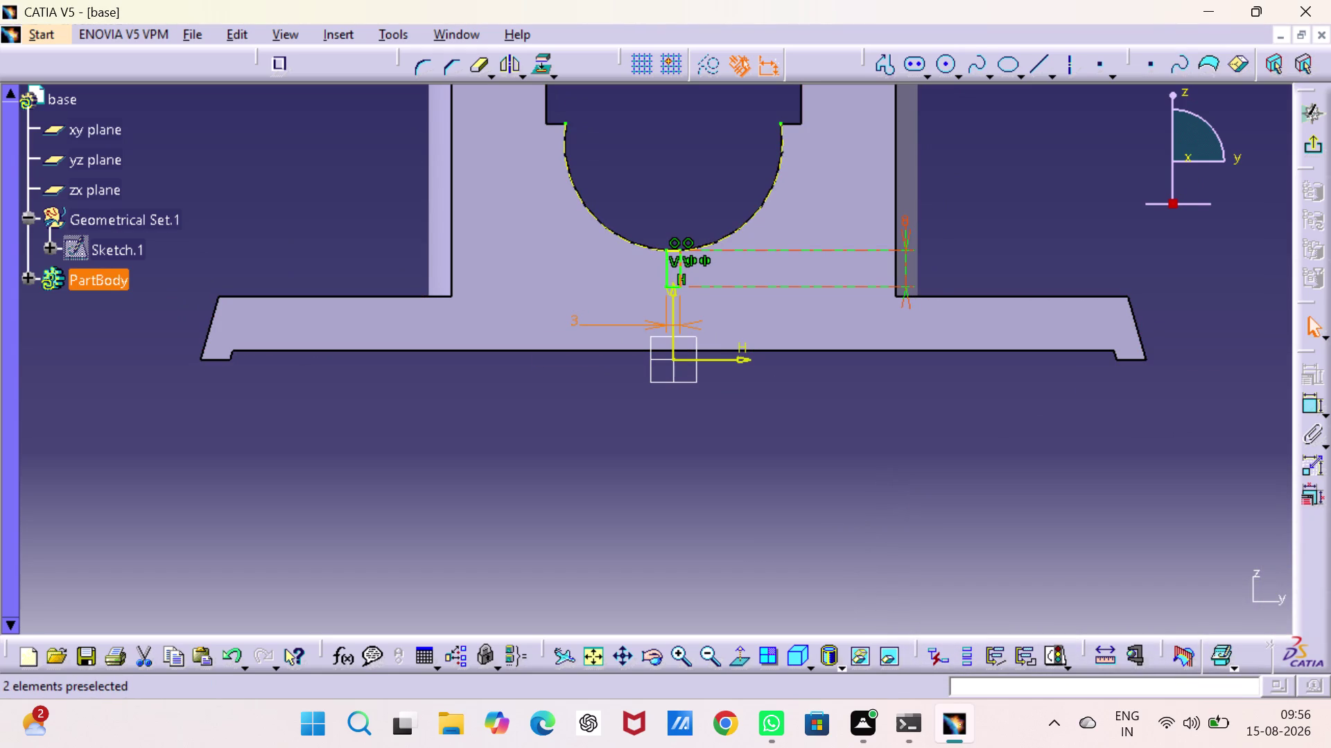
double_click(575, 320)
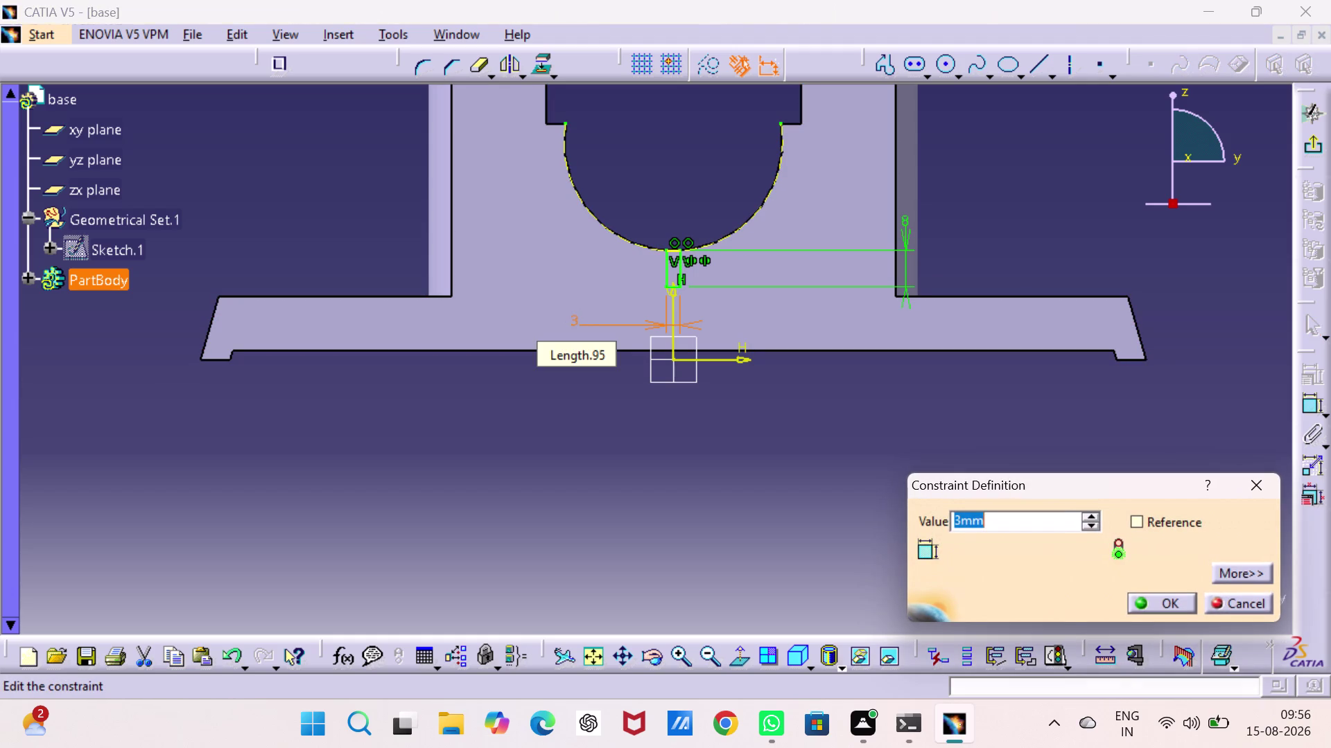
key(8)
key(Return)
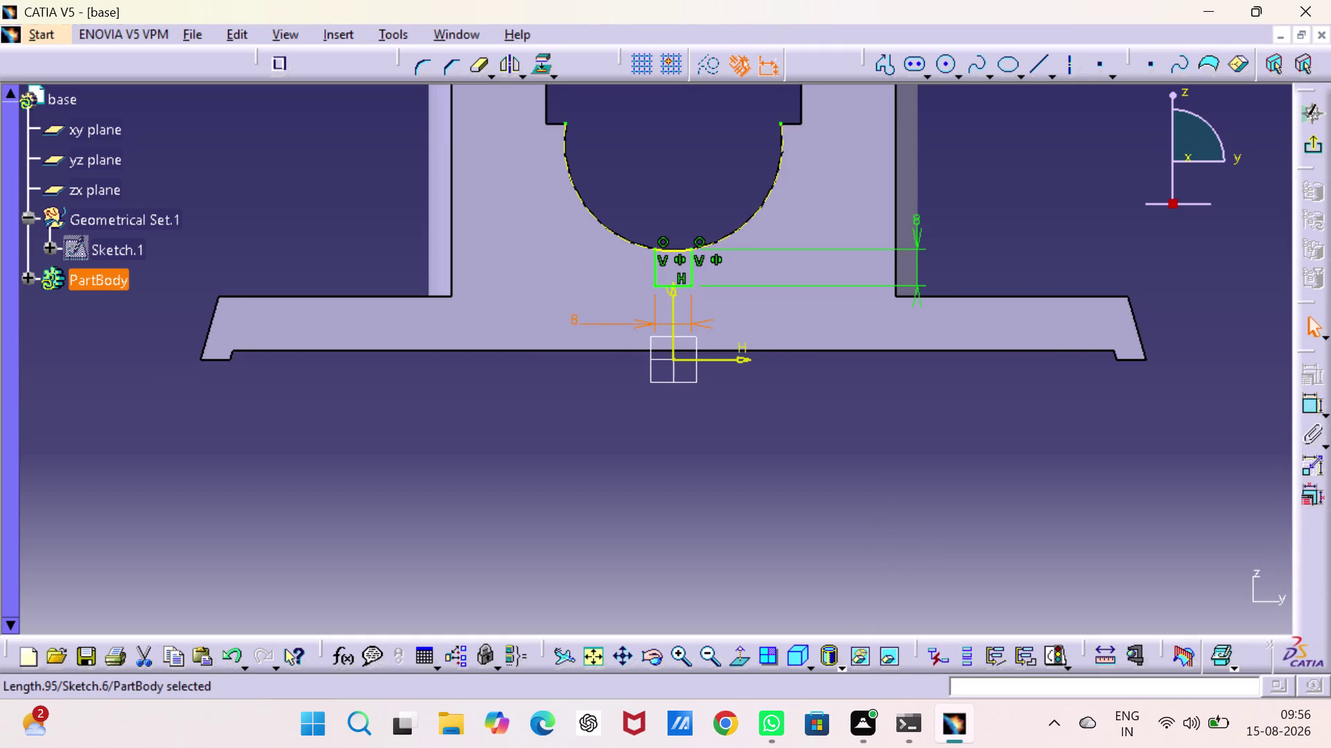
Set the profile height to 3 mm and return to the part.
double_click(915, 224)
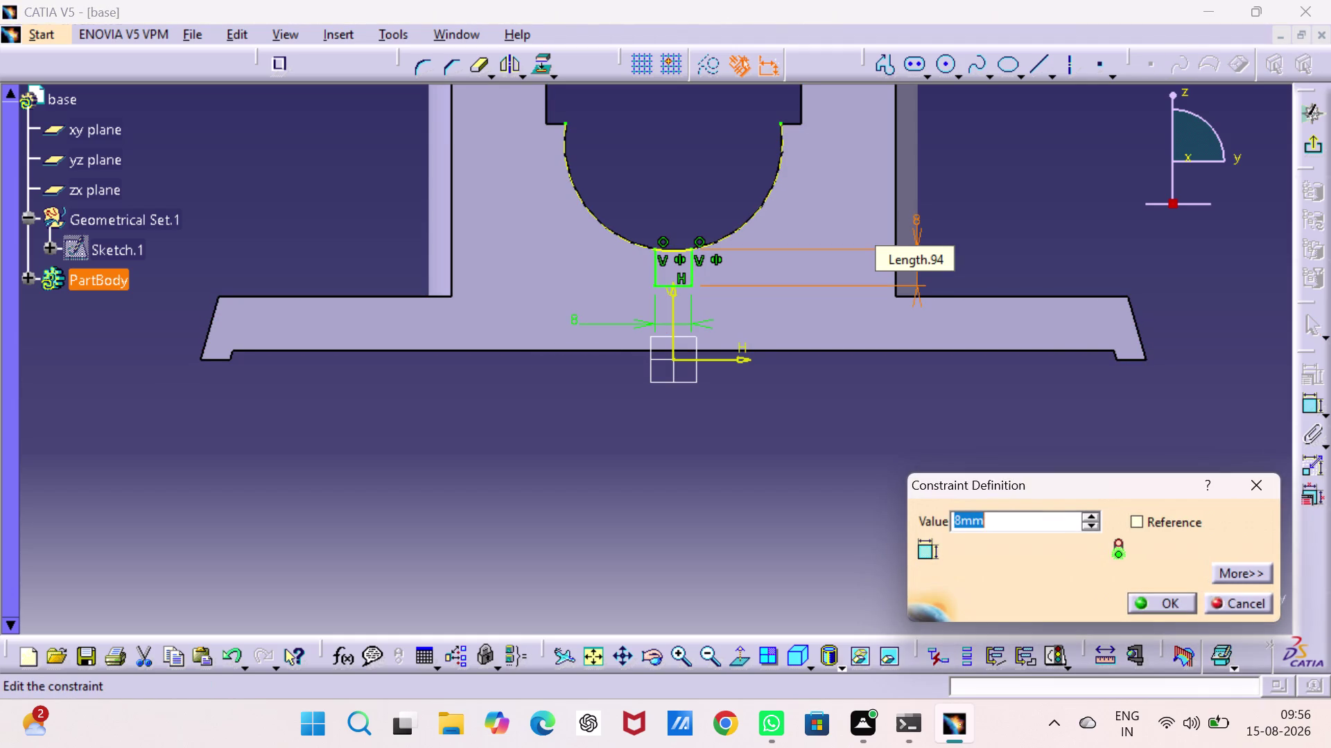
key(3)
key(Return)
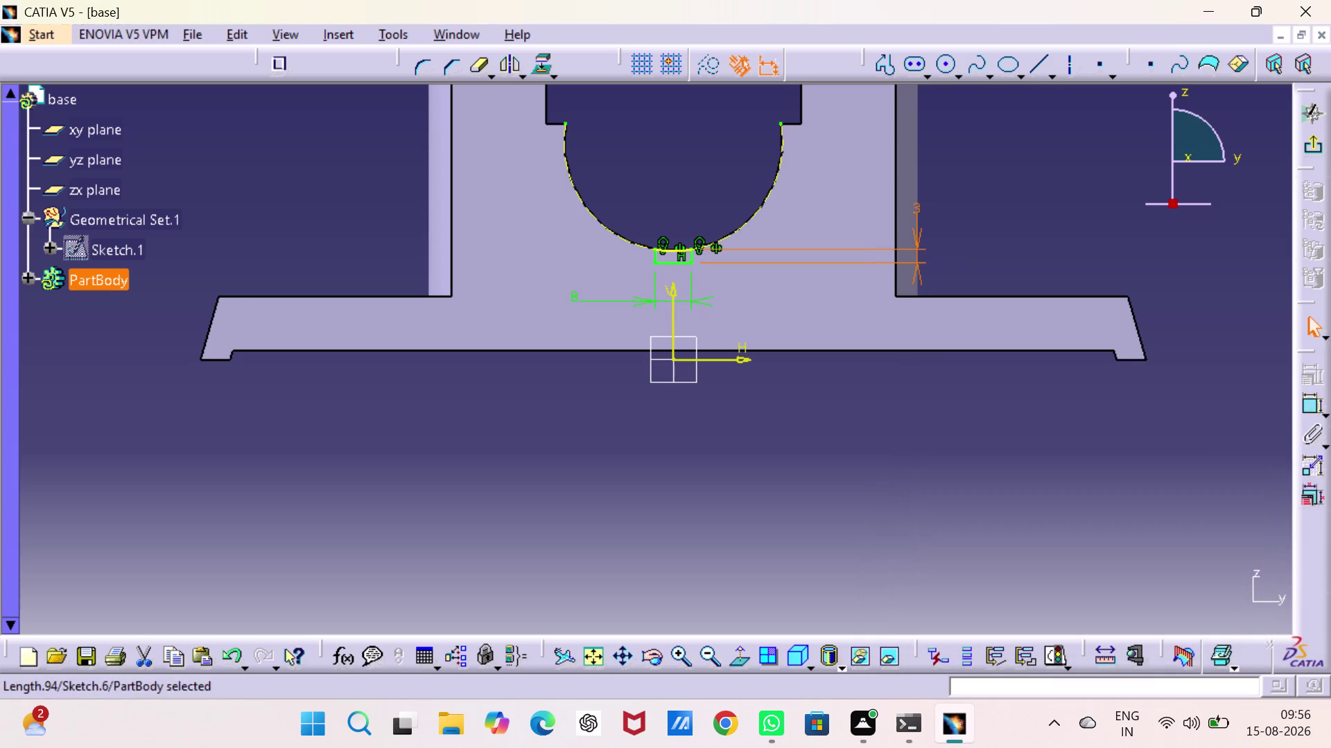
click(976, 216)
click(1315, 151)
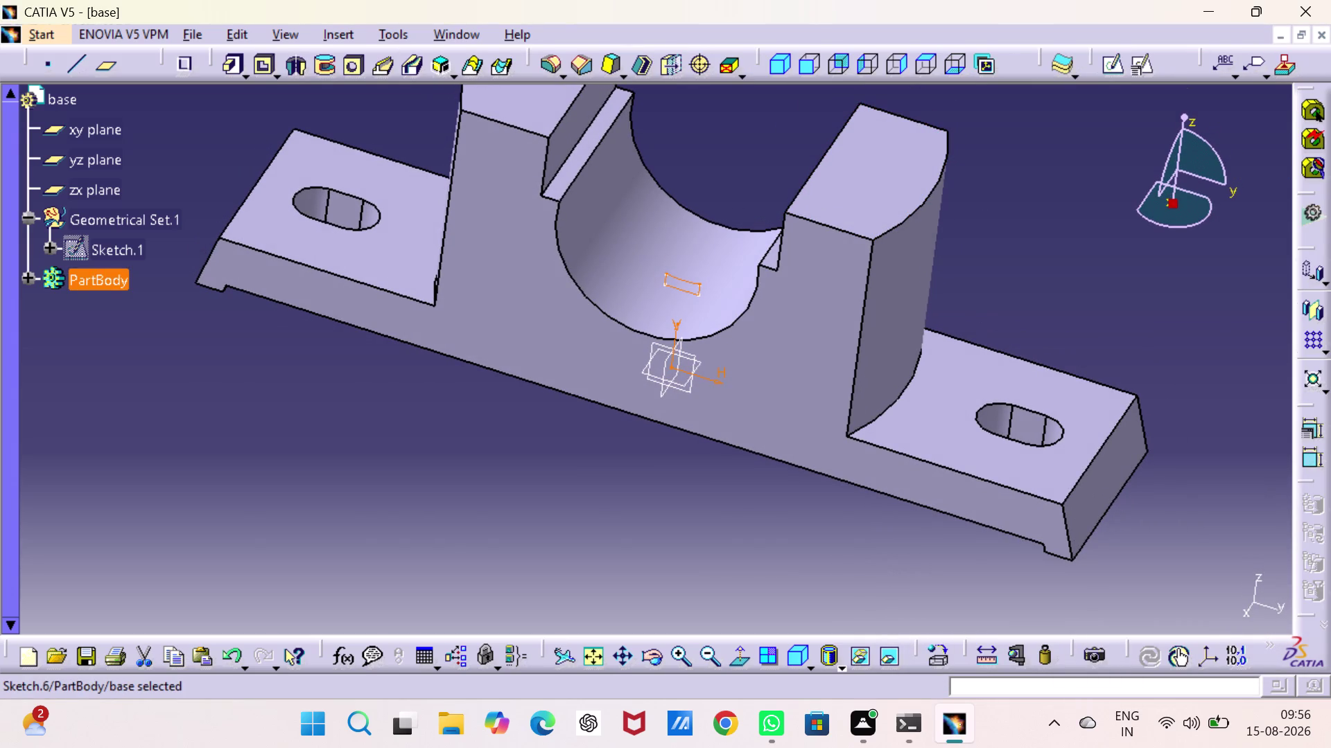
Retry the Z-axis groove on the 3 mm profile, cancel it, and undo twice.
click(334, 68)
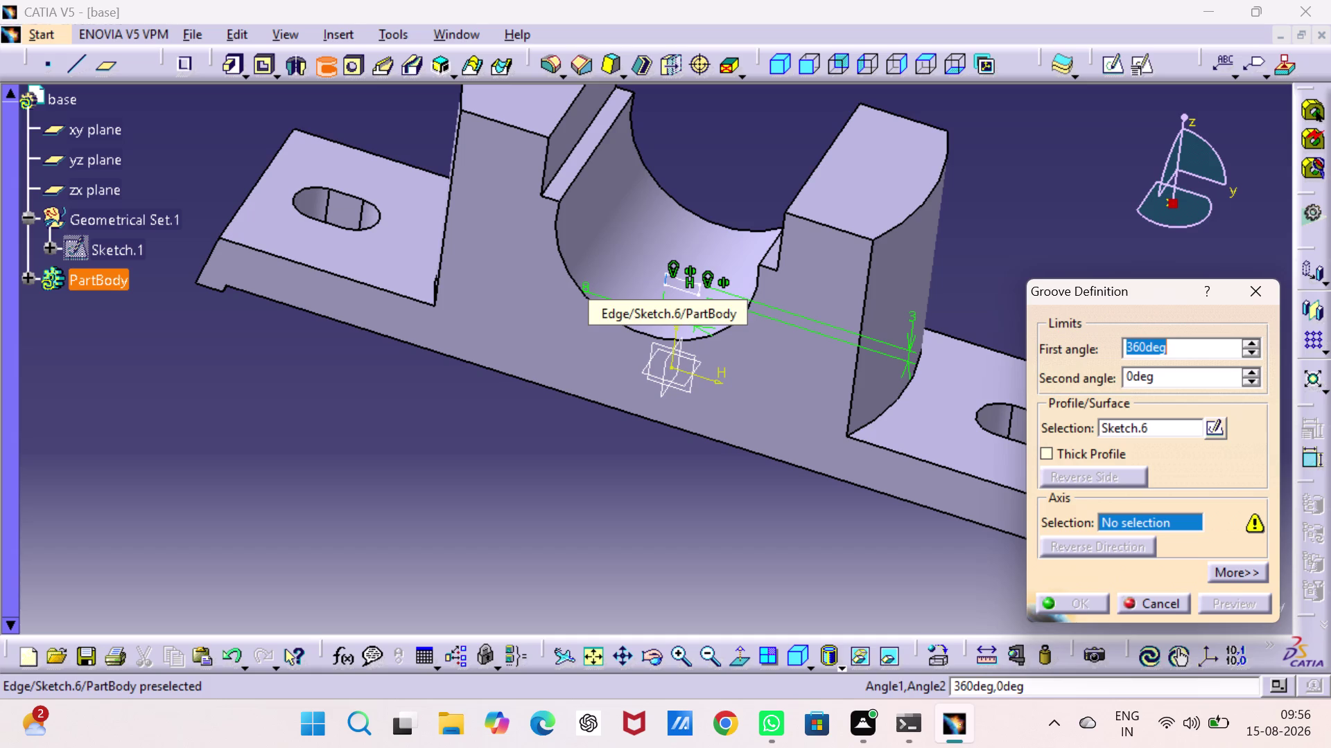
right_click(1145, 516)
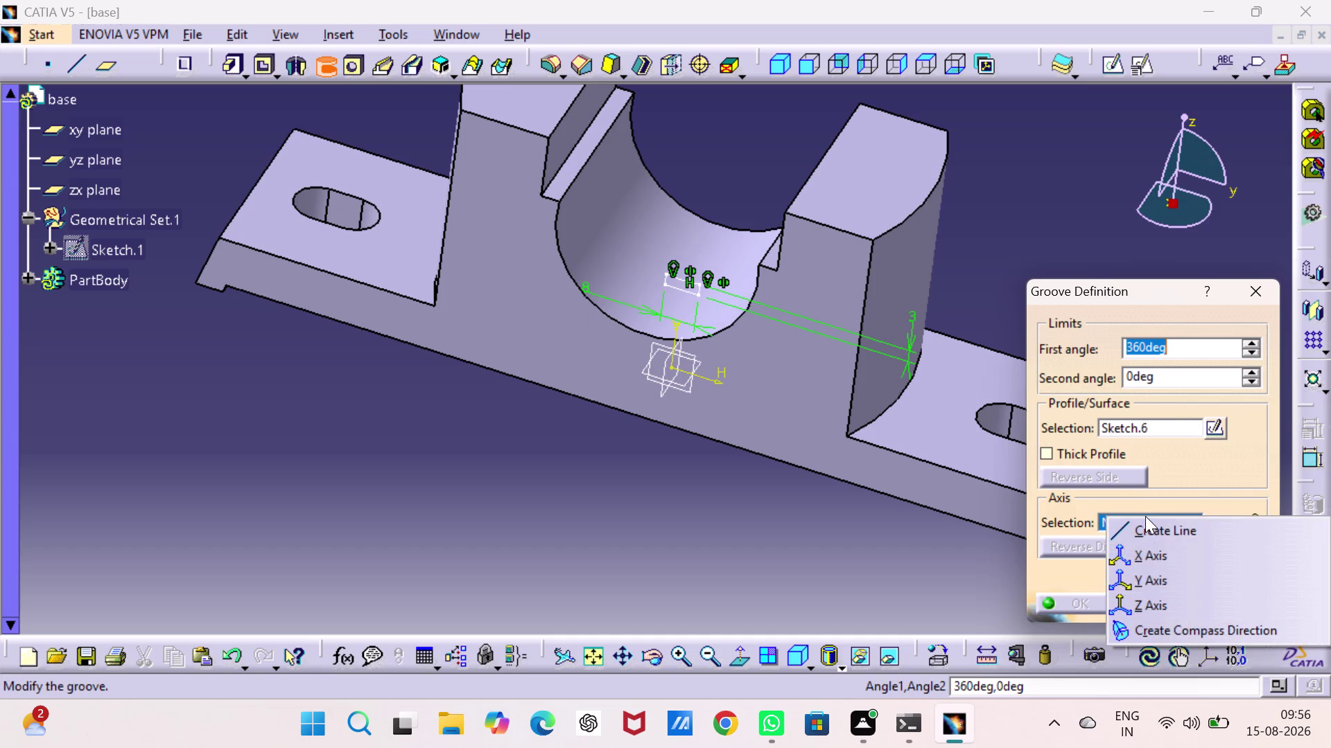
click(1167, 599)
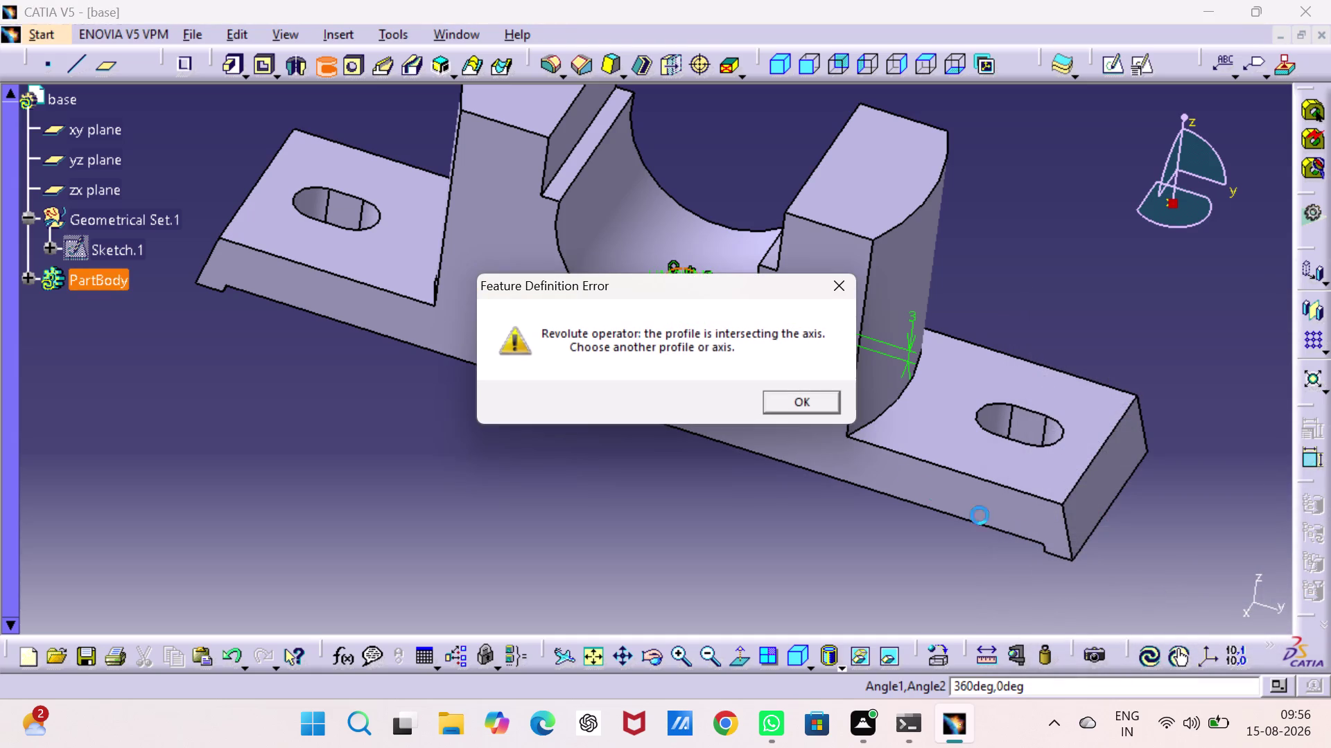
click(816, 393)
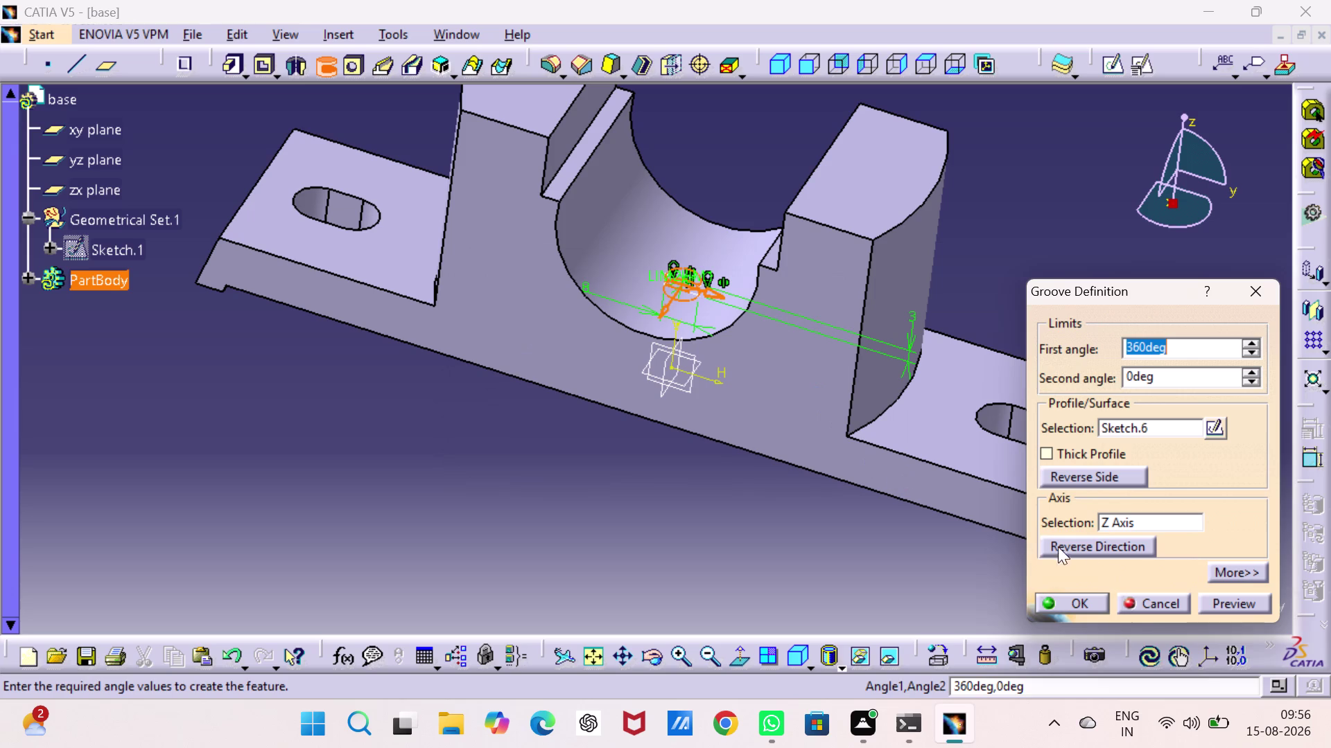
click(1057, 602)
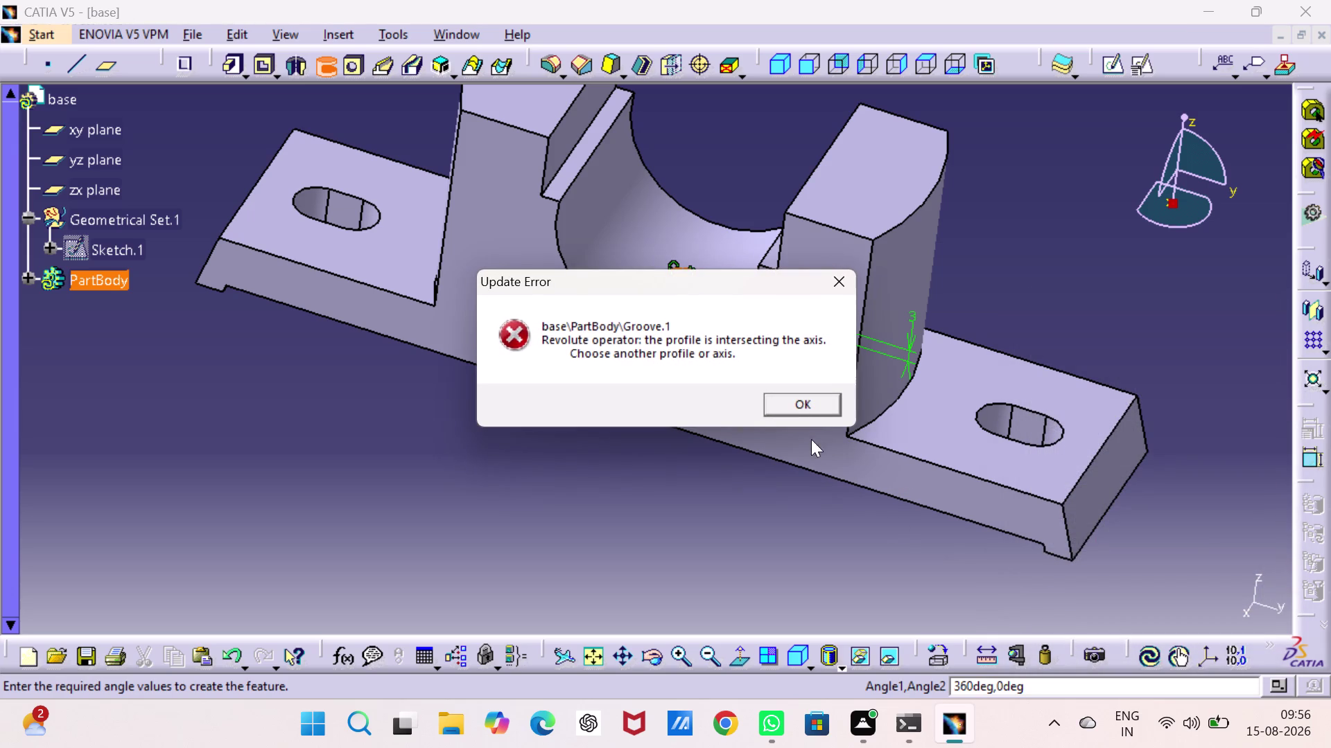
click(814, 408)
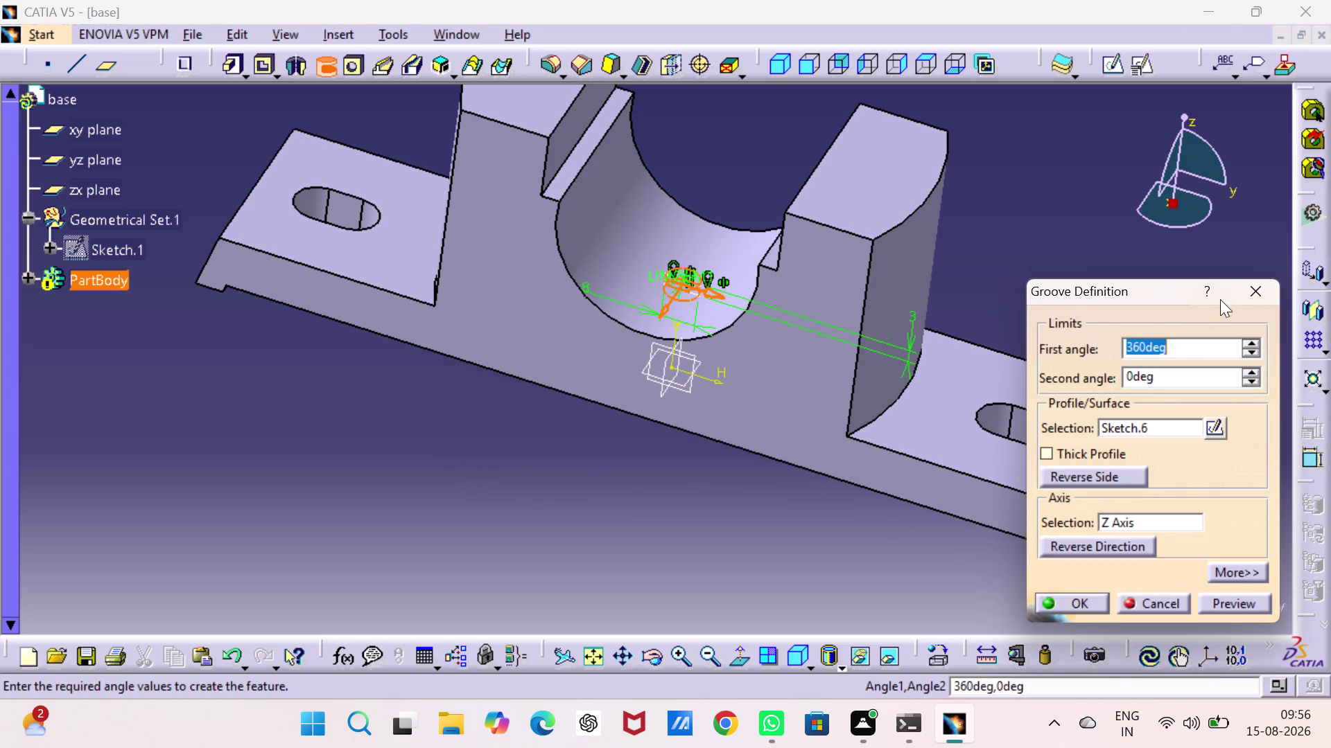
drag(1257, 286, 1242, 286)
click(1092, 246)
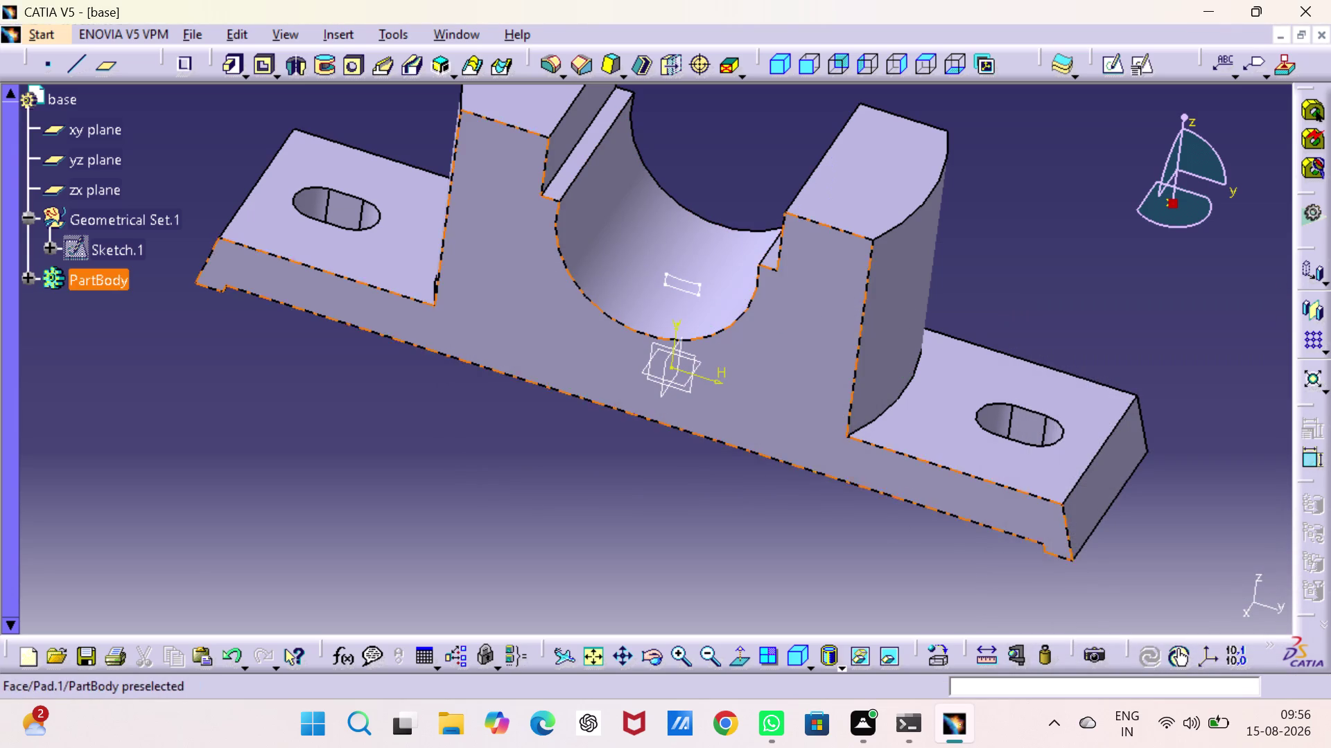
key(ctrl+z)
key(ctrl+z)
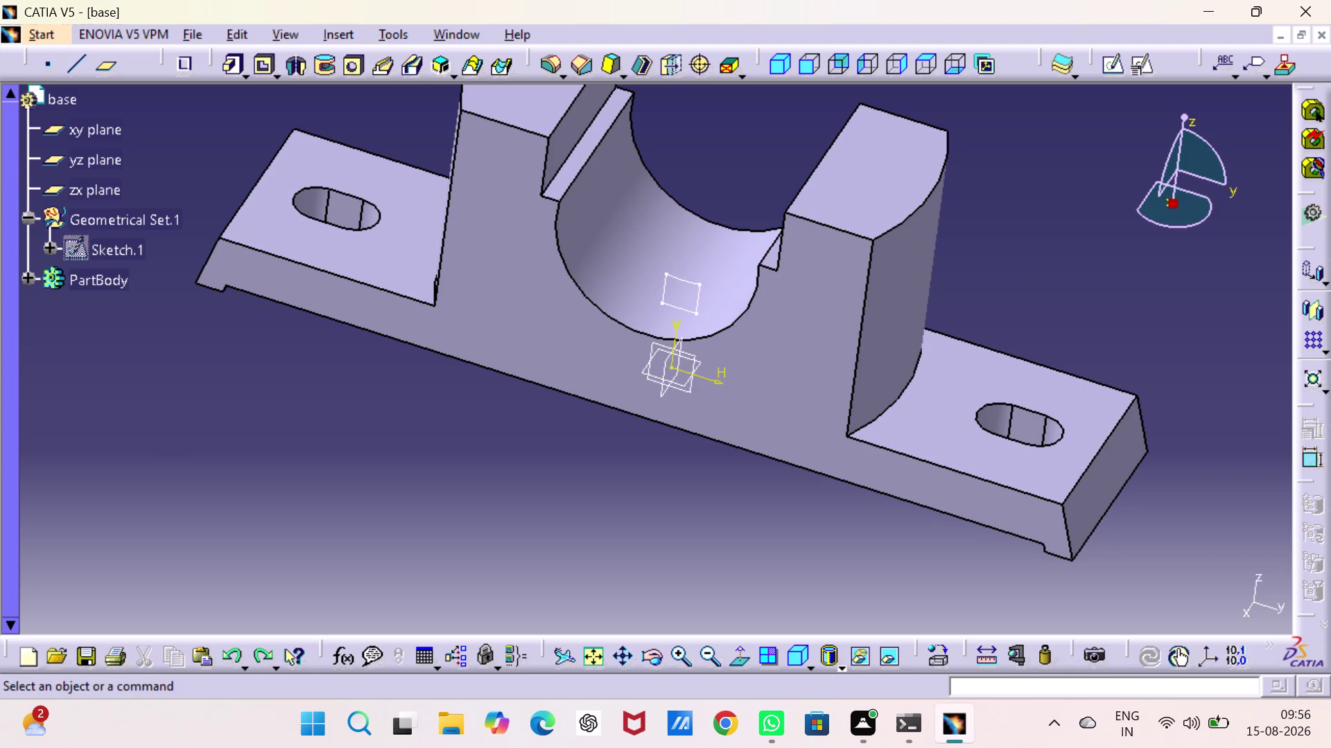
Undo away the groove profile and place a new hole on the base face.
key(ctrl+z)
click(1012, 275)
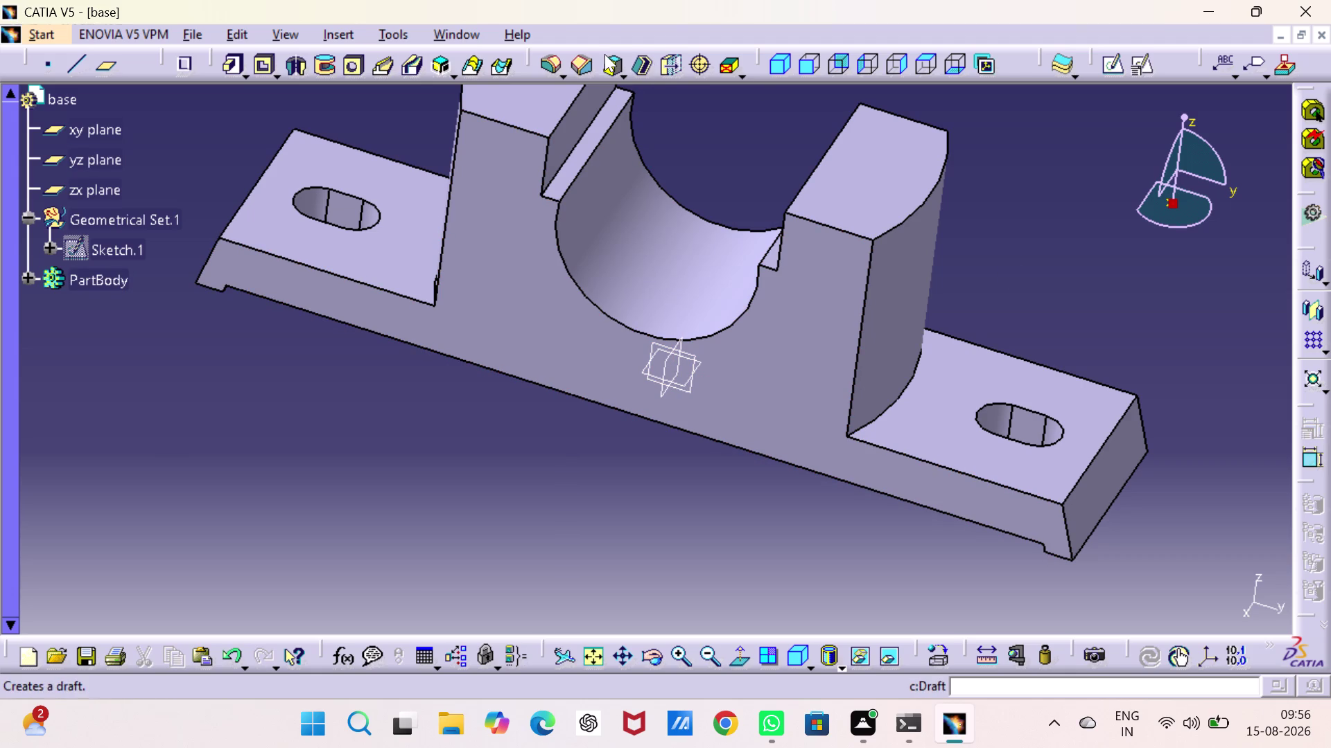
click(353, 58)
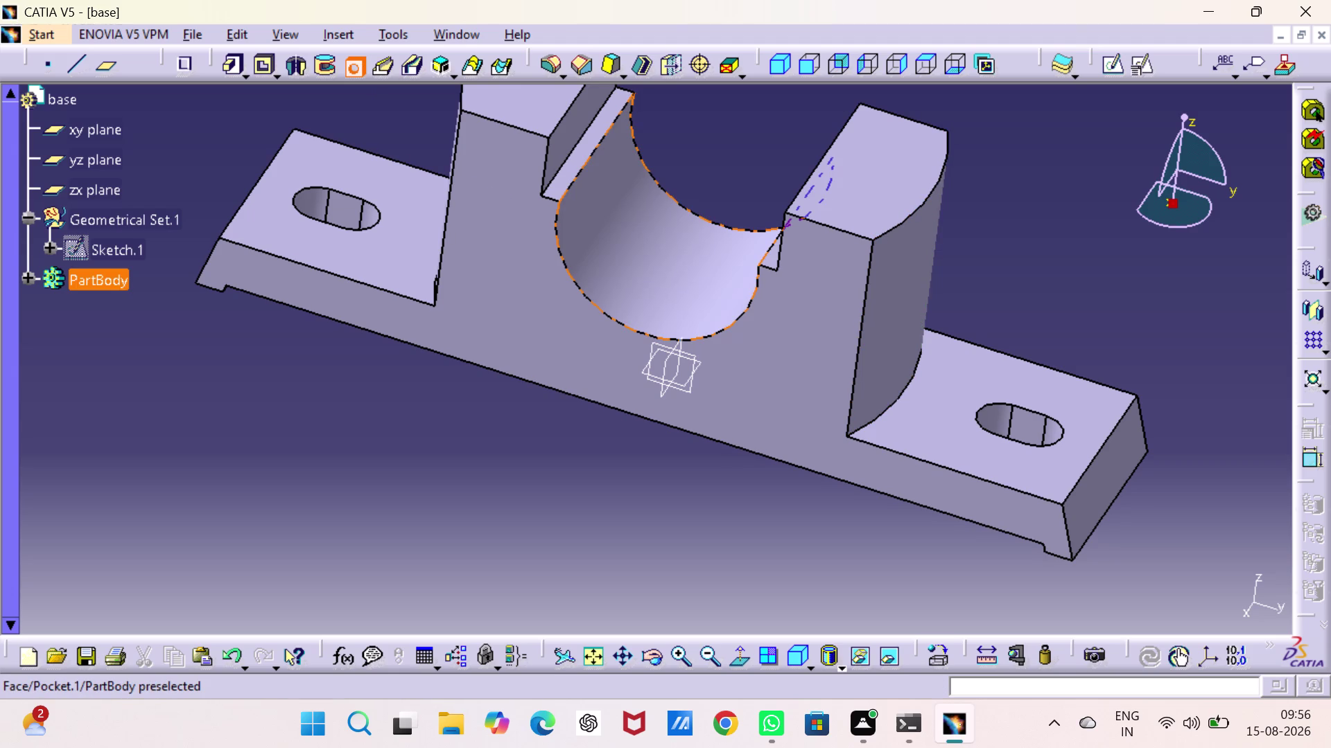
click(681, 381)
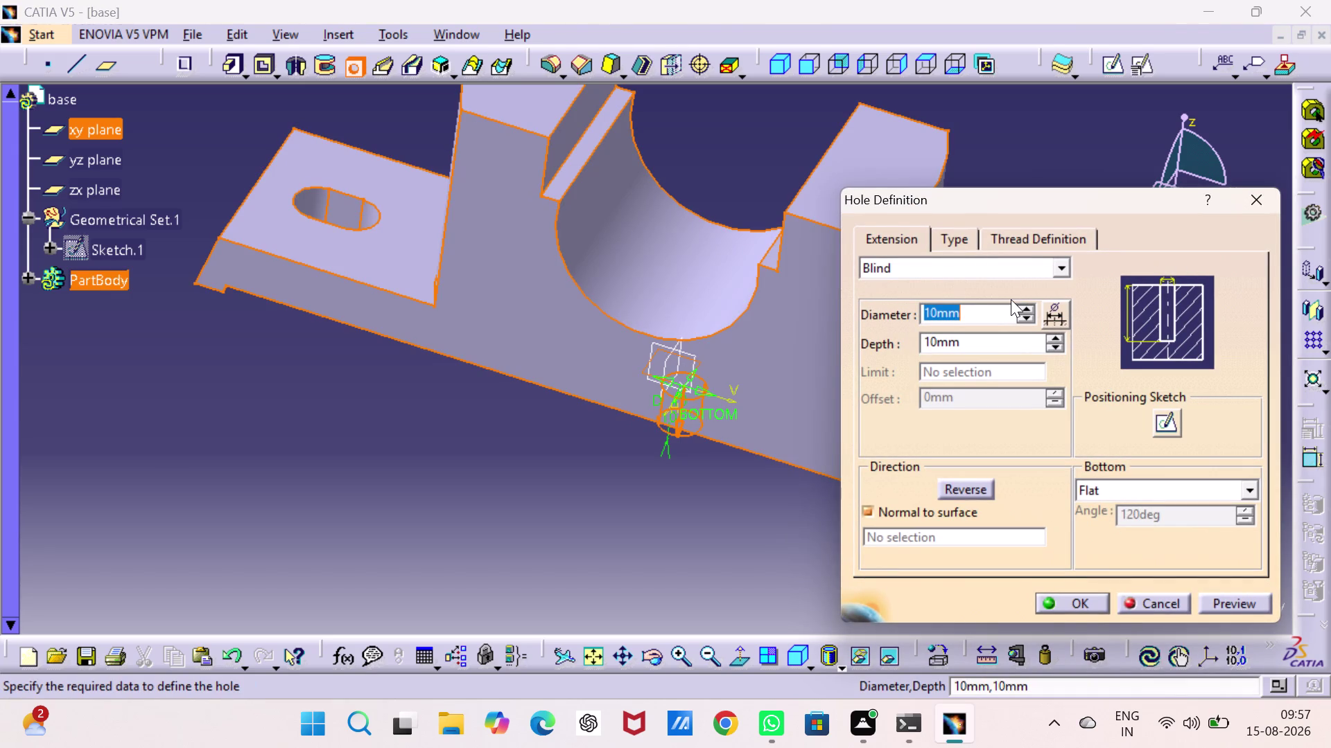
Try an 8 mm diameter, 8 mm deep hole, dismiss the unnecessary-operation warning, and cancel it.
key(8)
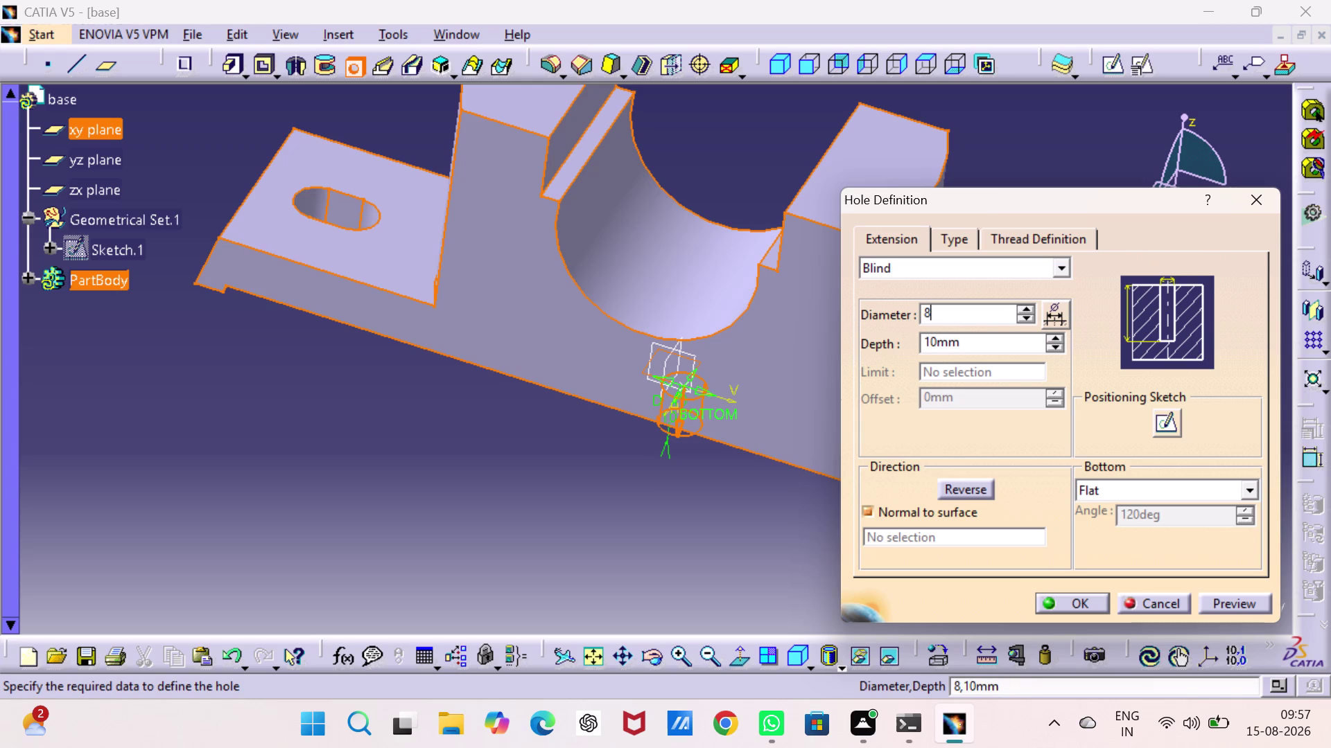
double_click(1005, 341)
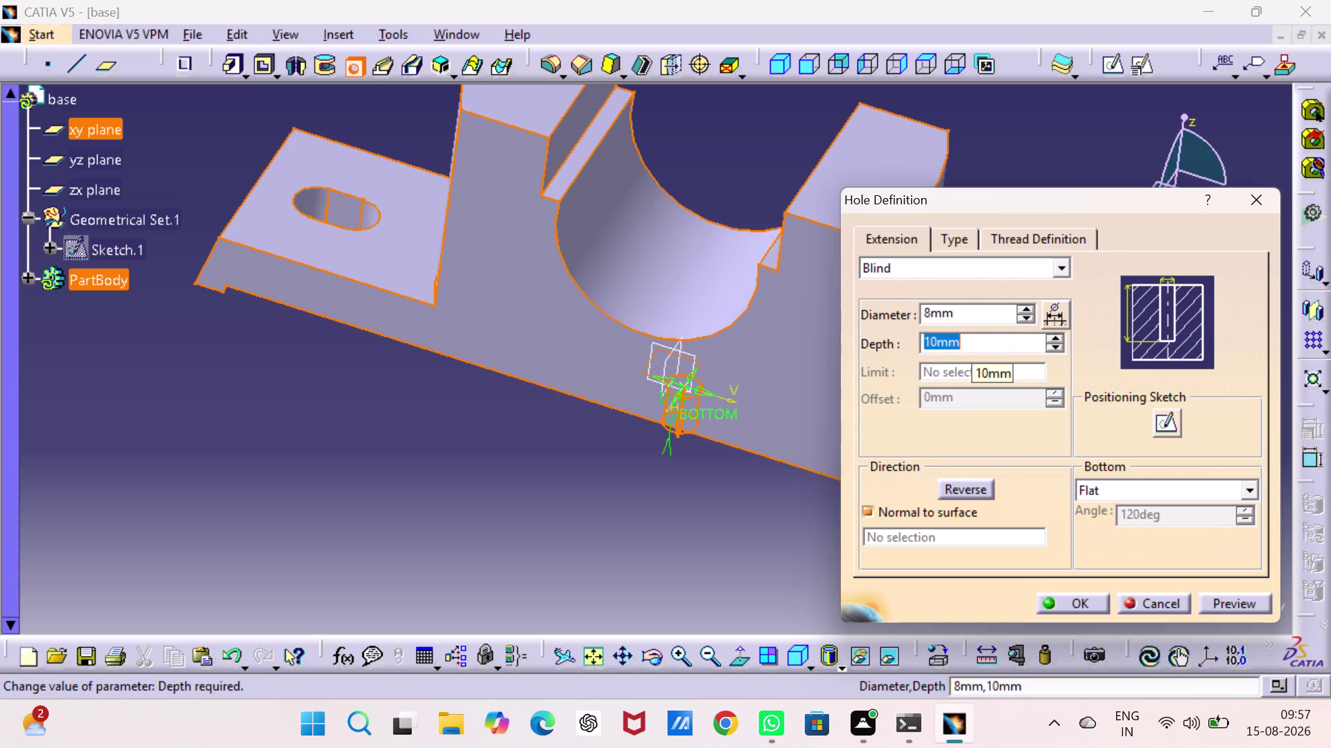
key(8)
key(Return)
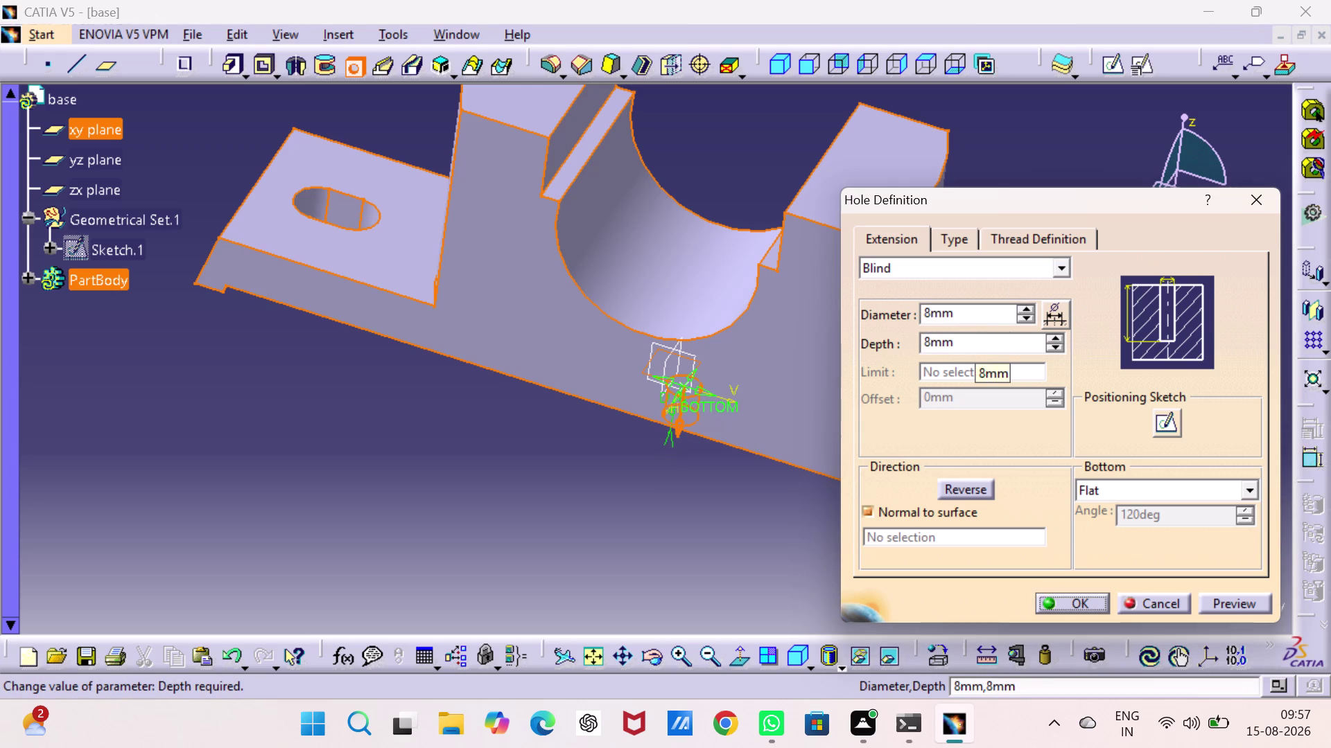
click(1256, 604)
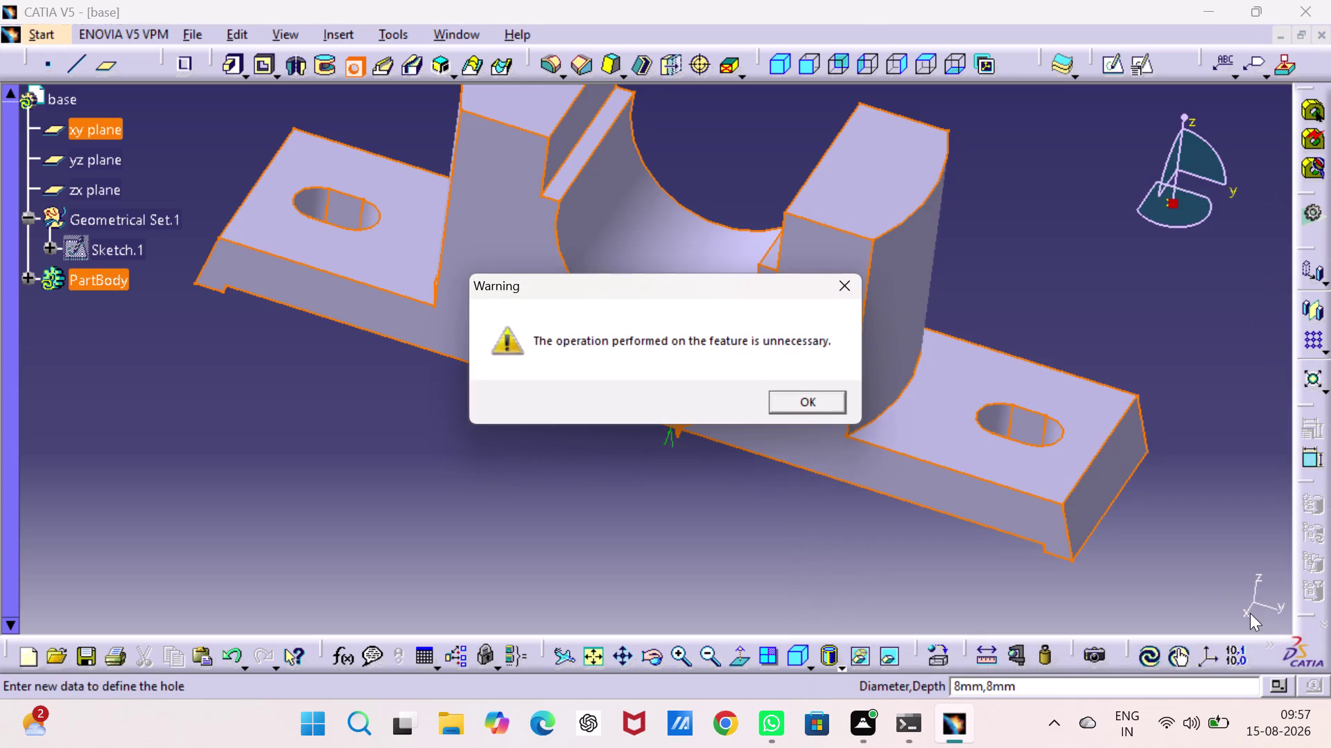
click(824, 408)
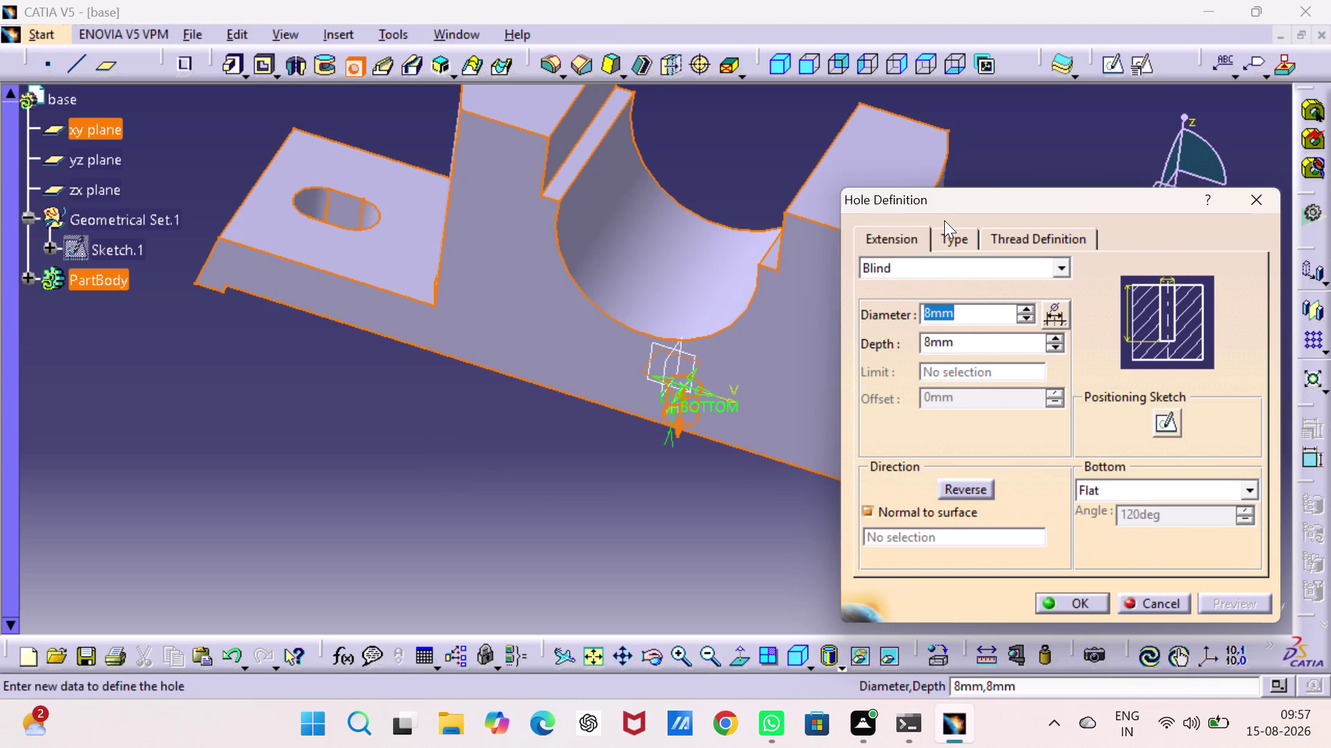
click(1252, 198)
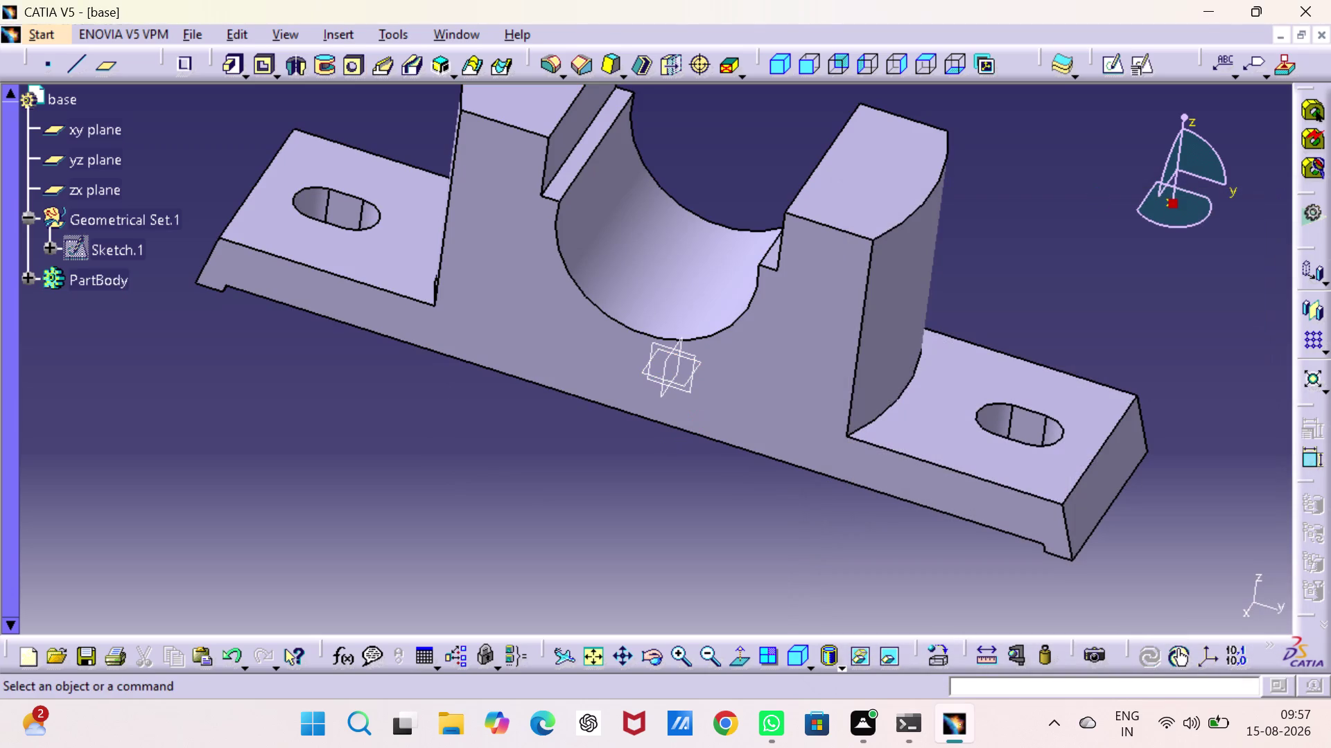
click(1106, 169)
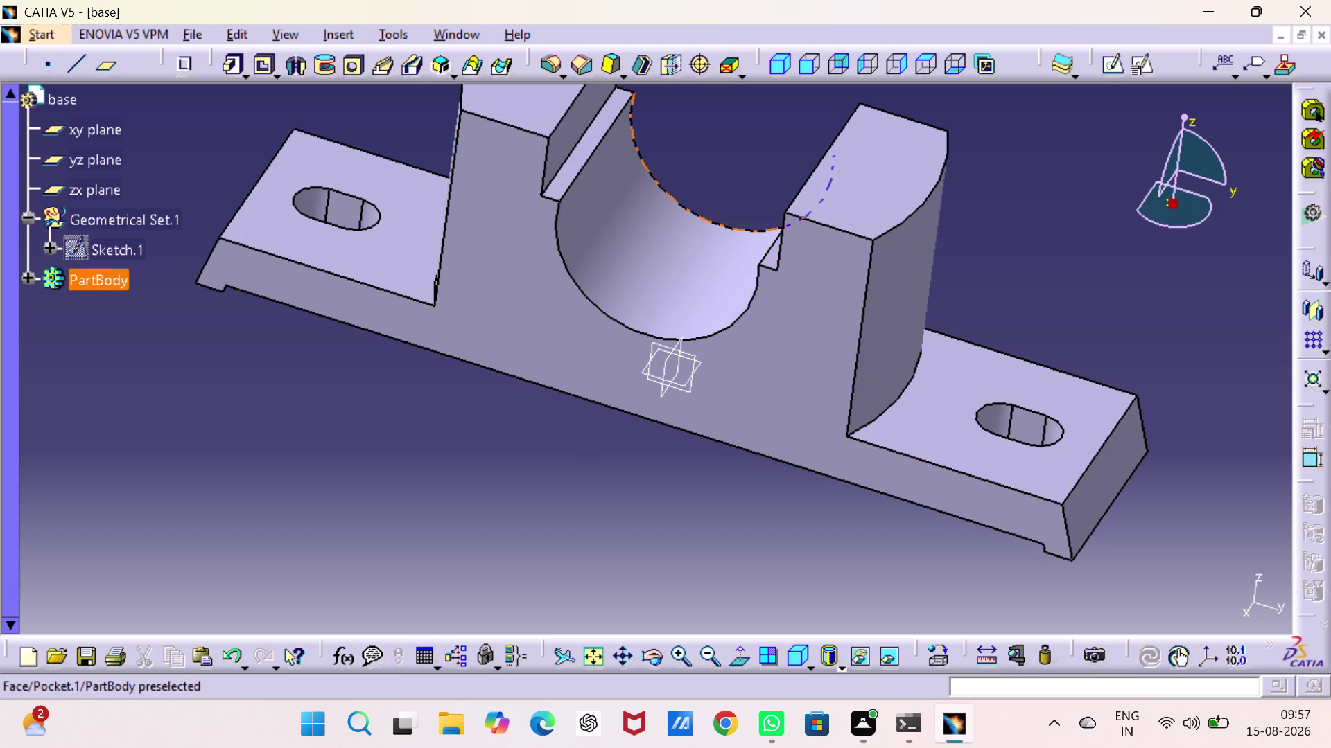
Open a new Coordinates point definition and select its Y value for replacement.
click(48, 63)
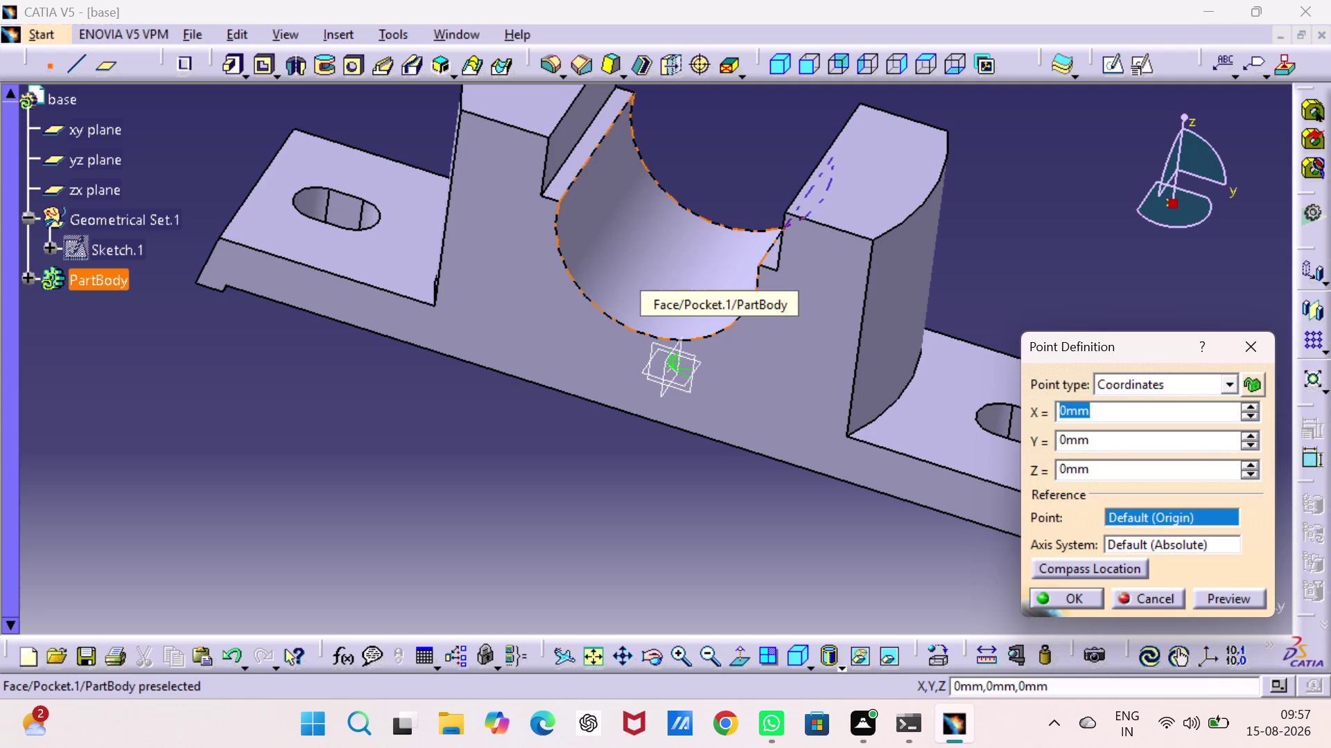
double_click(1103, 442)
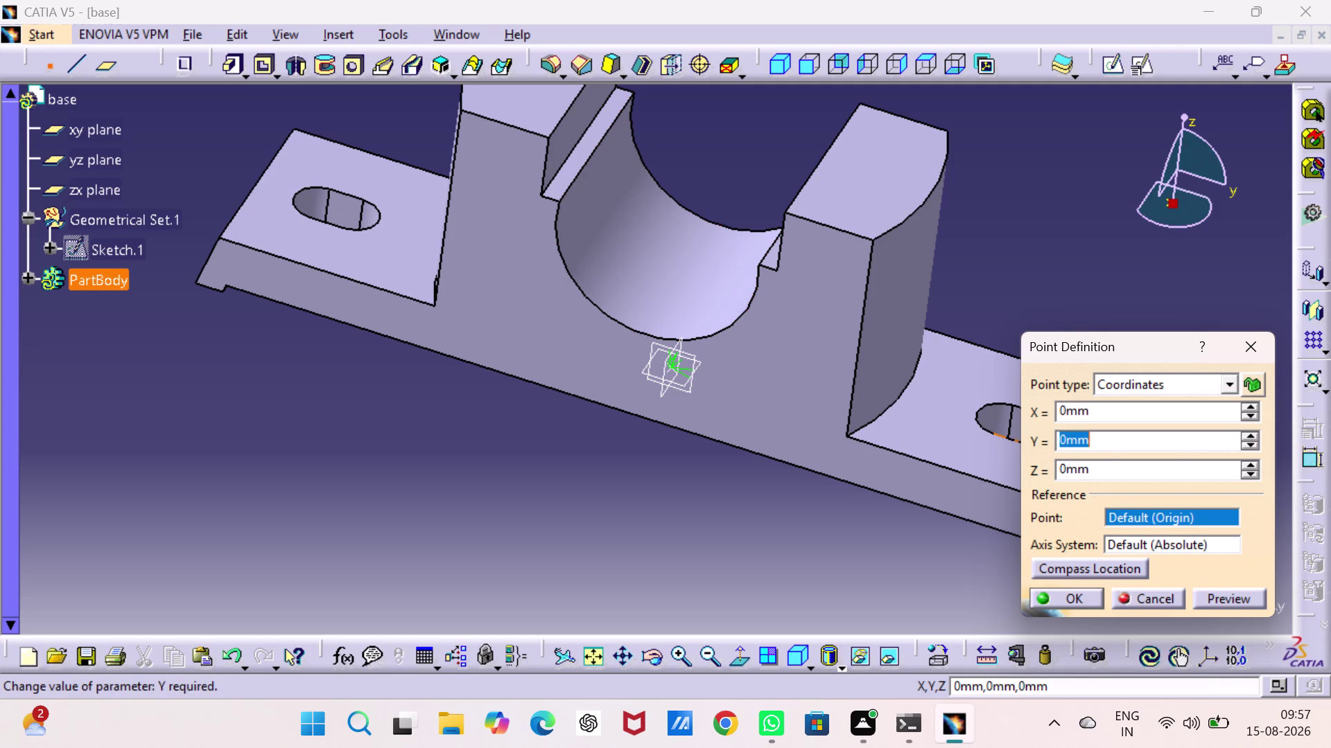
Preview the point at Y 23 mm, then reset Y to 0 and preview it at Z 23 mm.
key(2)
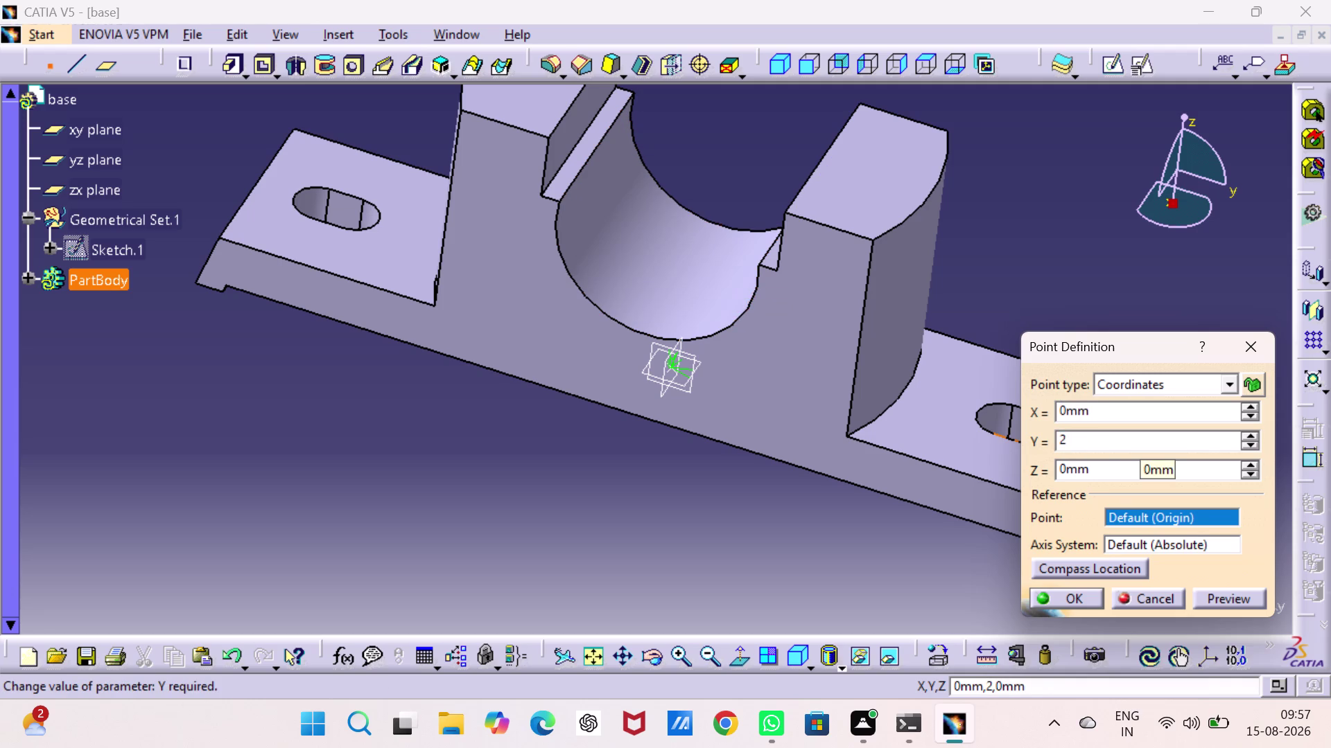
key(3)
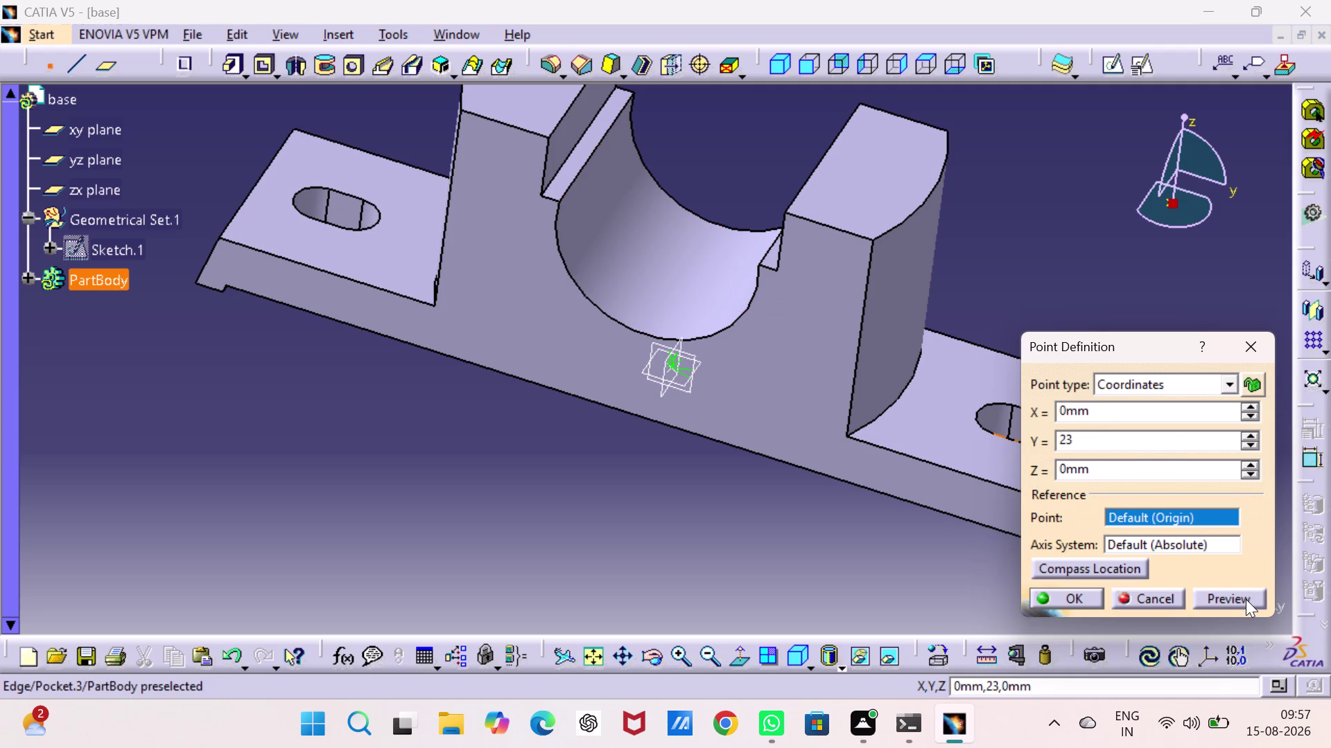
click(1244, 598)
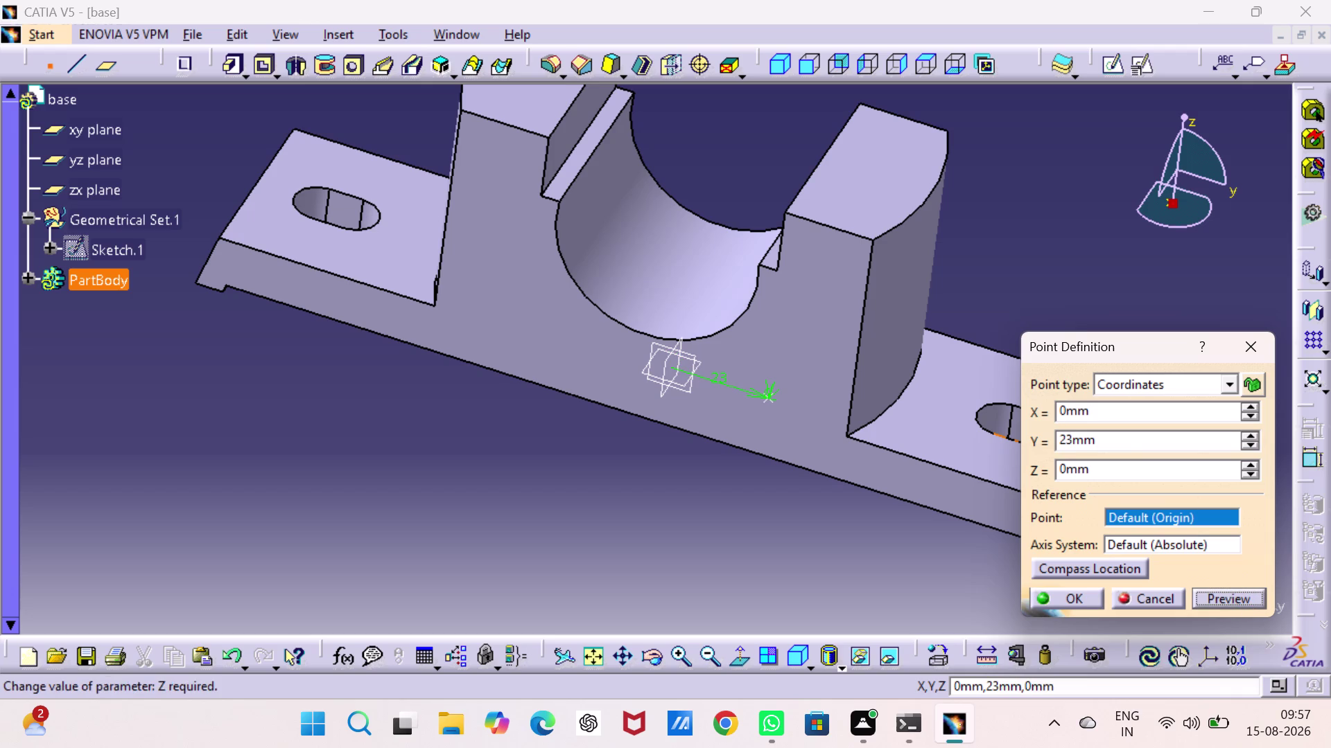
double_click(1134, 447)
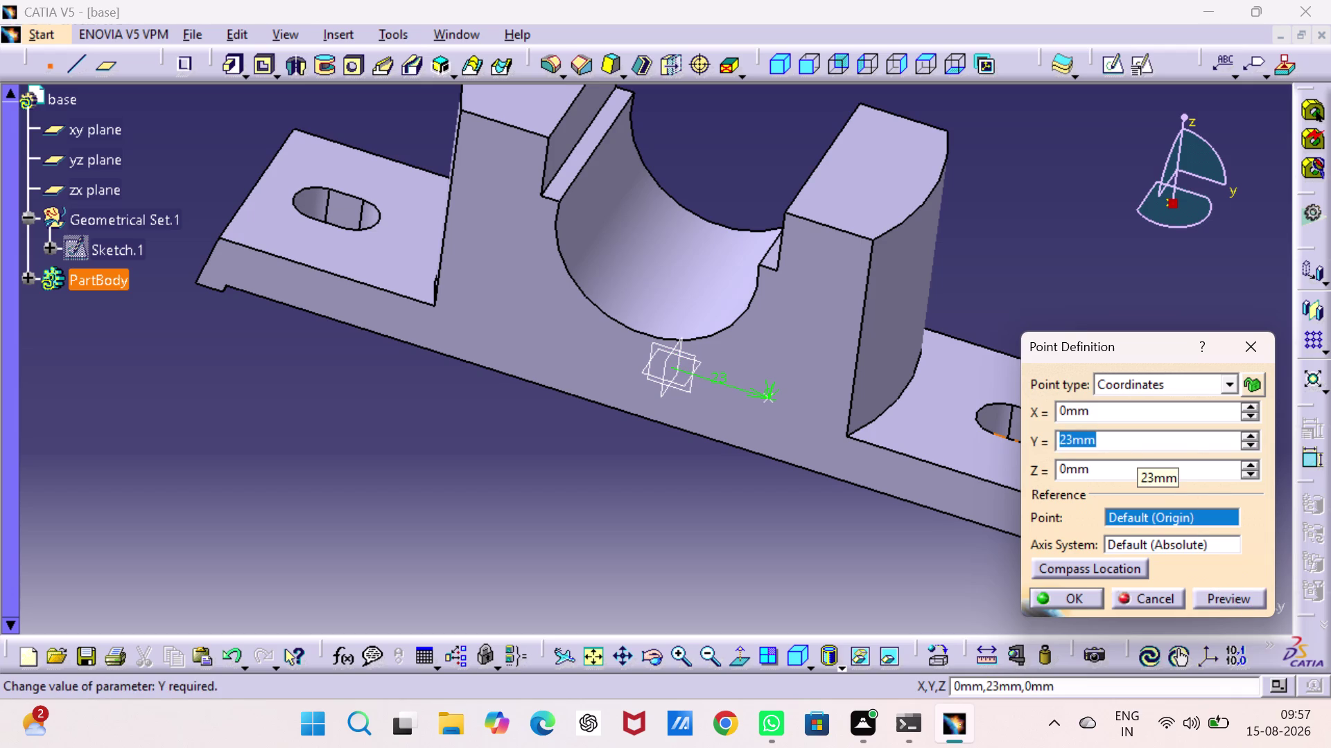
key(0)
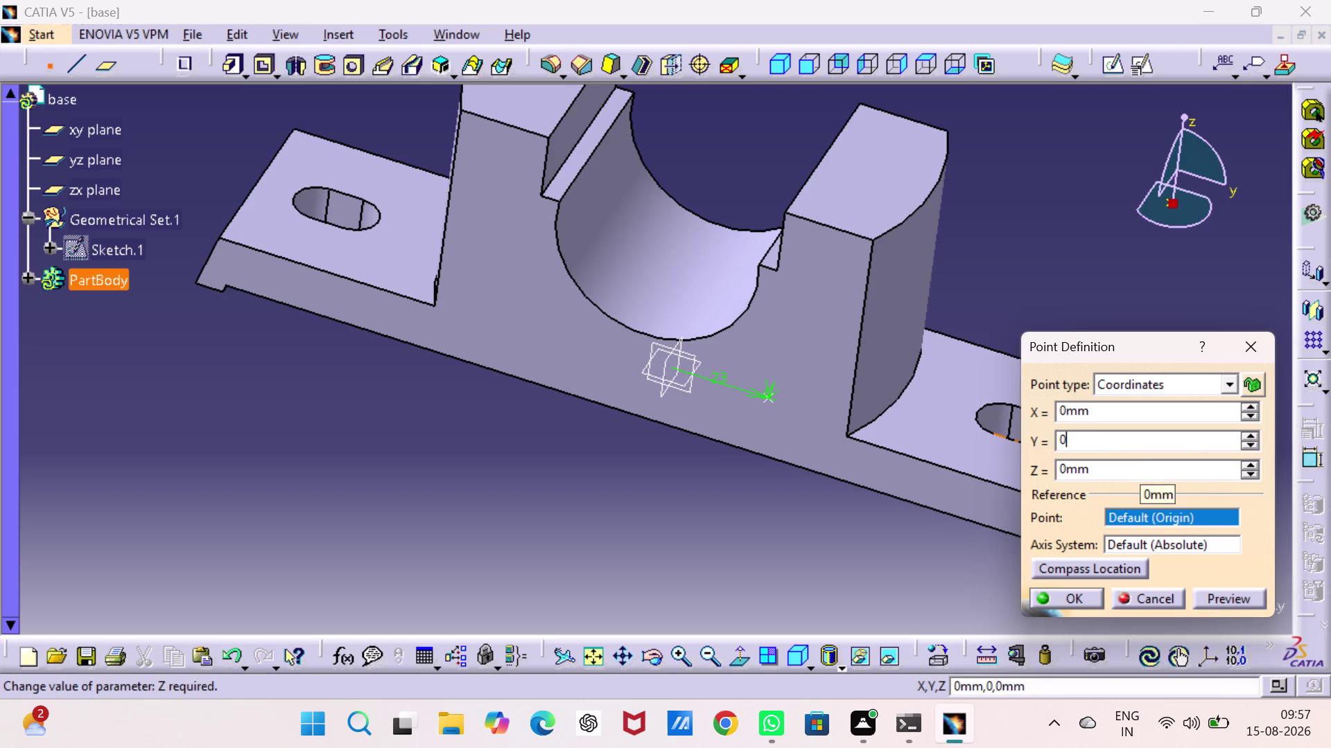
double_click(1130, 467)
text(23)
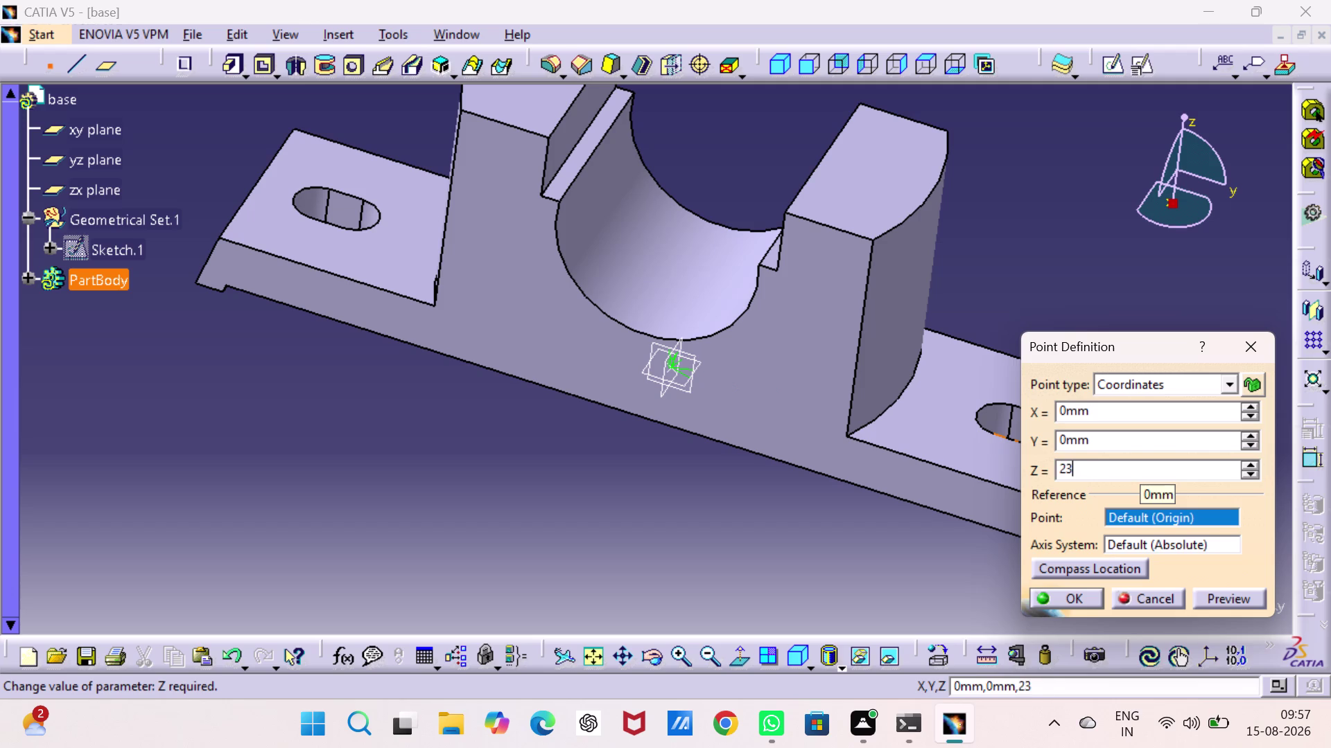
click(1235, 600)
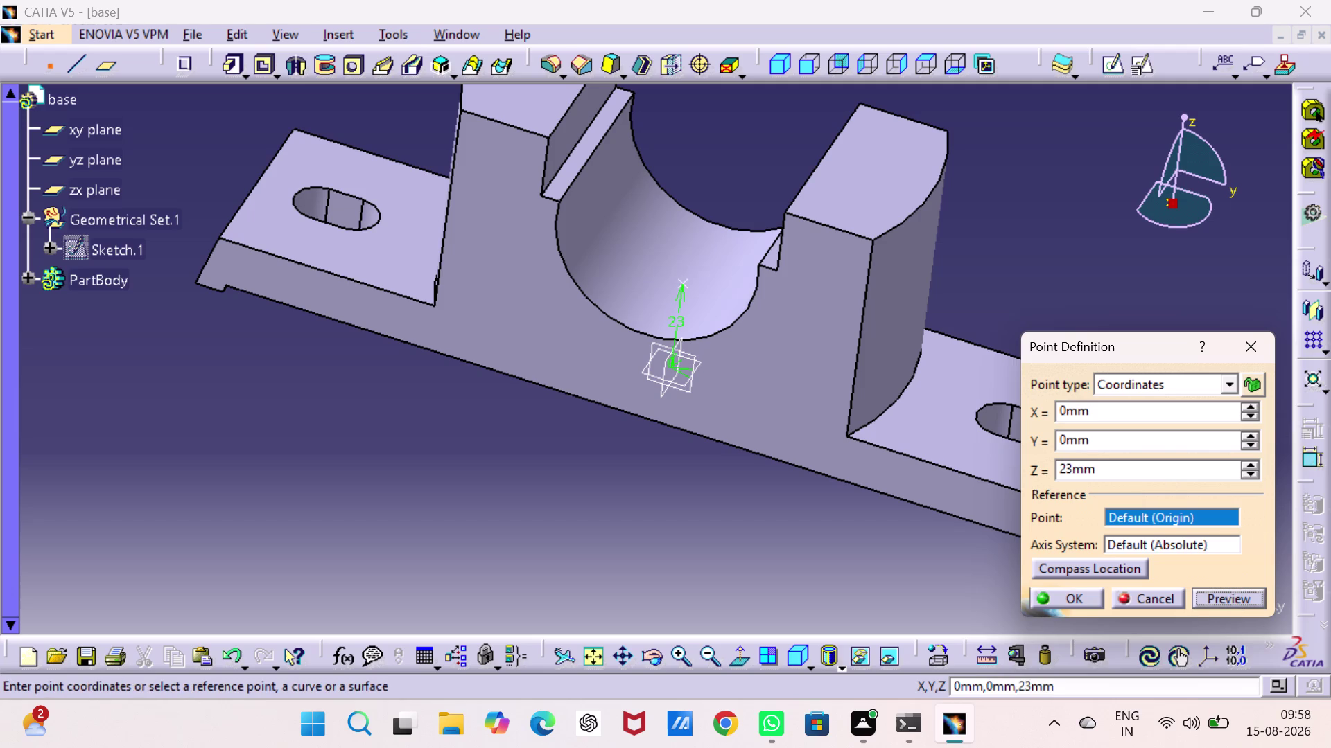
Inspect the previewed Z 23 mm point from several angles, then discard it.
middle_drag(734, 525, 801, 244)
right_drag(735, 525, 801, 243)
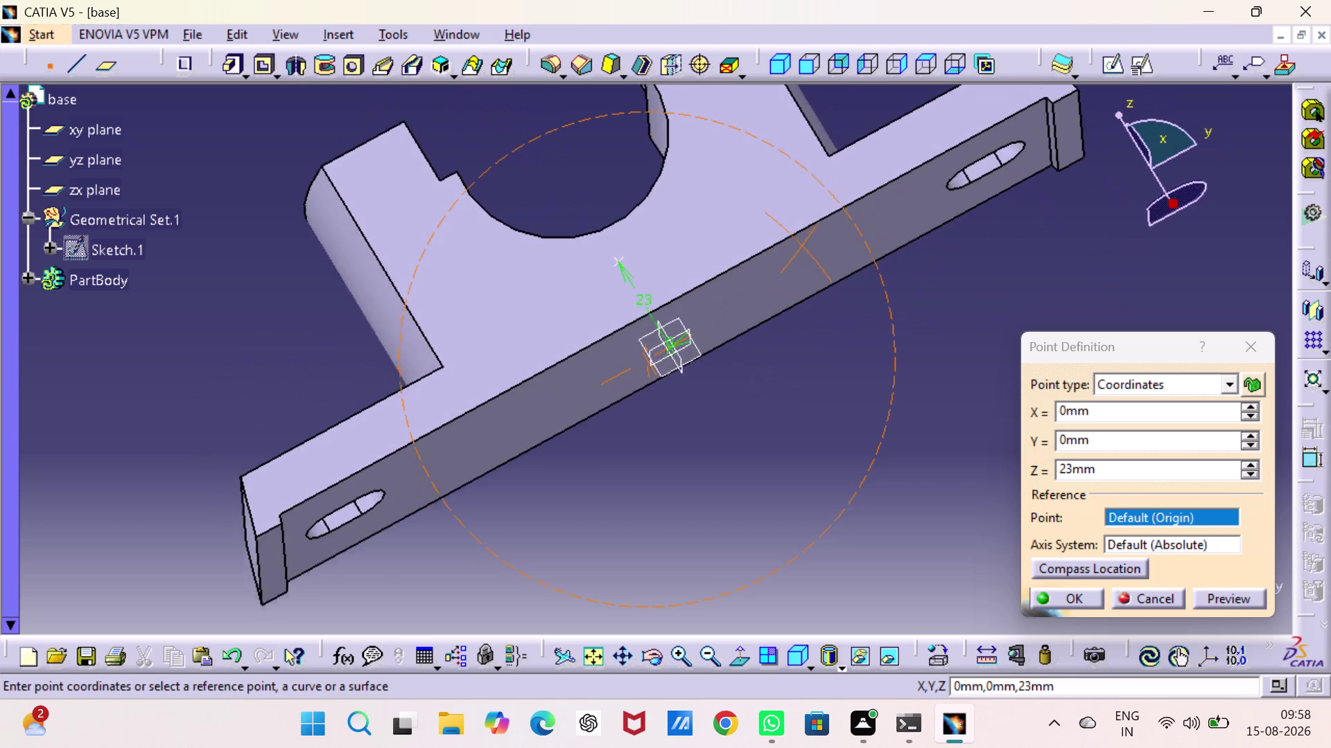
middle_drag(802, 243, 732, 499)
right_drag(801, 244, 731, 499)
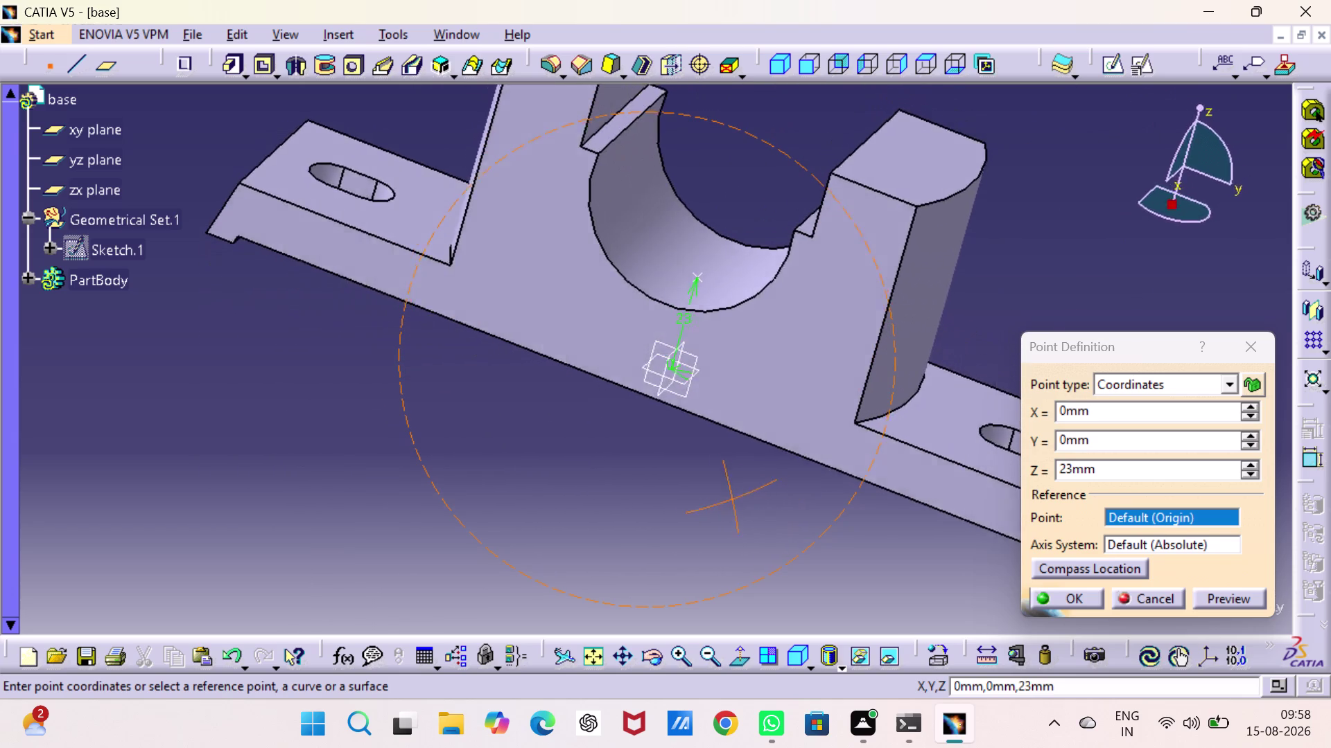
middle_drag(731, 499, 632, 533)
right_drag(731, 499, 632, 533)
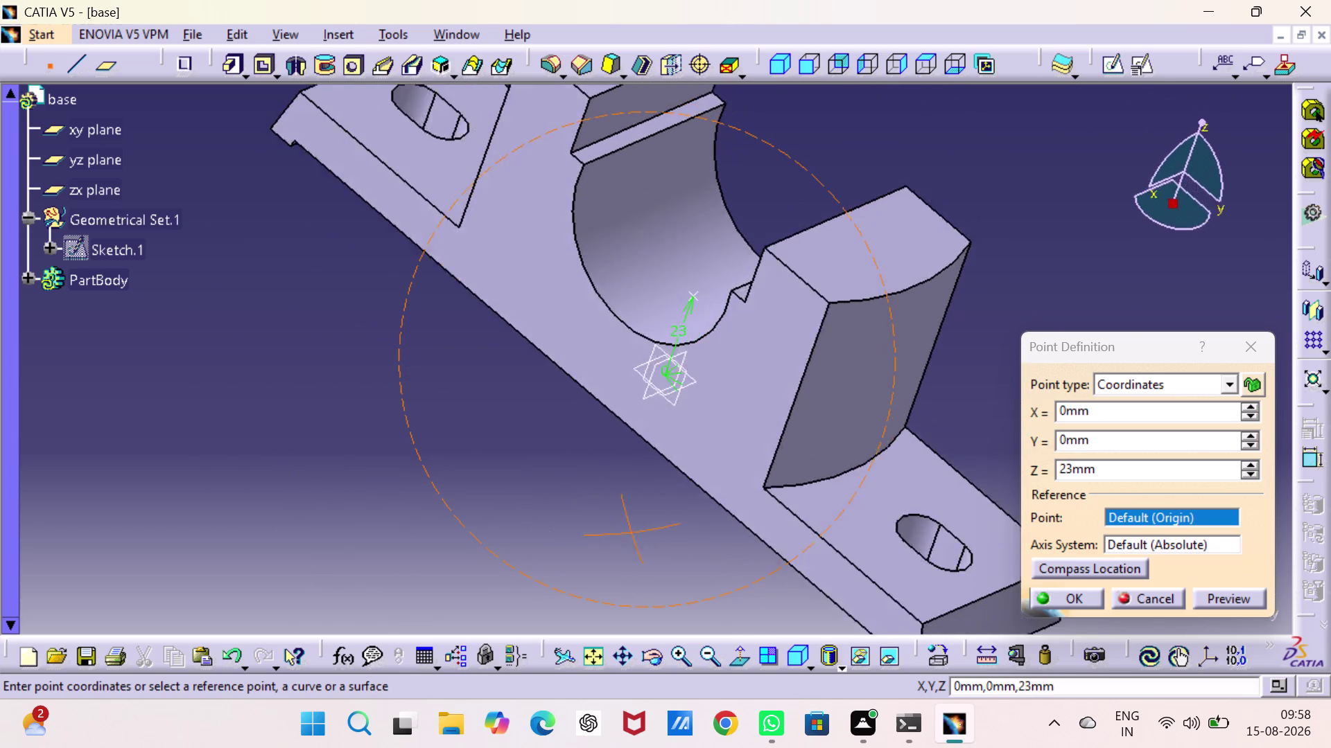
middle_drag(632, 533, 832, 483)
right_drag(632, 533, 833, 483)
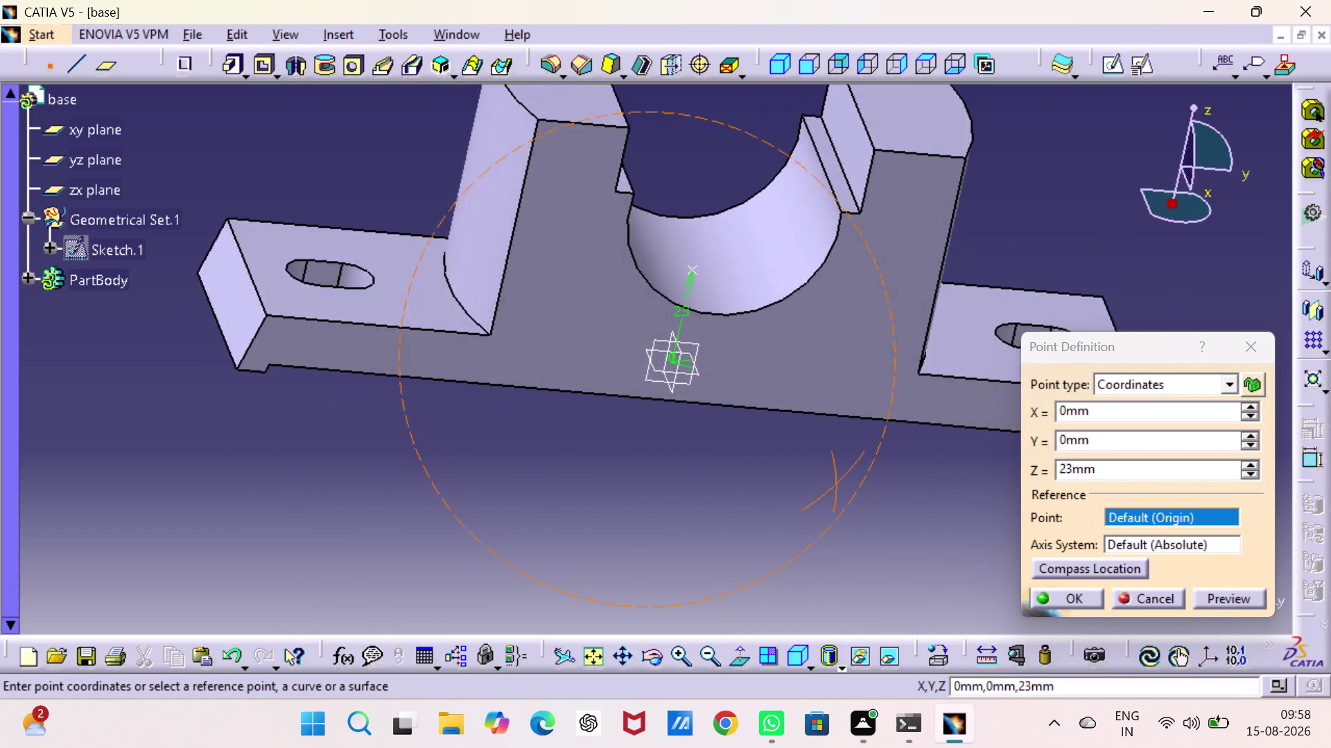
middle_drag(832, 483, 757, 471)
right_drag(833, 482, 757, 471)
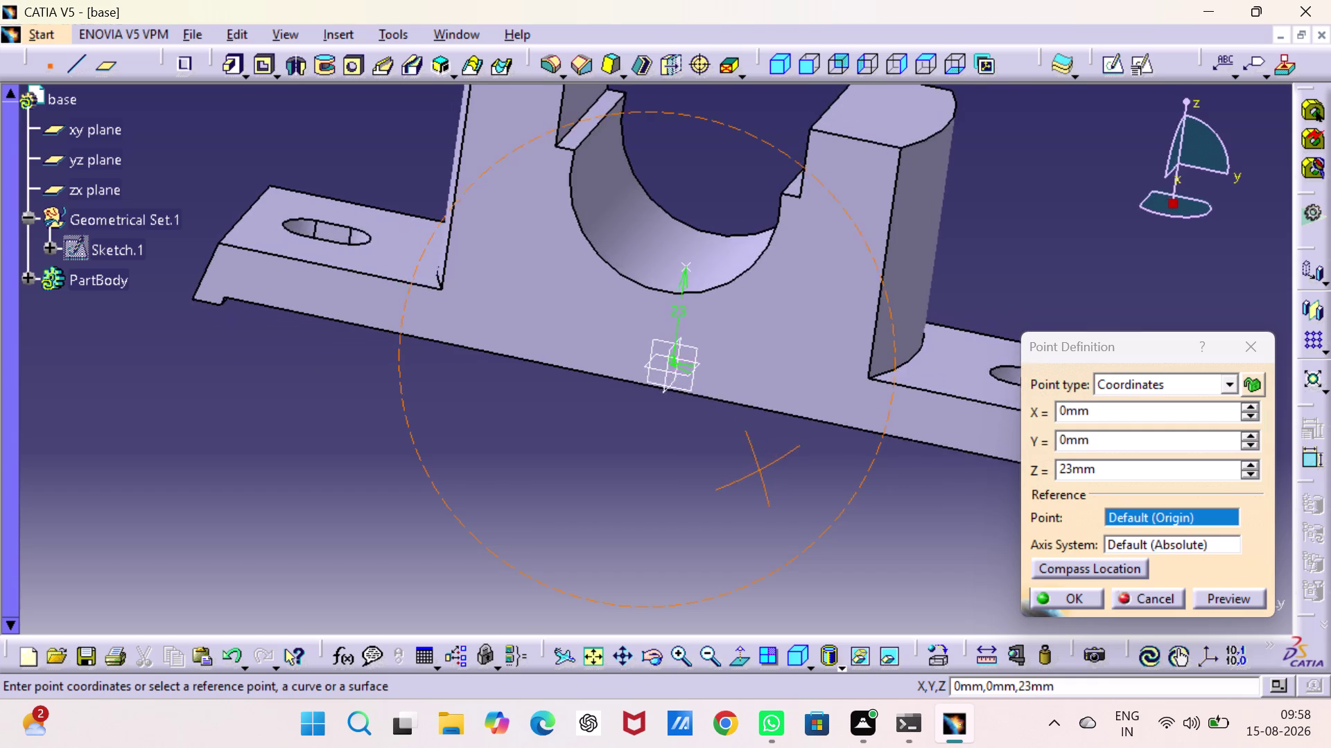
right_drag(757, 471, 713, 468)
middle_drag(758, 471, 713, 468)
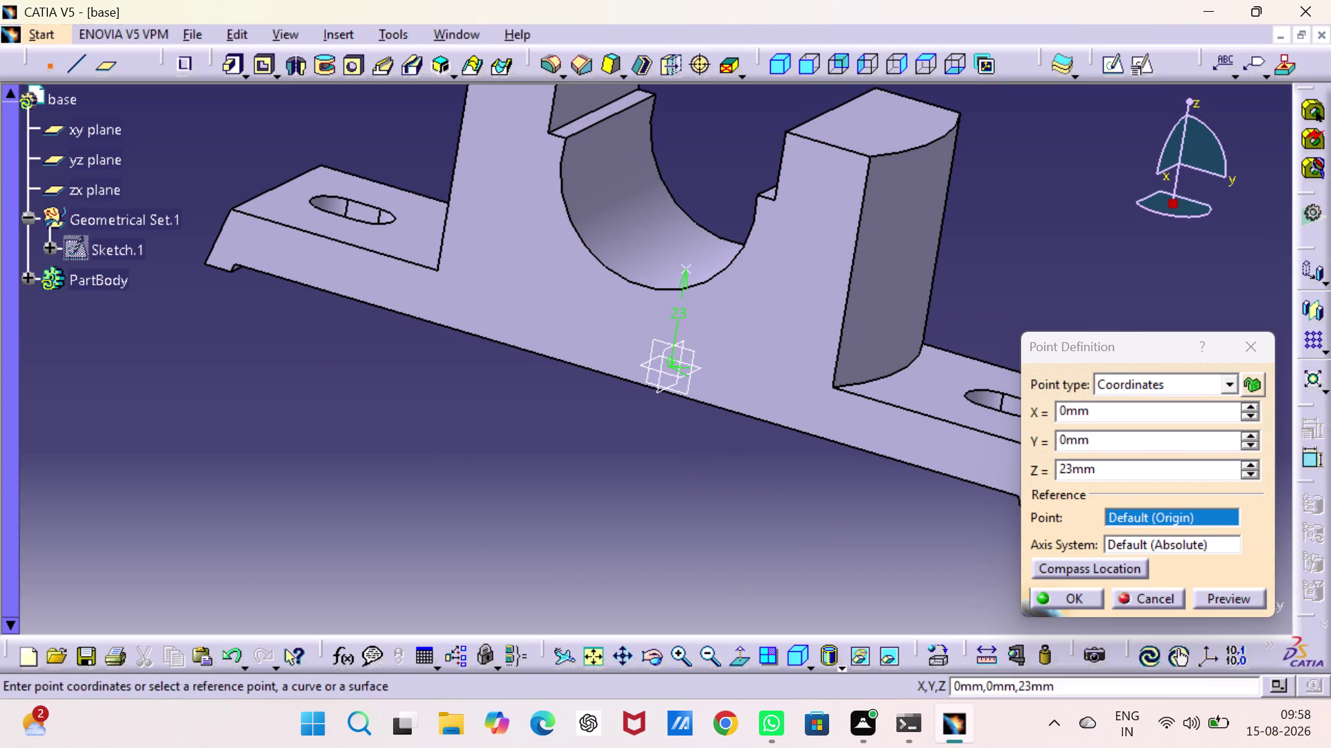
middle_drag(626, 452, 733, 38)
right_drag(626, 451, 732, 38)
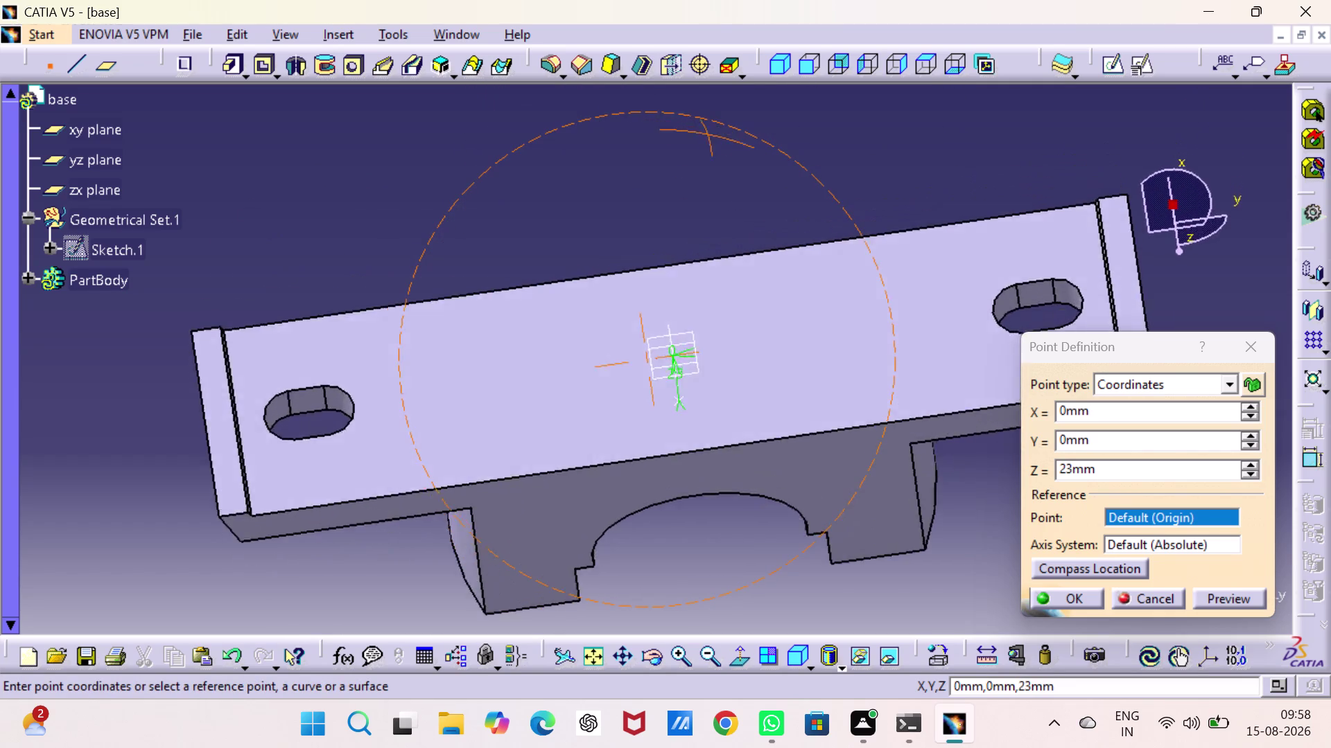
middle_drag(732, 38, 772, 401)
right_drag(732, 38, 772, 401)
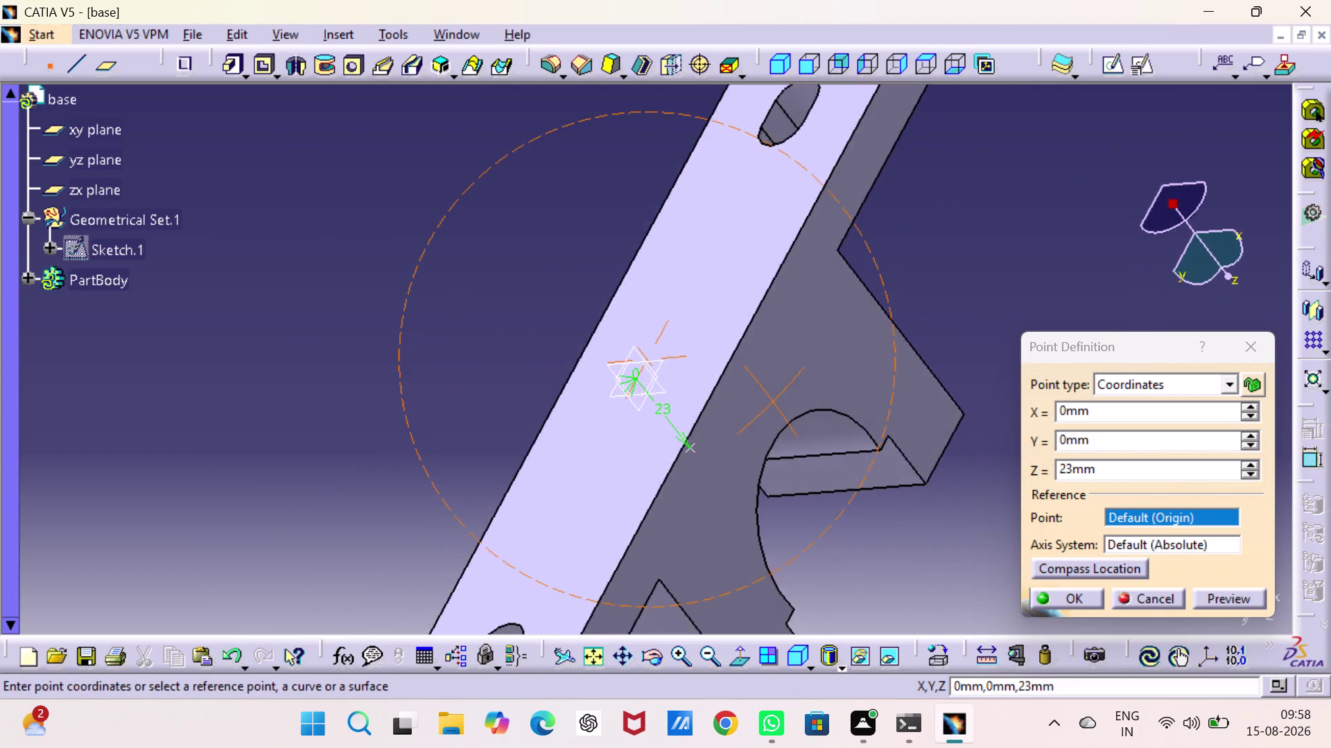
middle_drag(772, 401, 394, 0)
right_drag(772, 401, 394, 0)
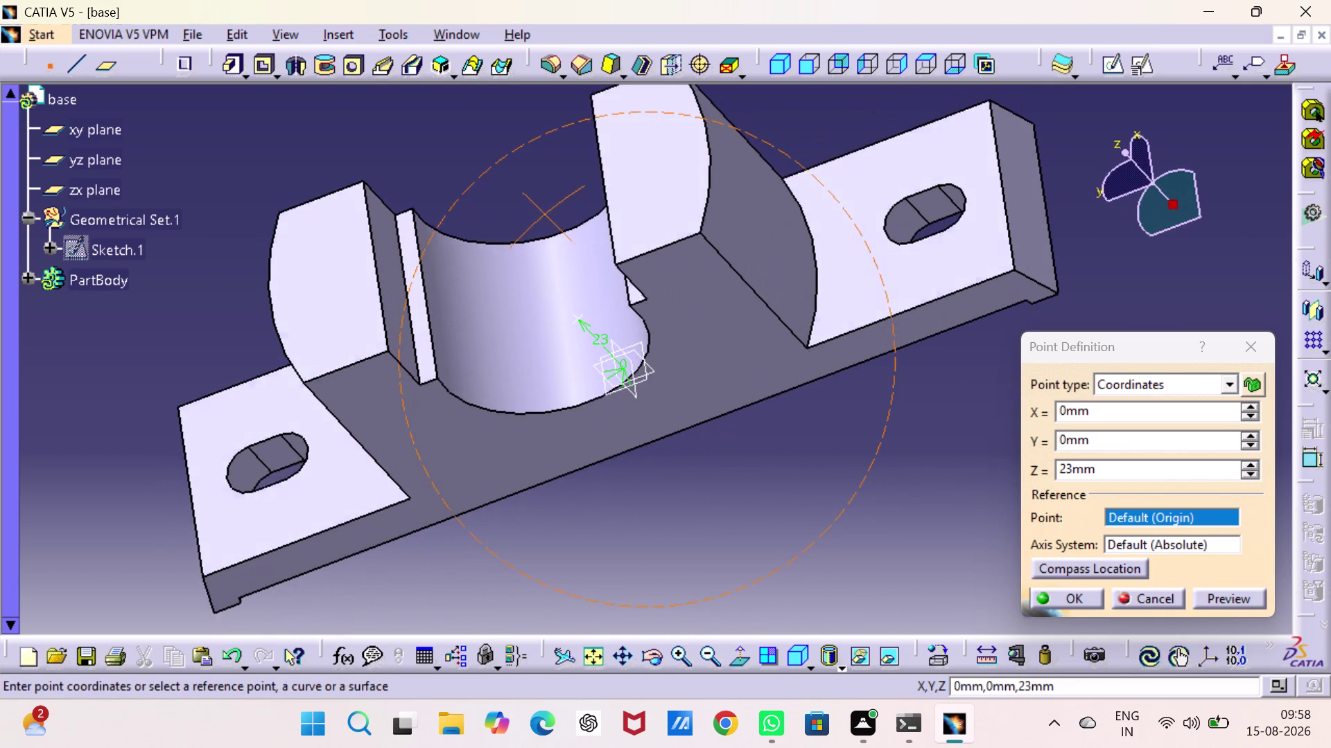
right_drag(394, 0, 398, 2)
middle_drag(393, 0, 399, 3)
middle_drag(603, 552, 568, 404)
right_drag(604, 552, 568, 404)
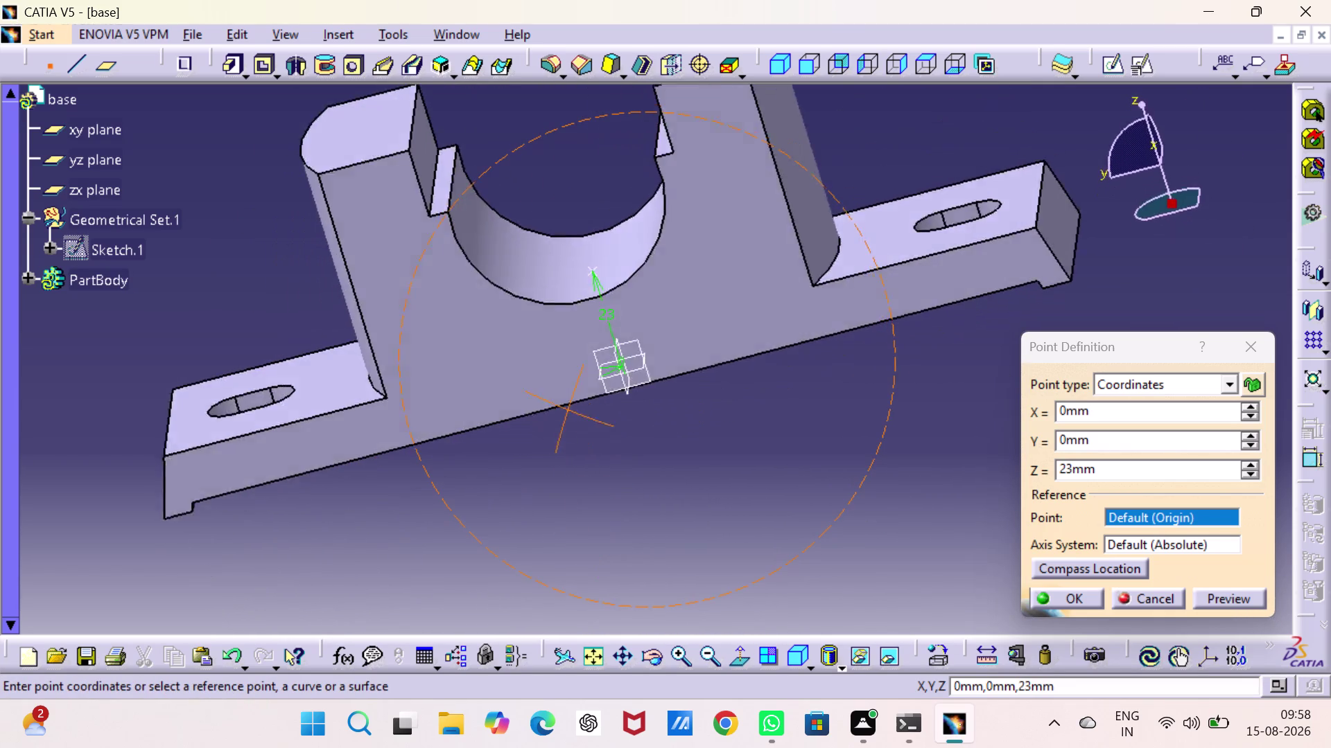
middle_drag(567, 404, 578, 422)
right_drag(568, 404, 578, 422)
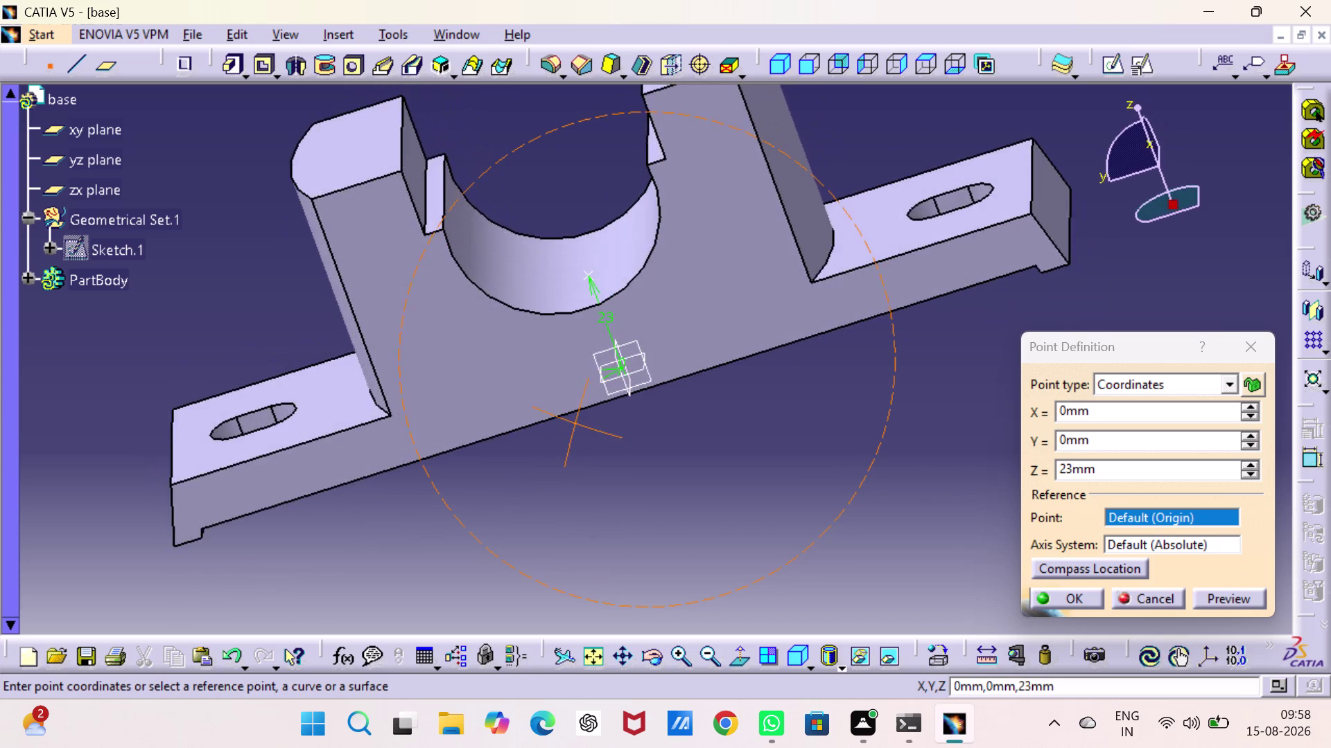
right_drag(578, 422, 619, 440)
middle_drag(578, 422, 619, 440)
click(689, 451)
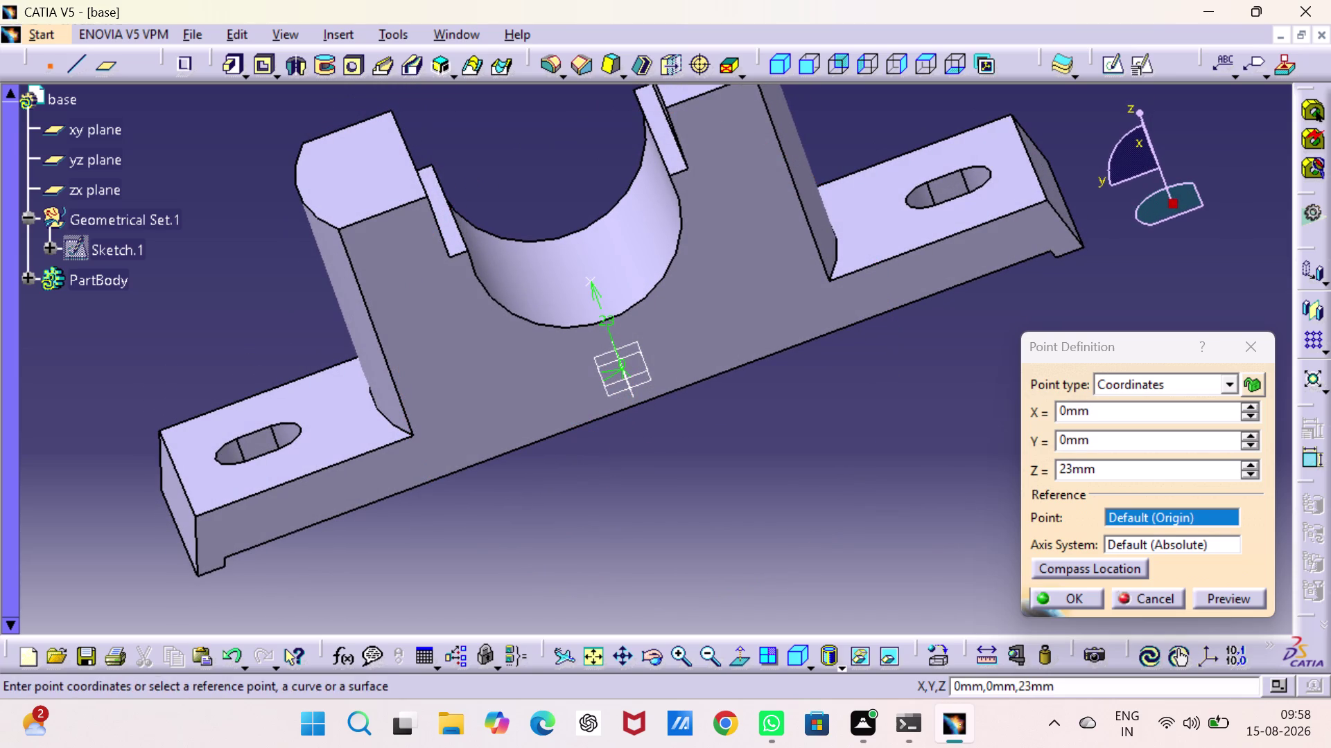
click(1254, 351)
click(806, 448)
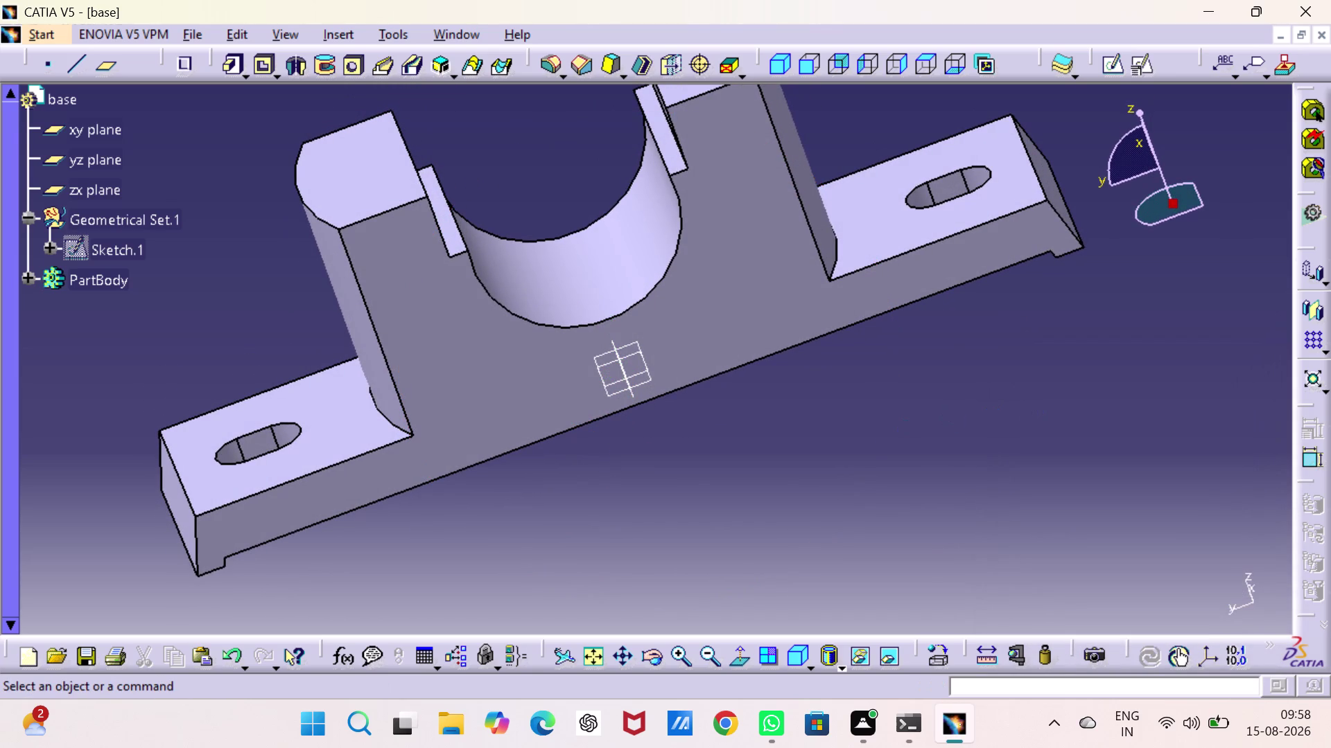
Start another coordinate point and preview it at X 23 mm in isometric view.
middle_drag(737, 435, 603, 574)
scroll(down, 3)
right_drag(698, 458, 604, 573)
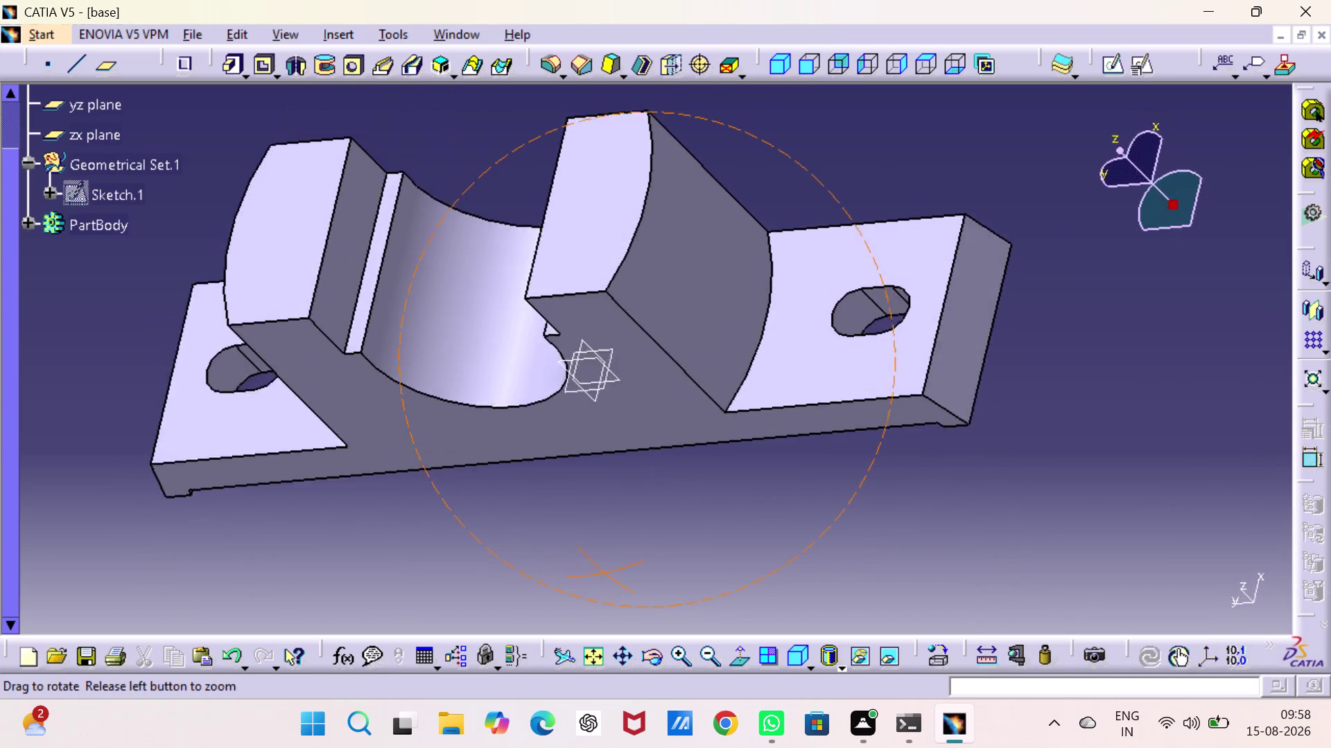
right_drag(604, 573, 718, 479)
middle_drag(604, 573, 717, 476)
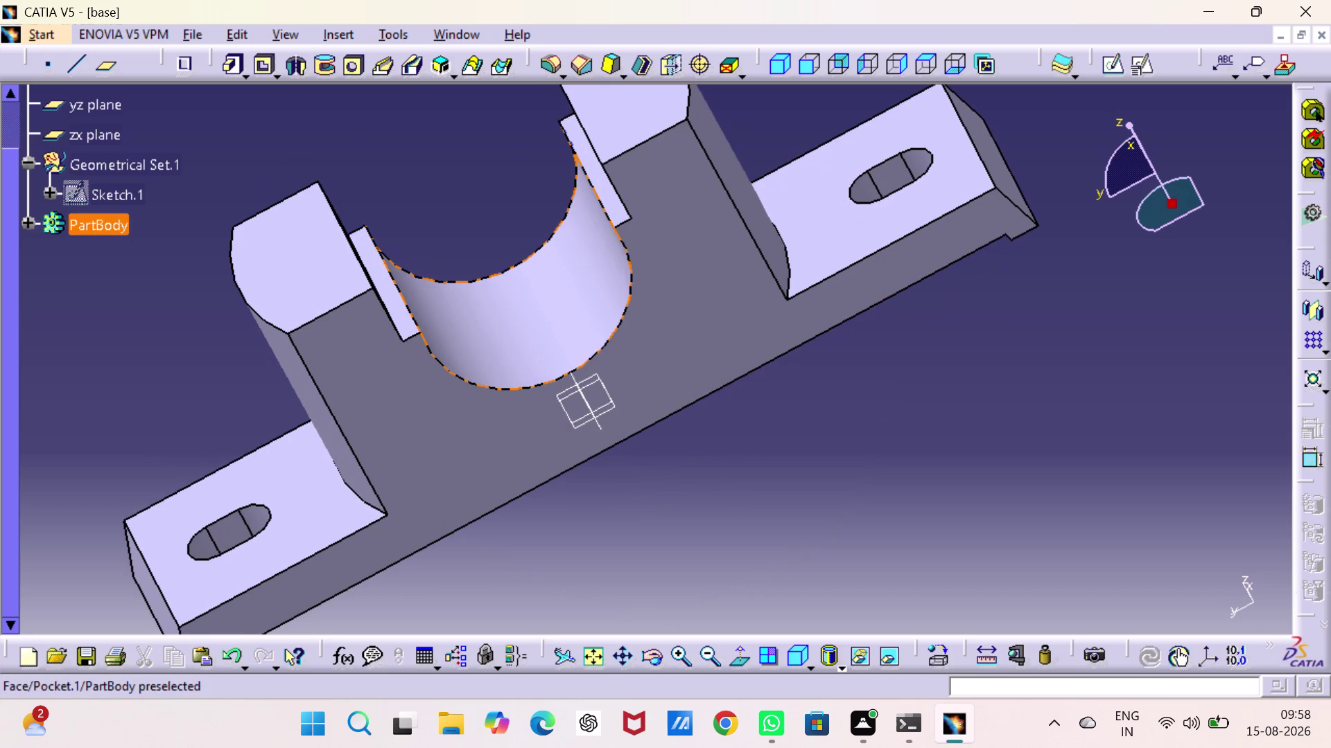
click(47, 58)
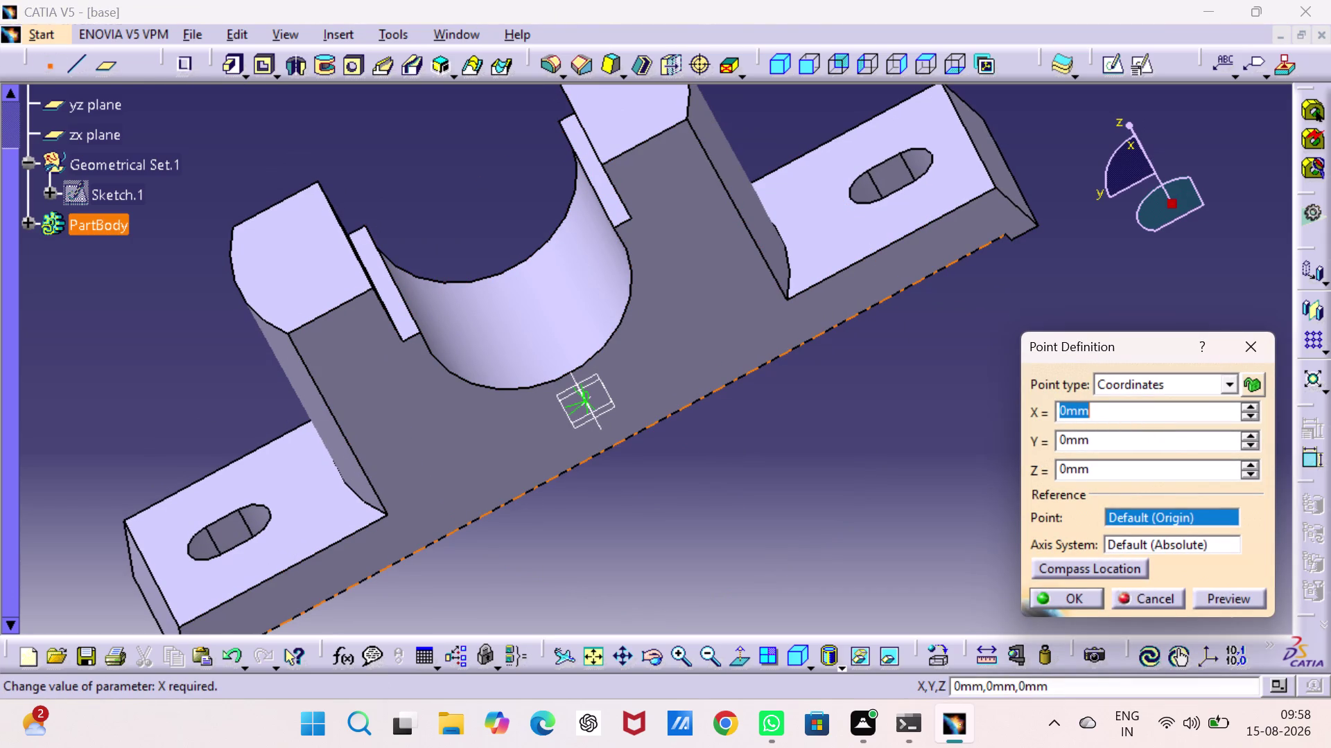
key(2)
key(3)
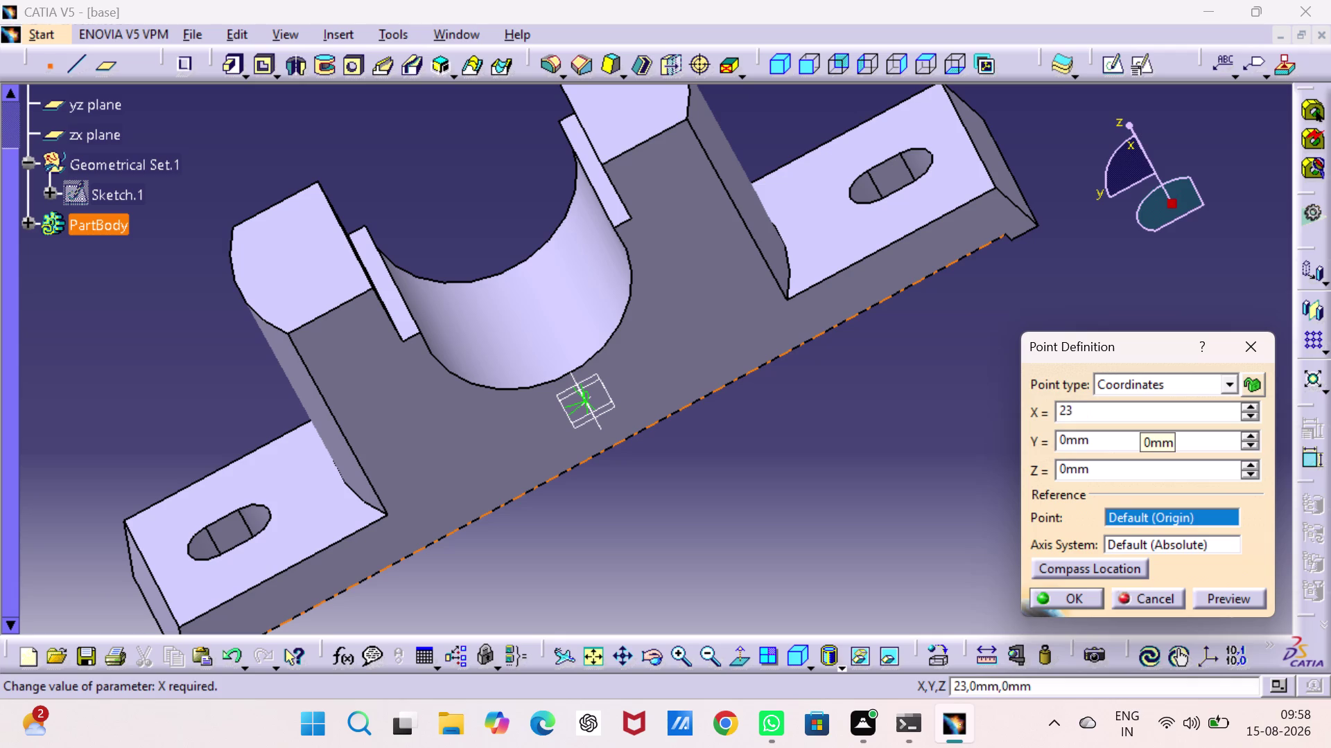
click(1214, 594)
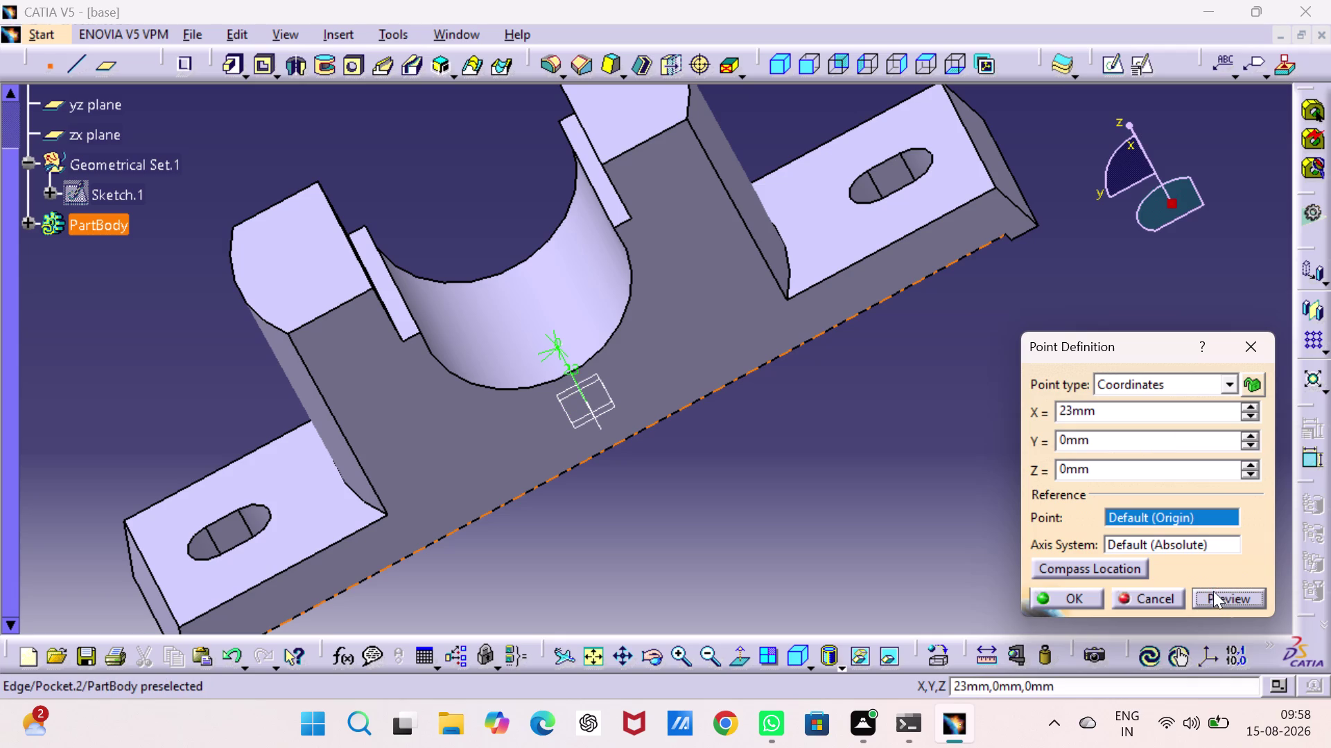
middle_drag(822, 540, 798, 543)
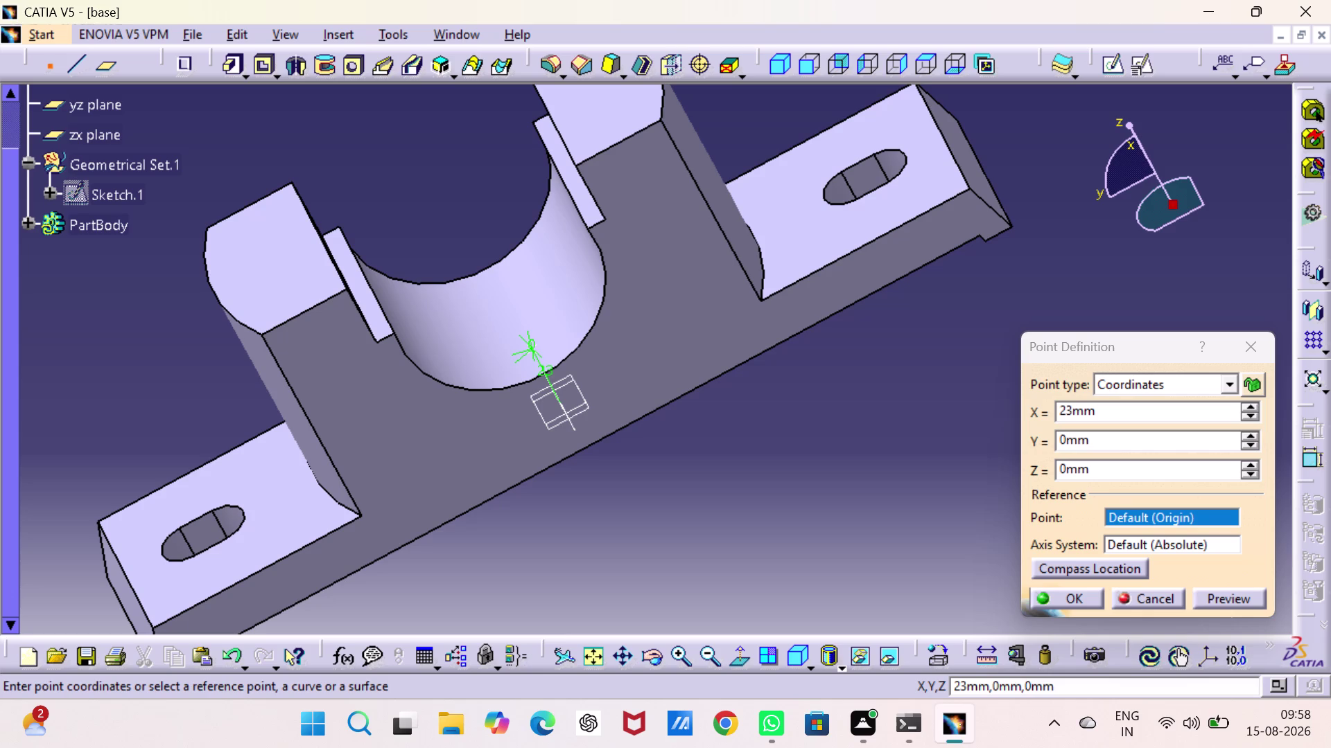
click(787, 54)
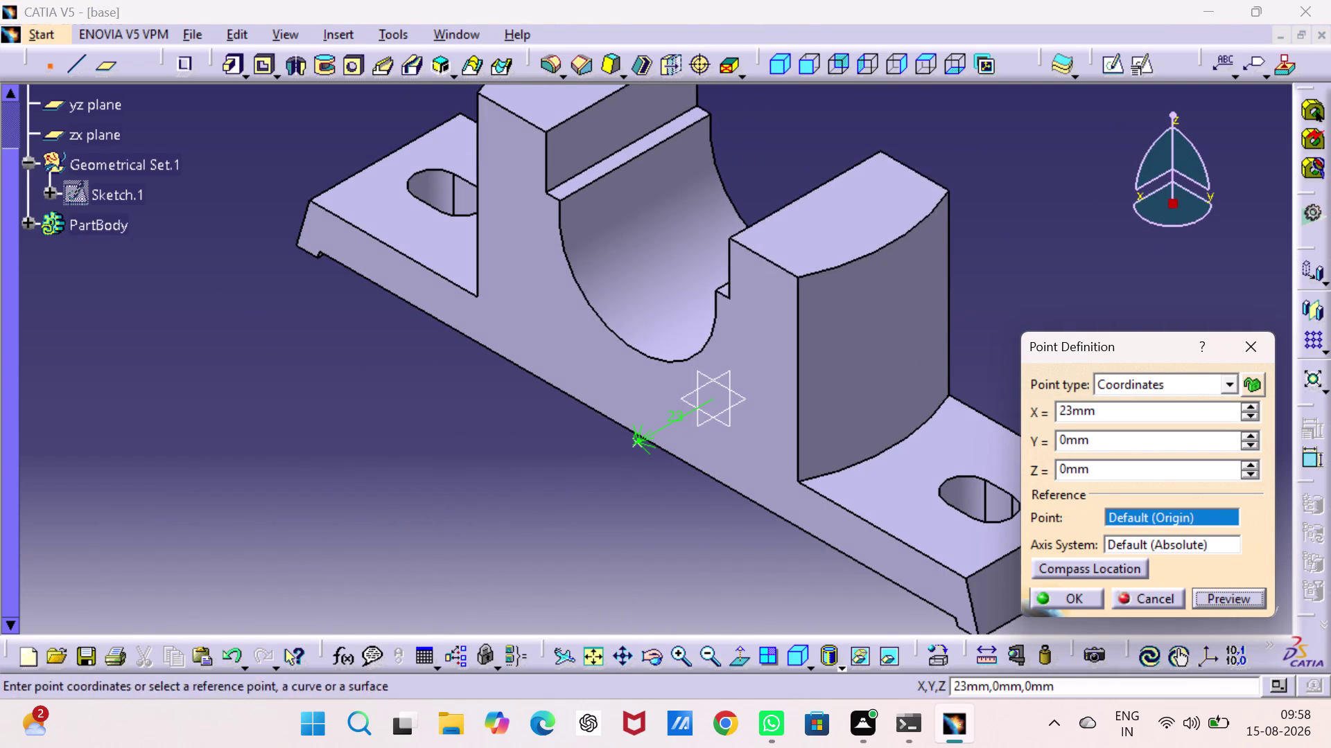
middle_drag(505, 482, 428, 542)
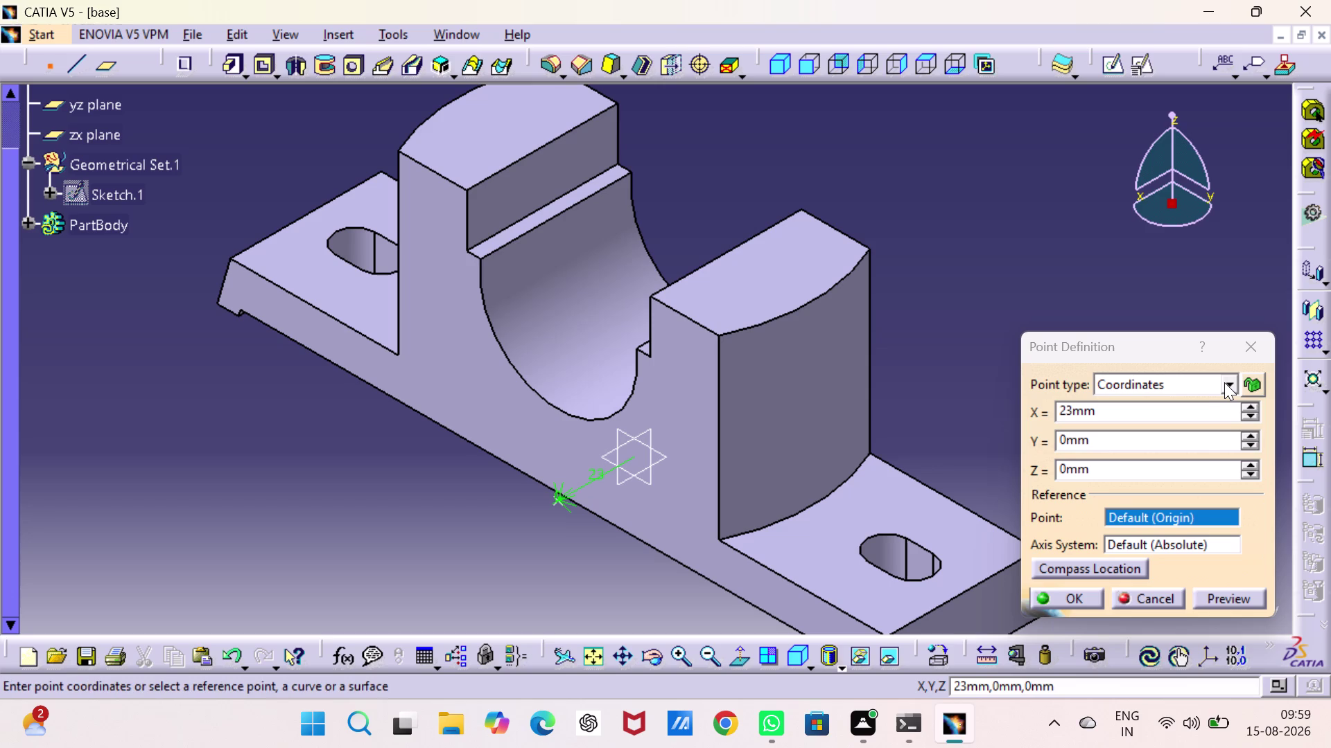
Change the point's X coordinate to −23 mm and preview it.
click(1058, 409)
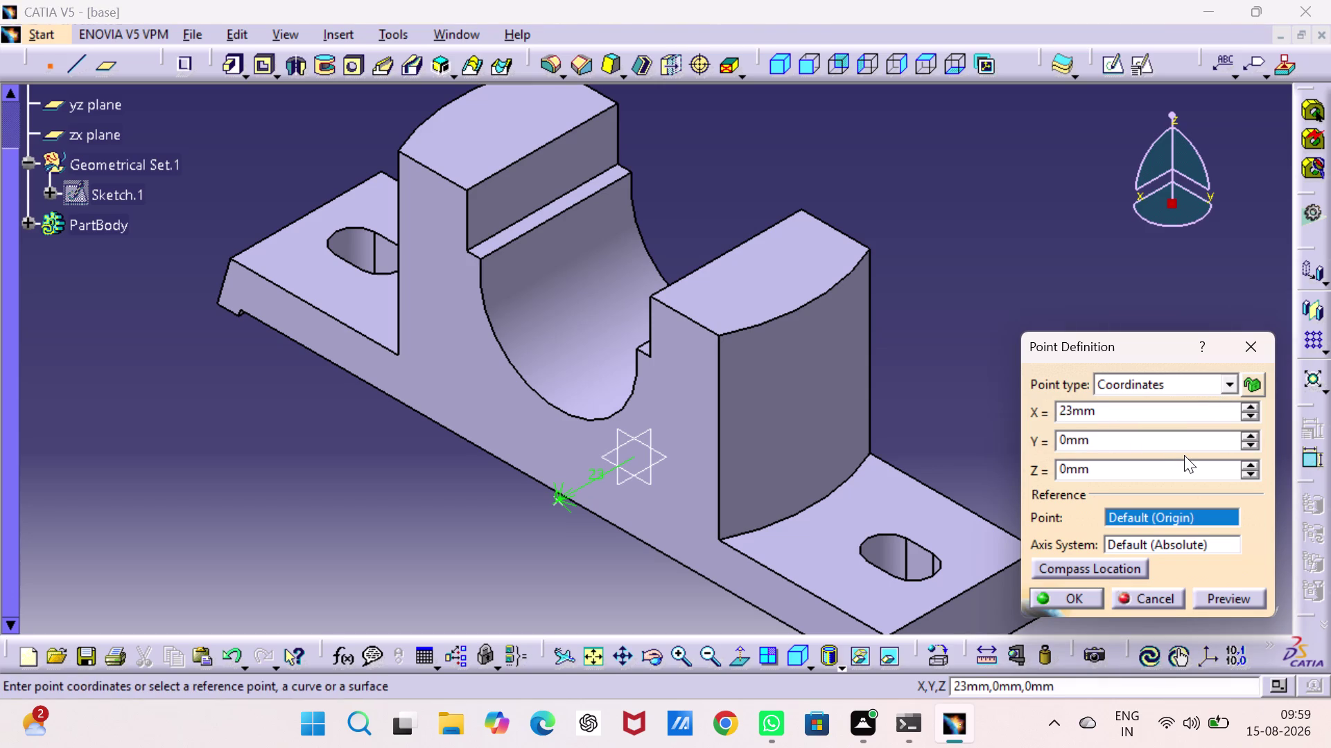
key(minus)
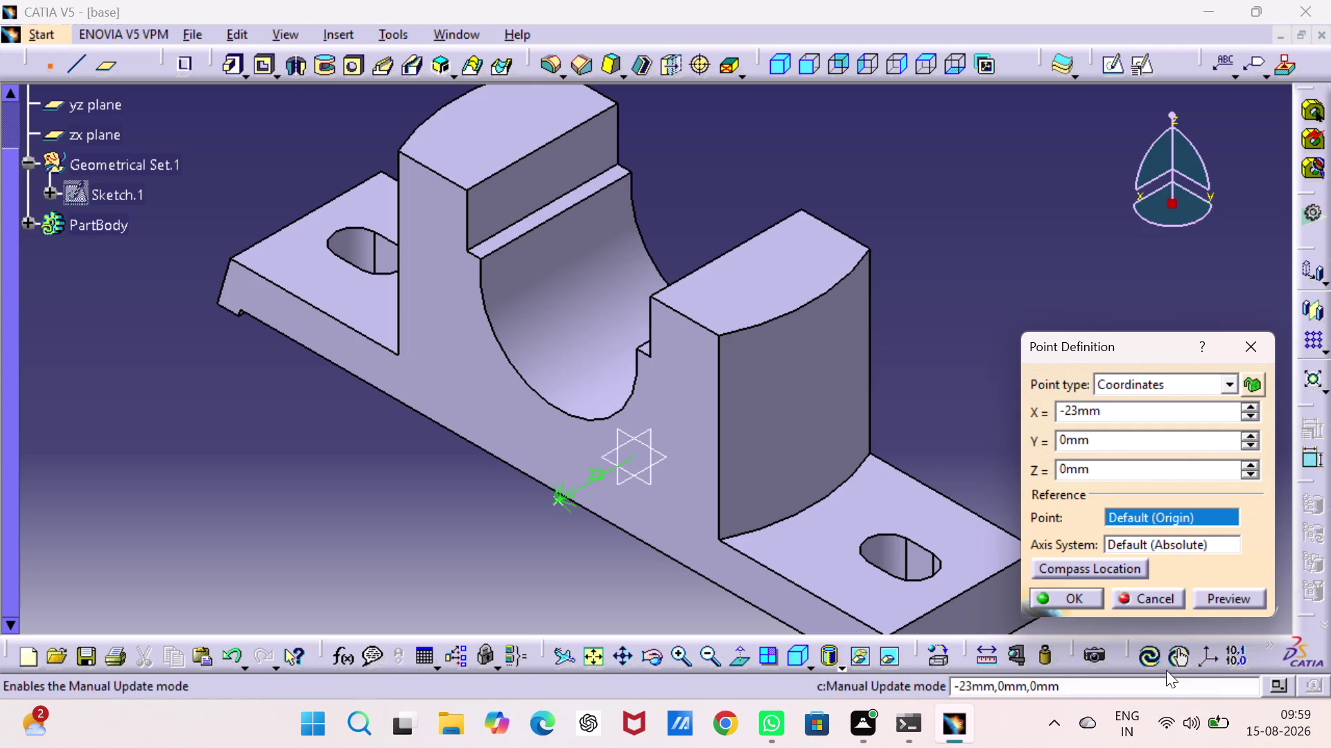
click(1218, 594)
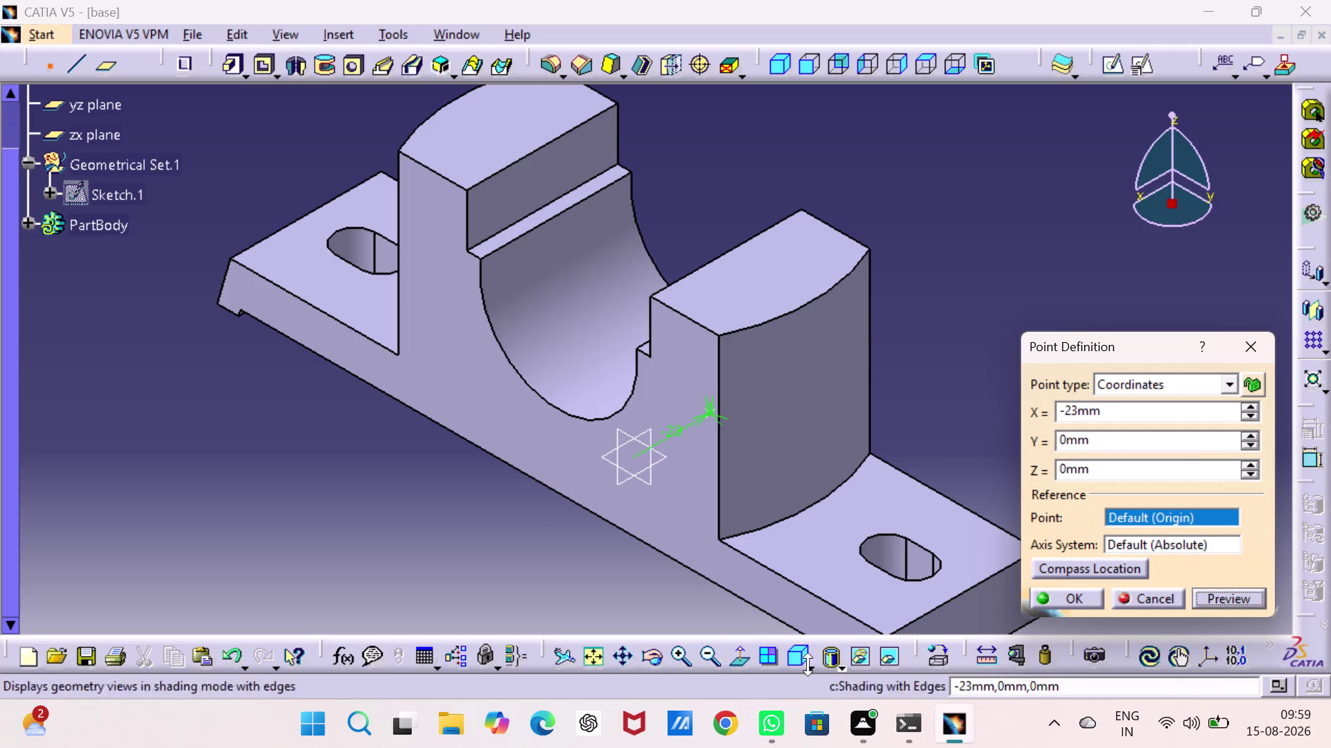
middle_drag(555, 506, 684, 521)
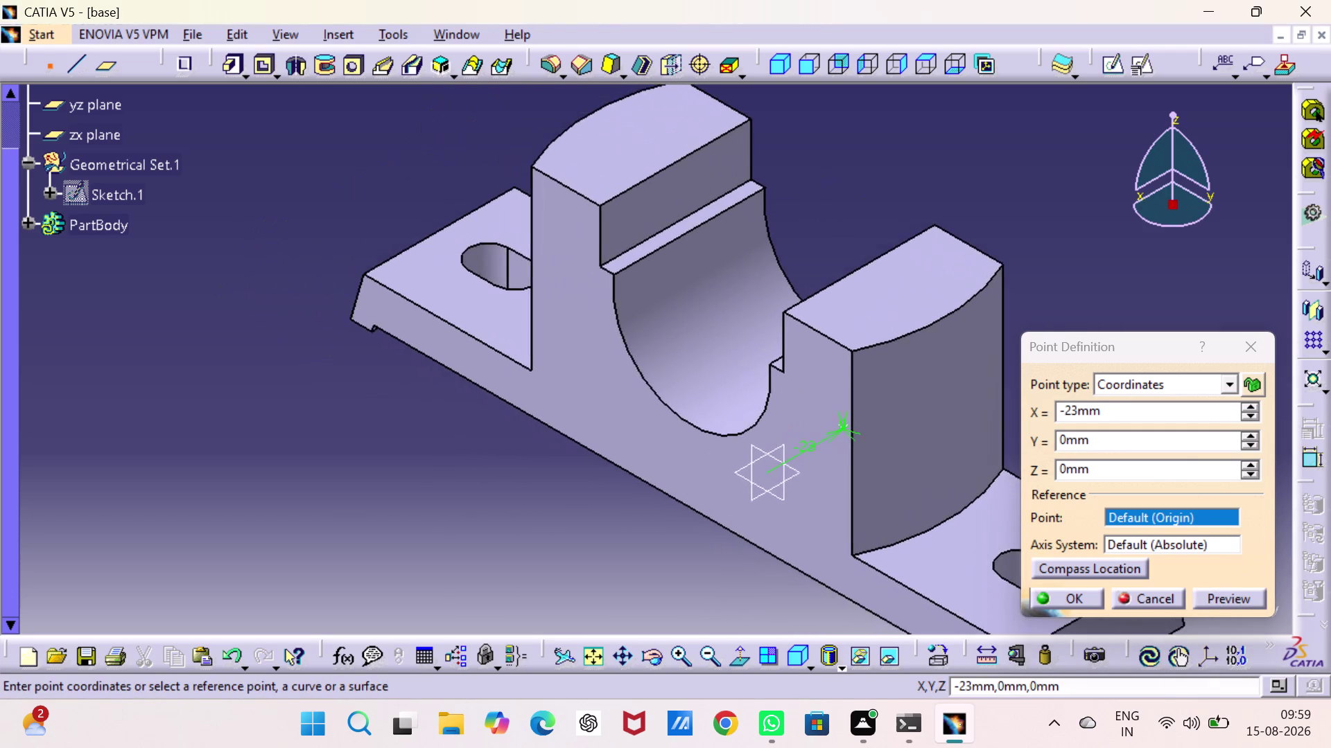
middle_drag(684, 520, 538, 465)
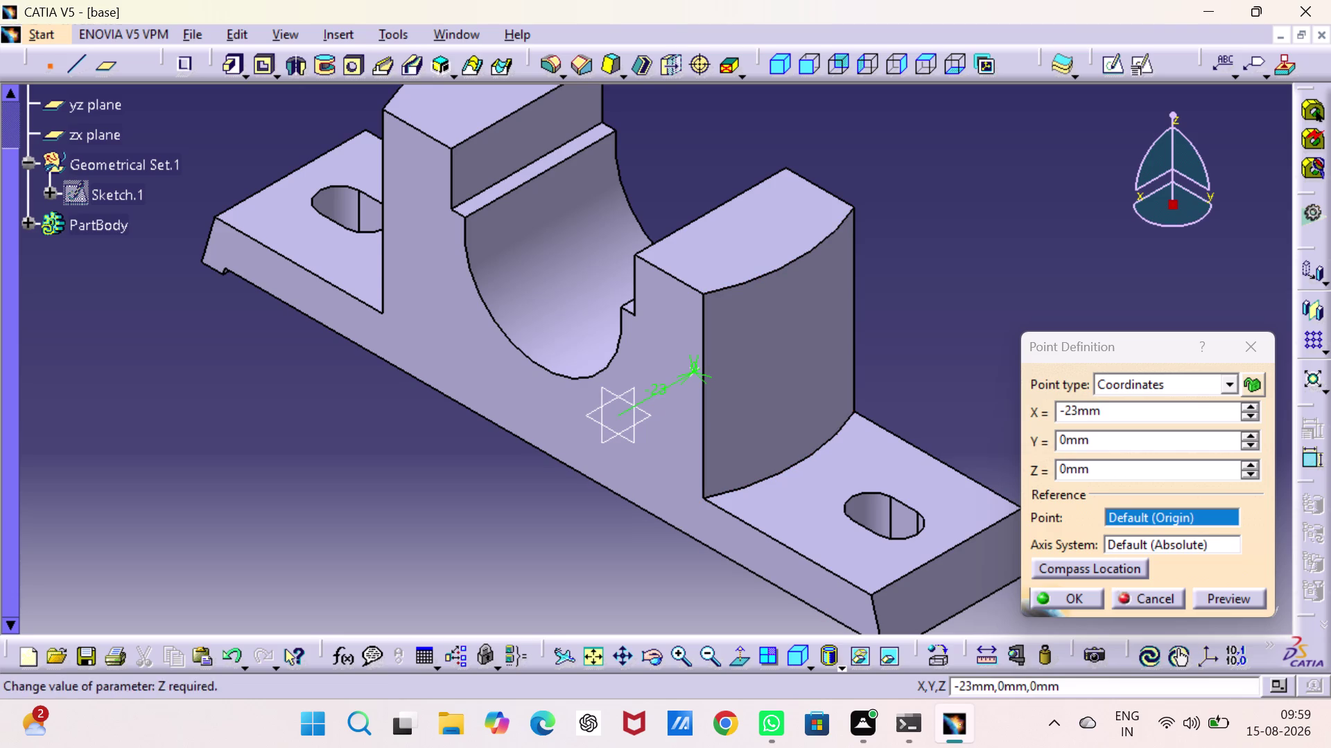
click(1238, 352)
Create the point at −23, 0, 0 mm, then start and cancel a hole on the bore face.
click(1174, 320)
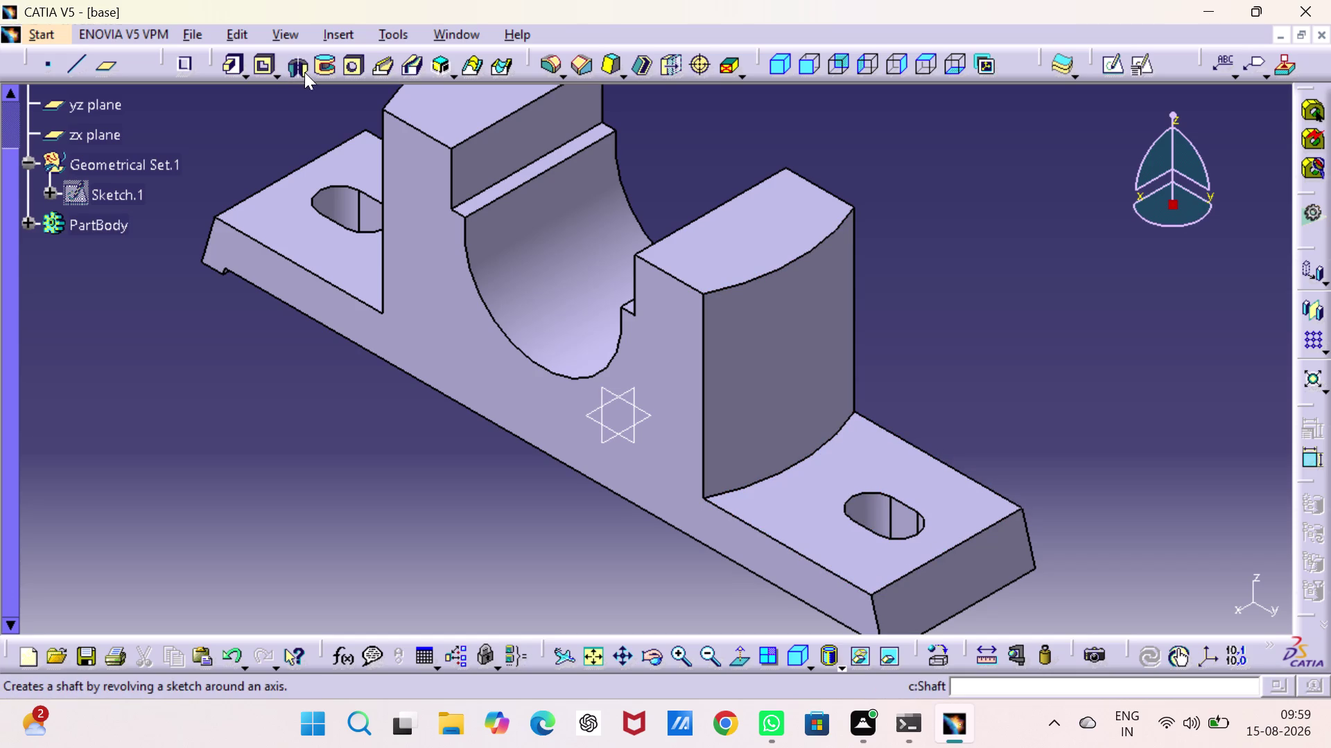
click(352, 65)
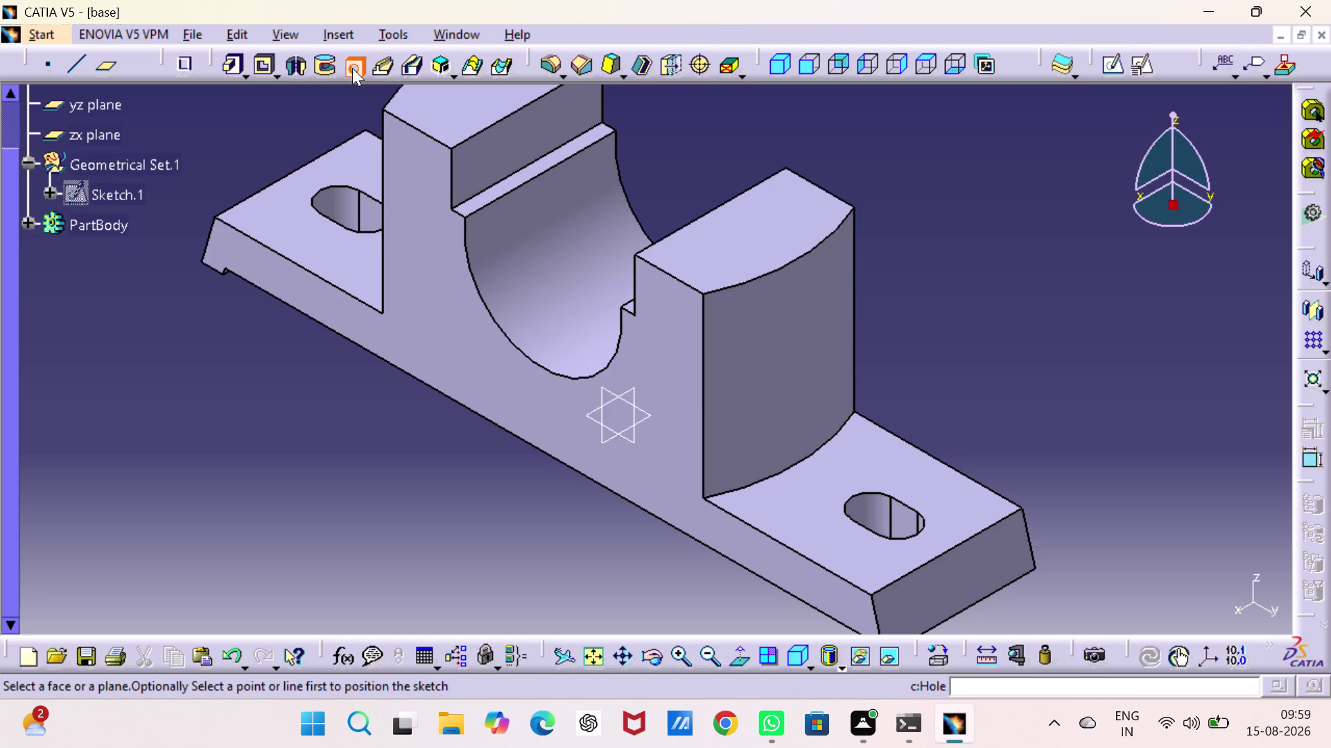
click(605, 289)
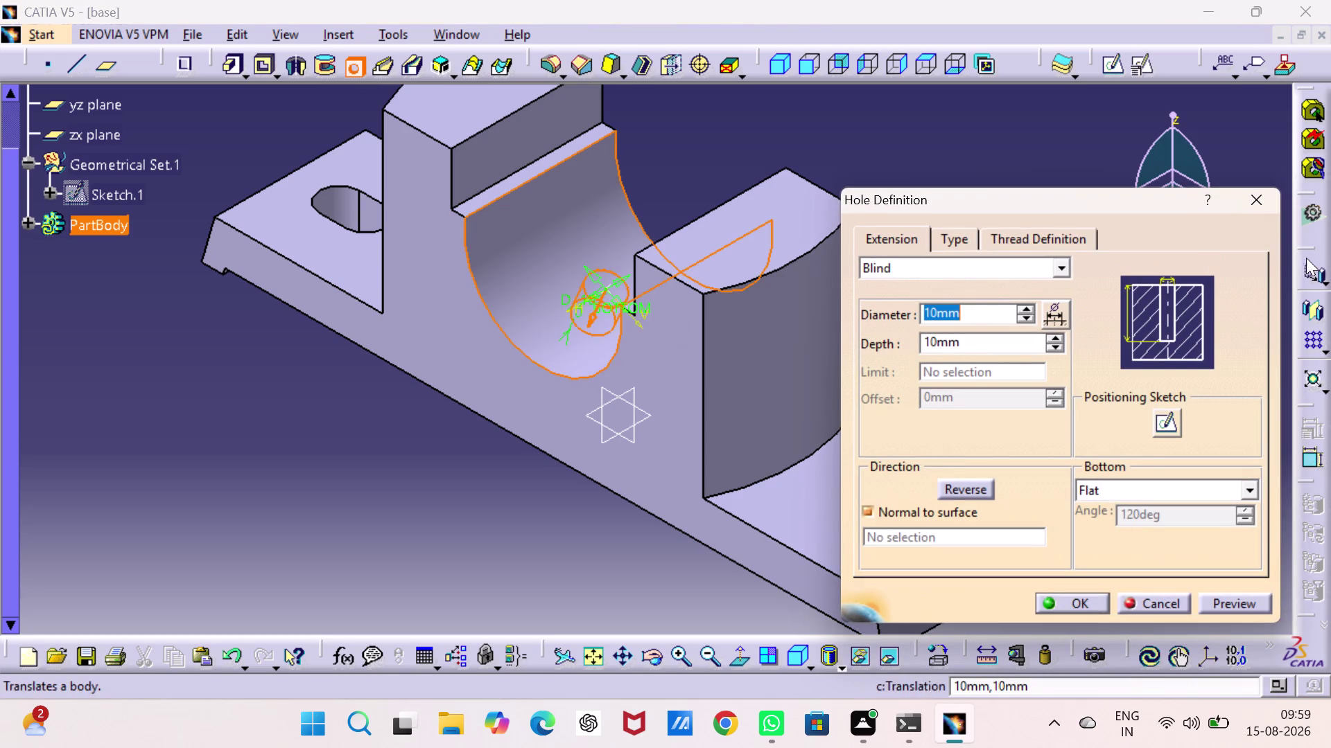
click(1259, 192)
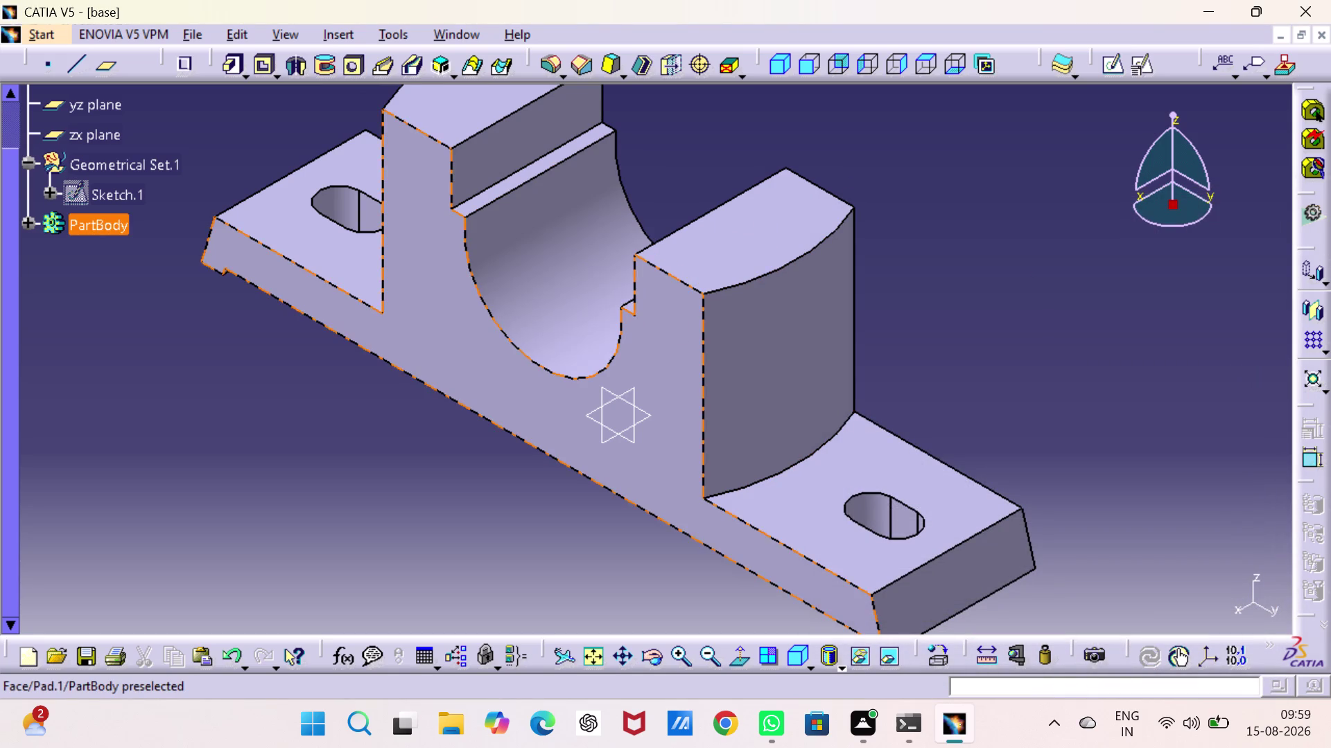
Switch to a straight-on side view and open a new coordinate point definition.
click(806, 61)
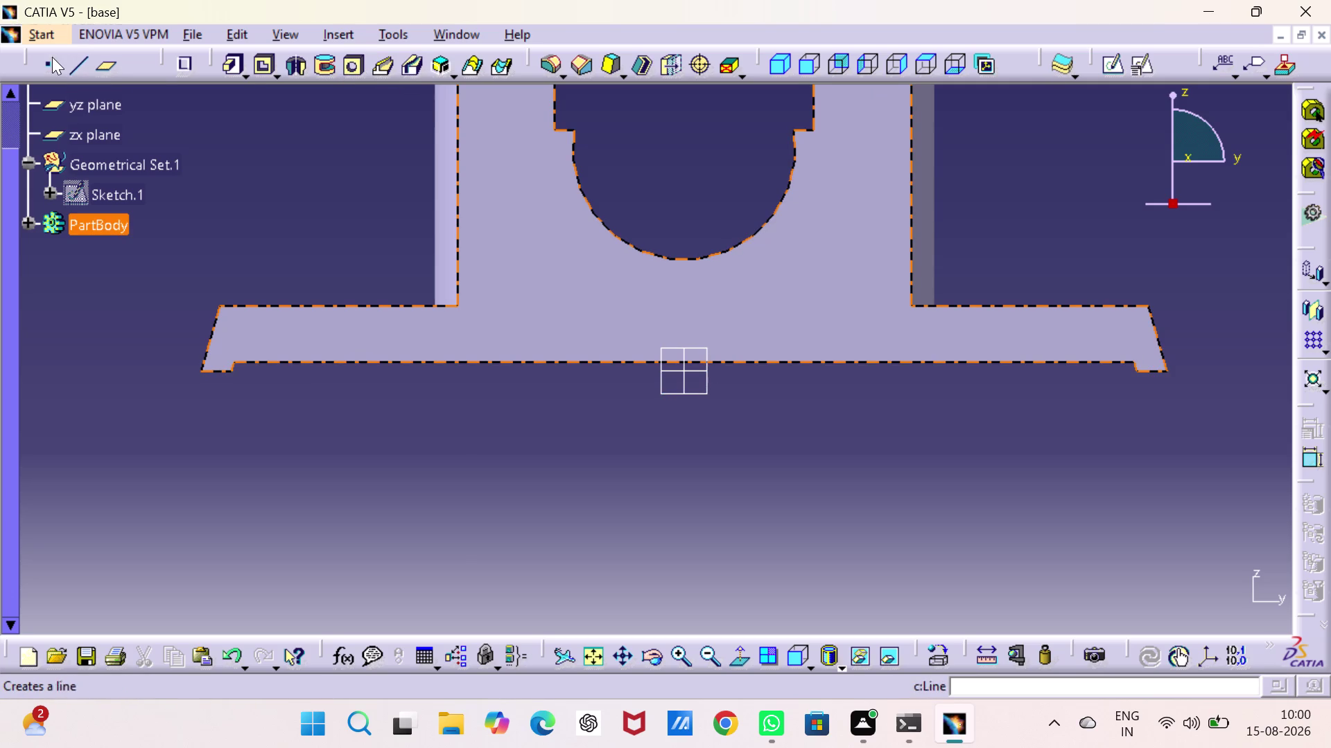
click(47, 58)
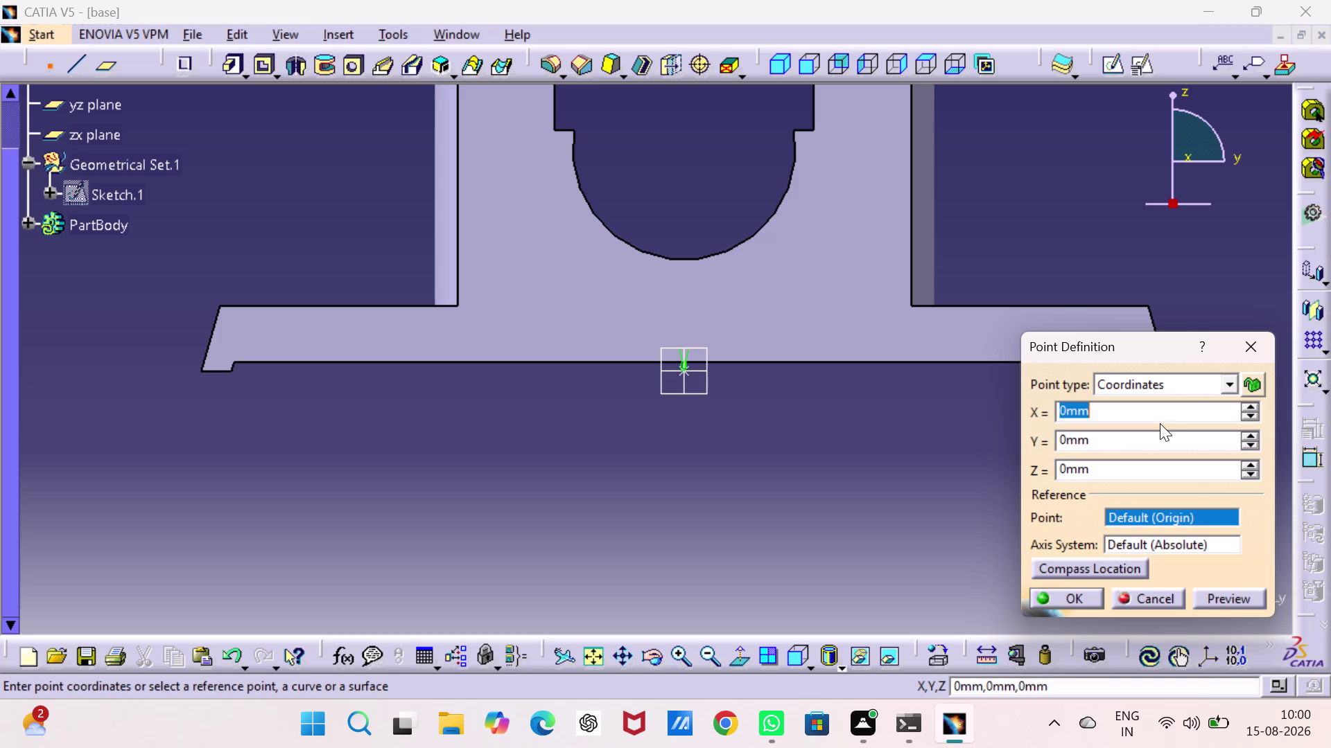
Preview the point at Z 23 mm, then create it at X 0, Y 0, Z 24 mm.
double_click(1104, 466)
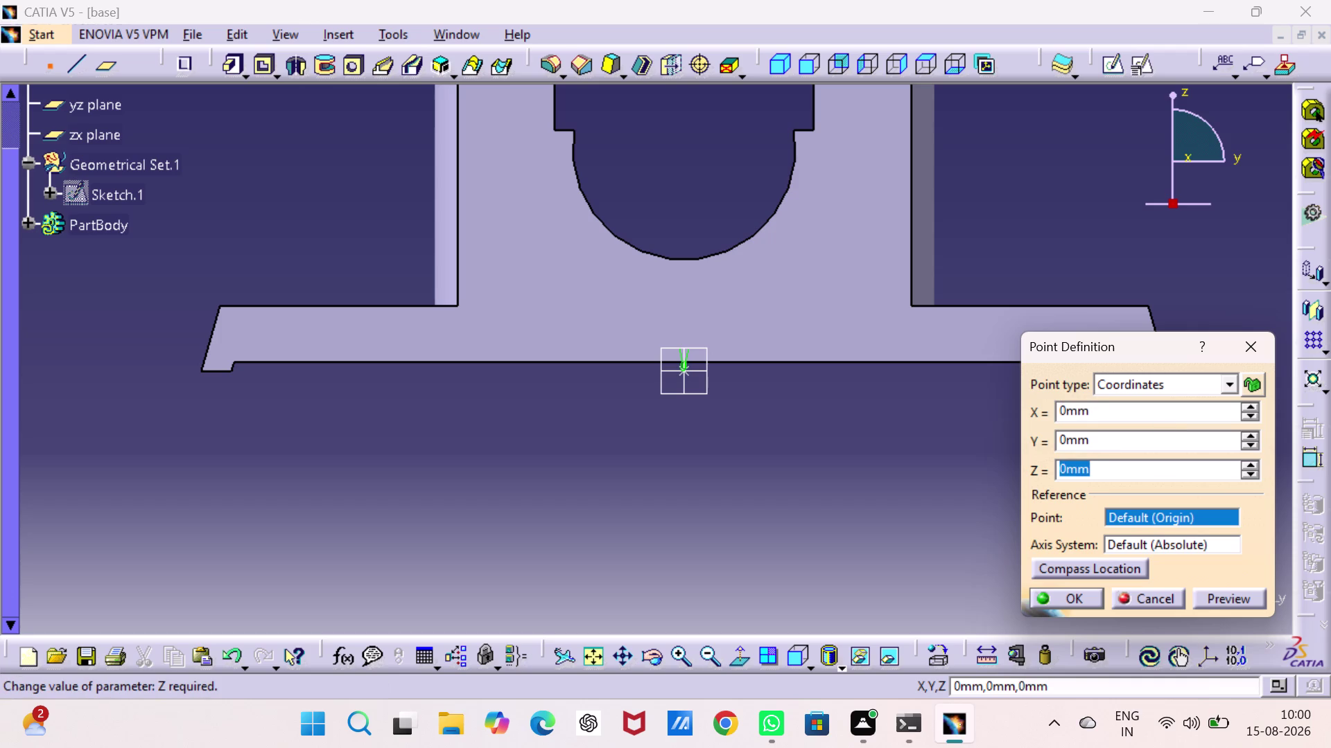
text(23)
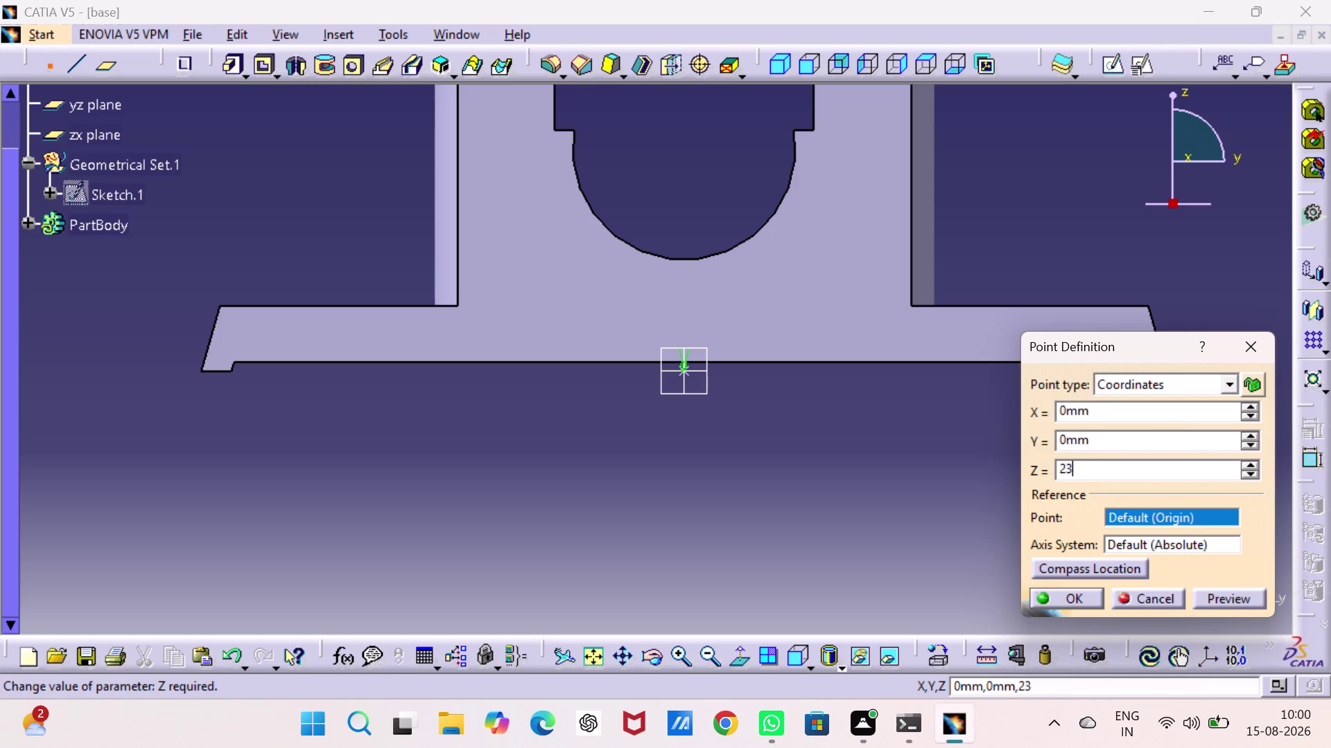
click(1259, 597)
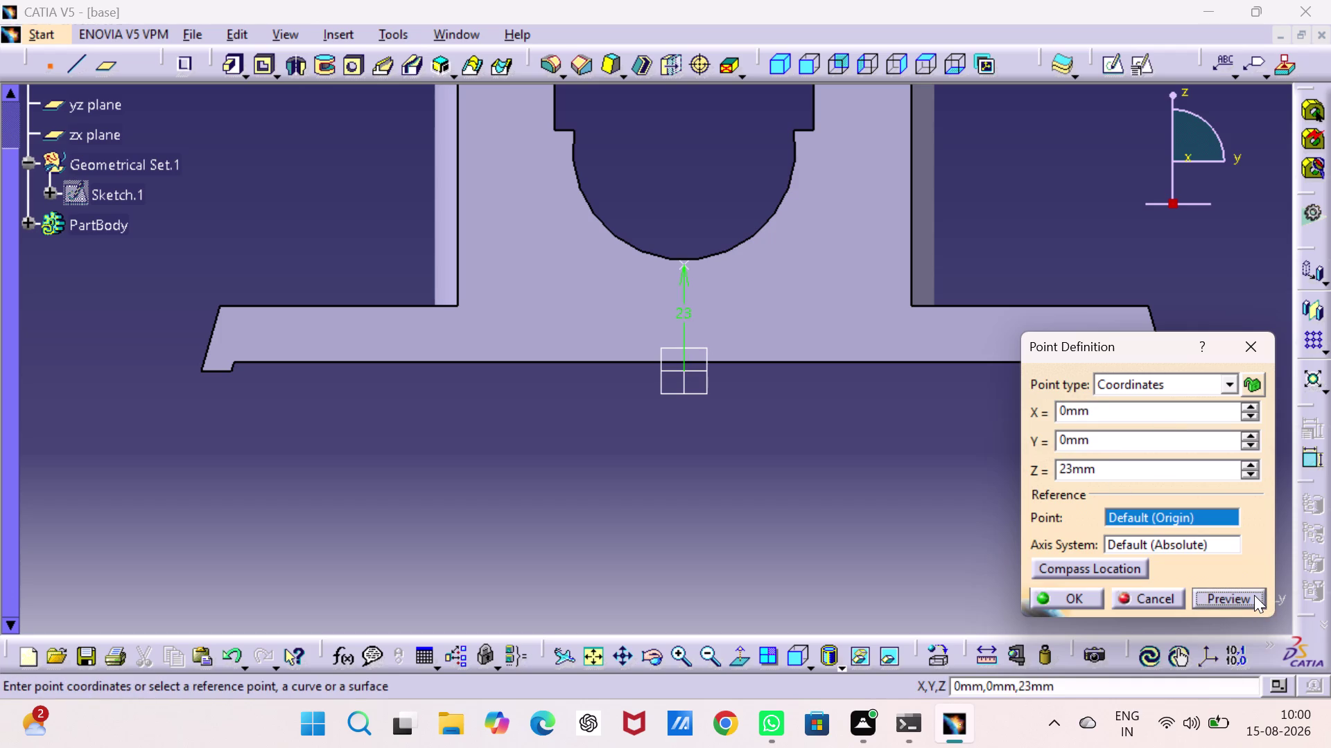
double_click(1091, 414)
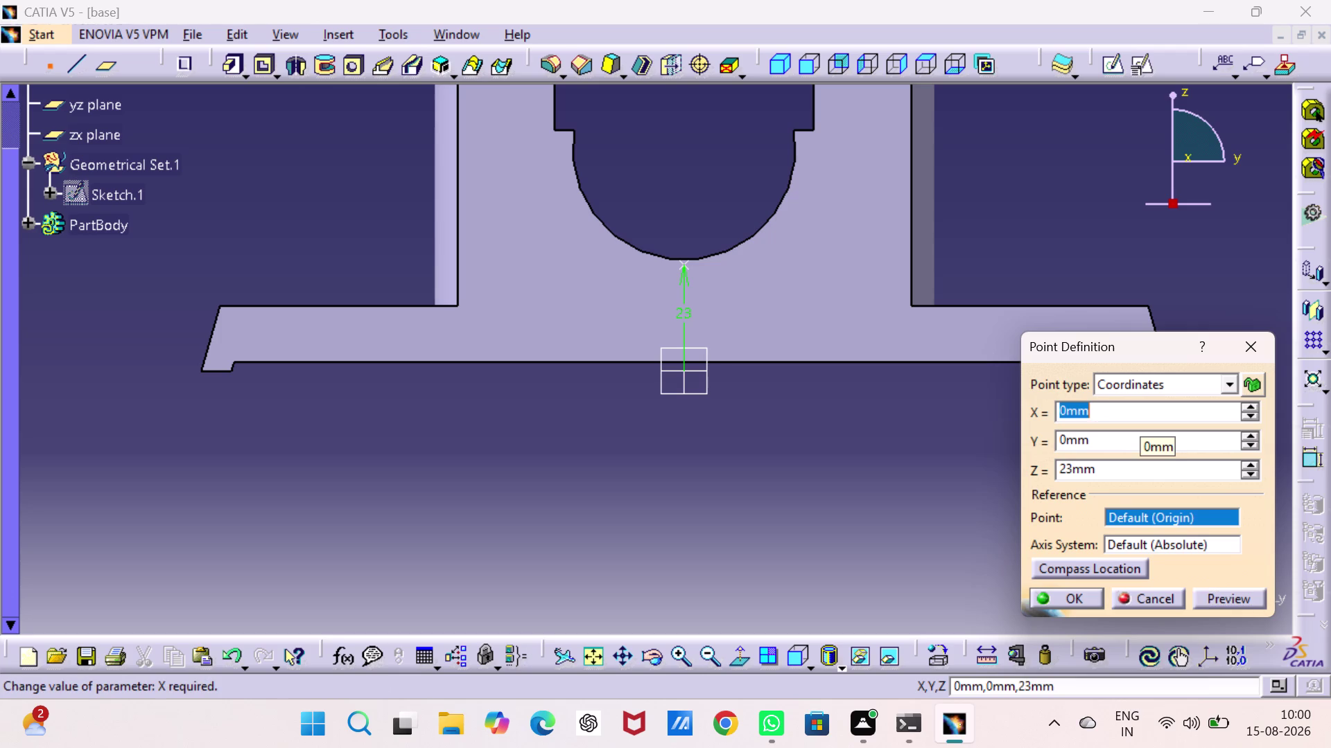
double_click(1114, 475)
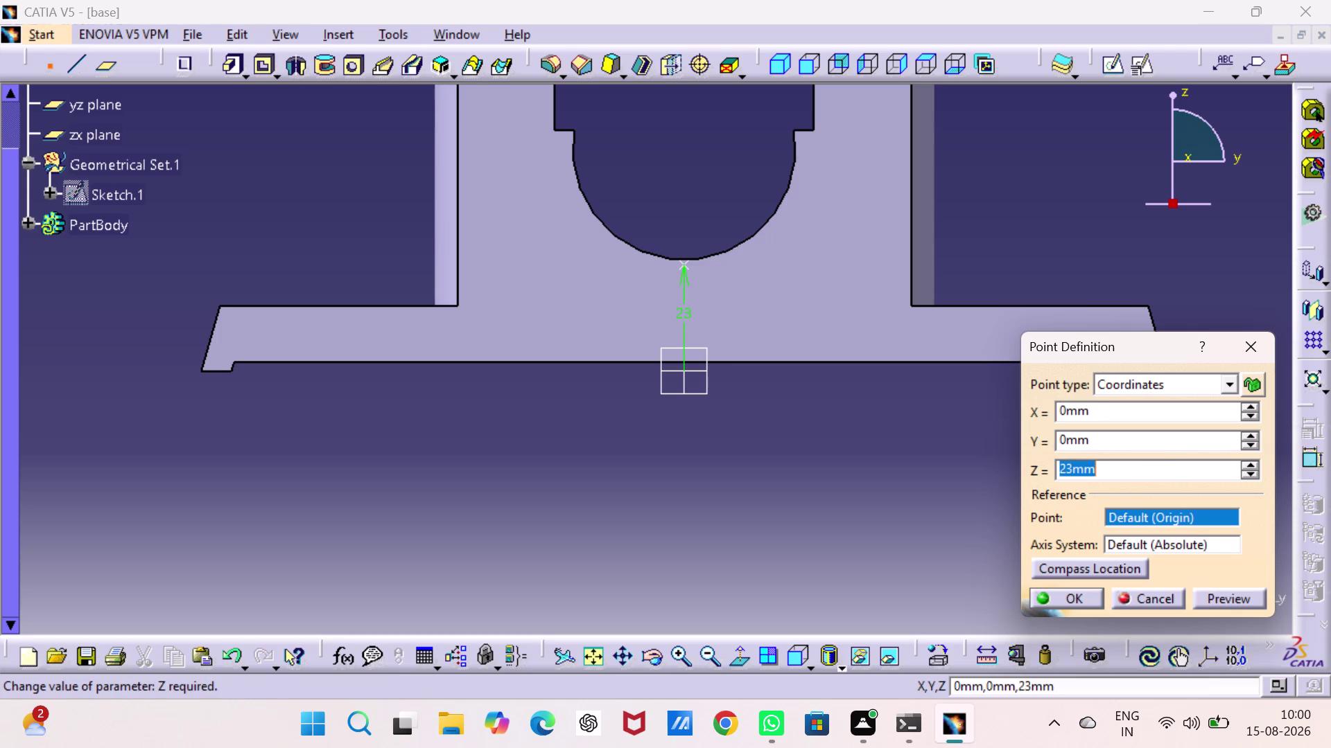
text(24)
click(1229, 598)
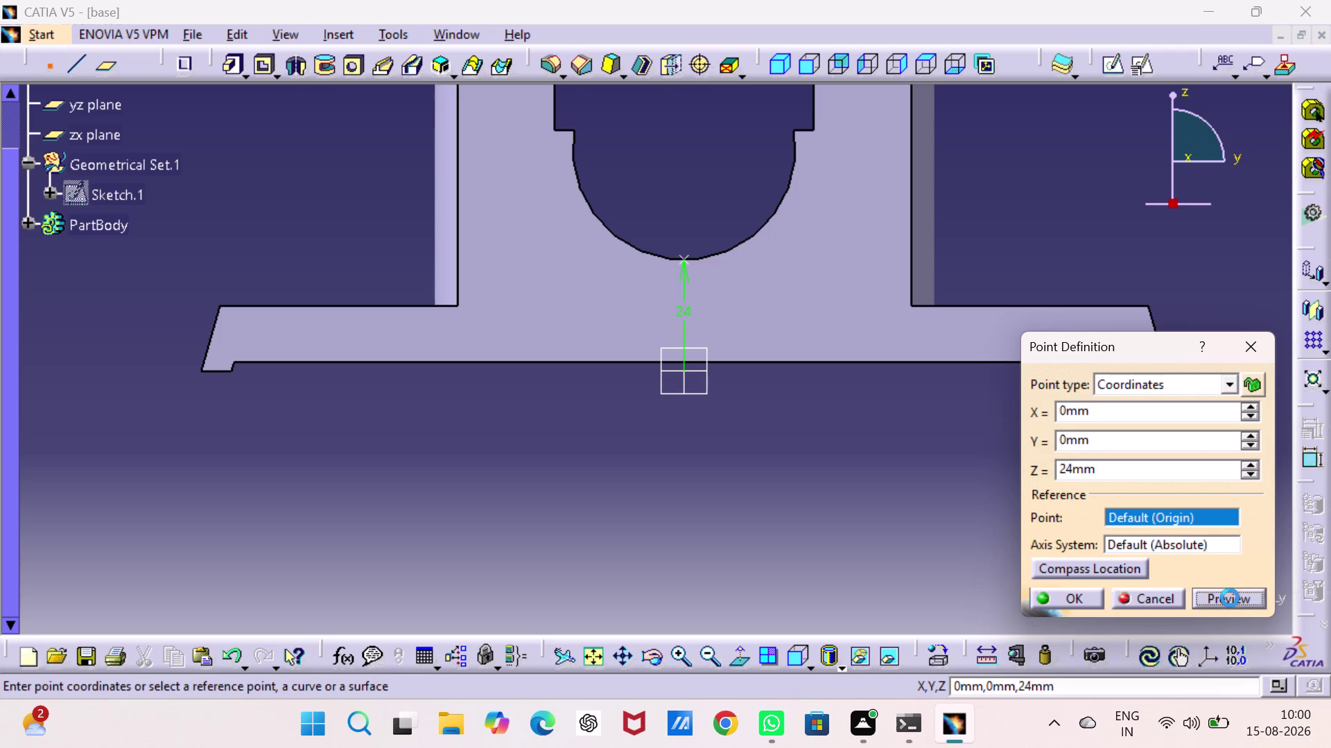
click(1077, 594)
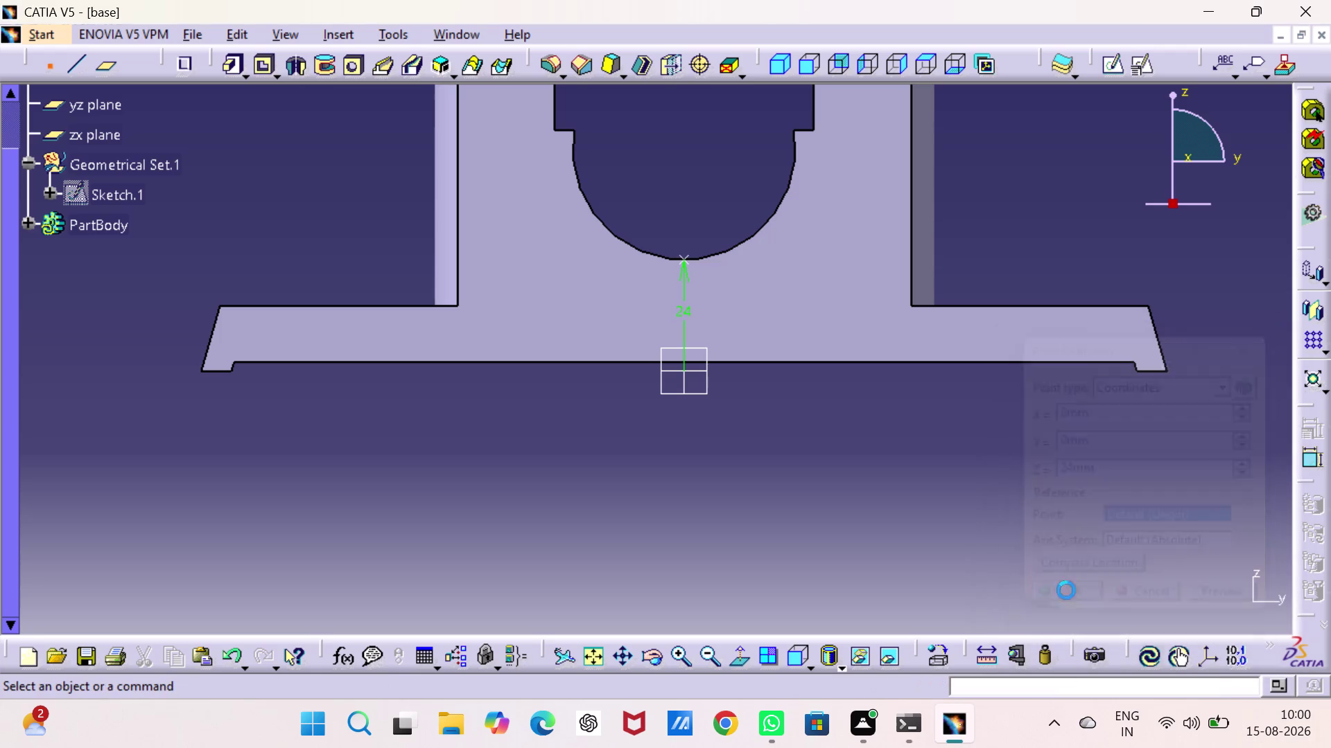
click(838, 510)
In isometric view, start a hole and place it on the bore at the new point.
middle_drag(808, 485, 797, 531)
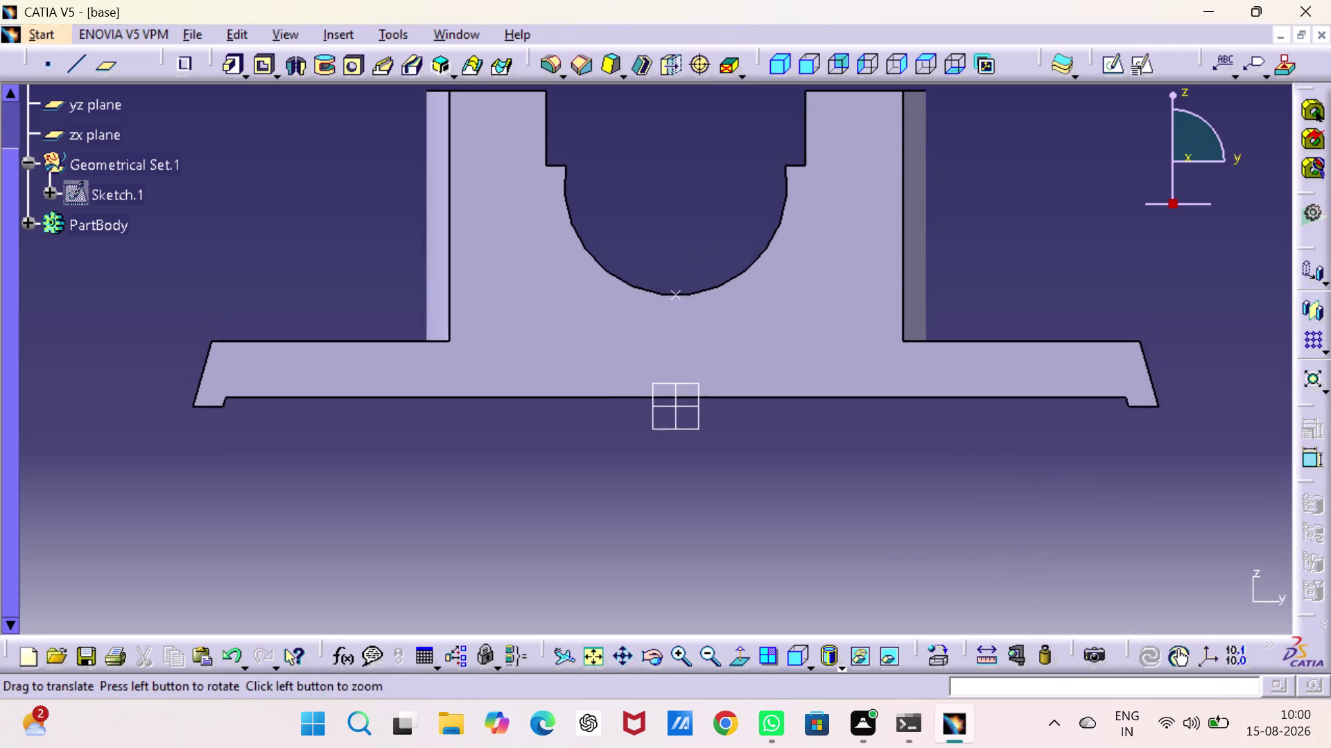
middle_drag(798, 531, 783, 622)
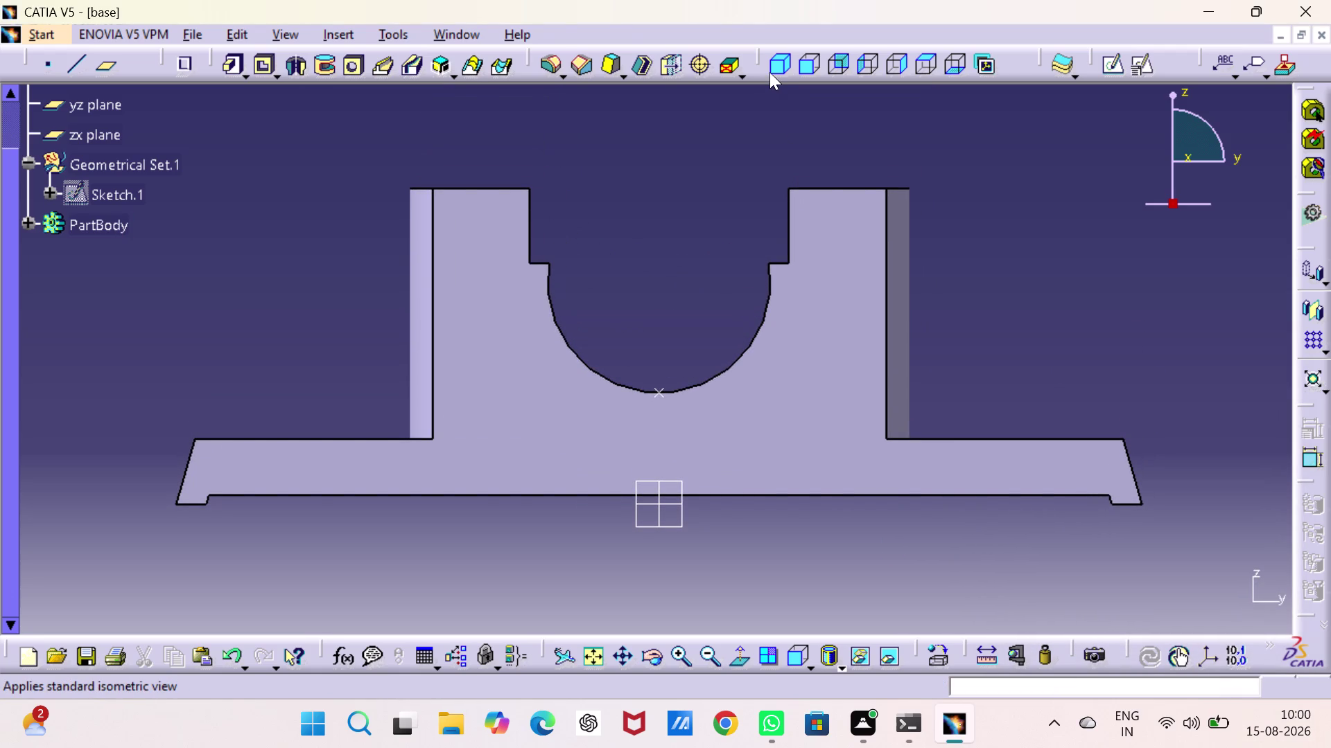
click(769, 72)
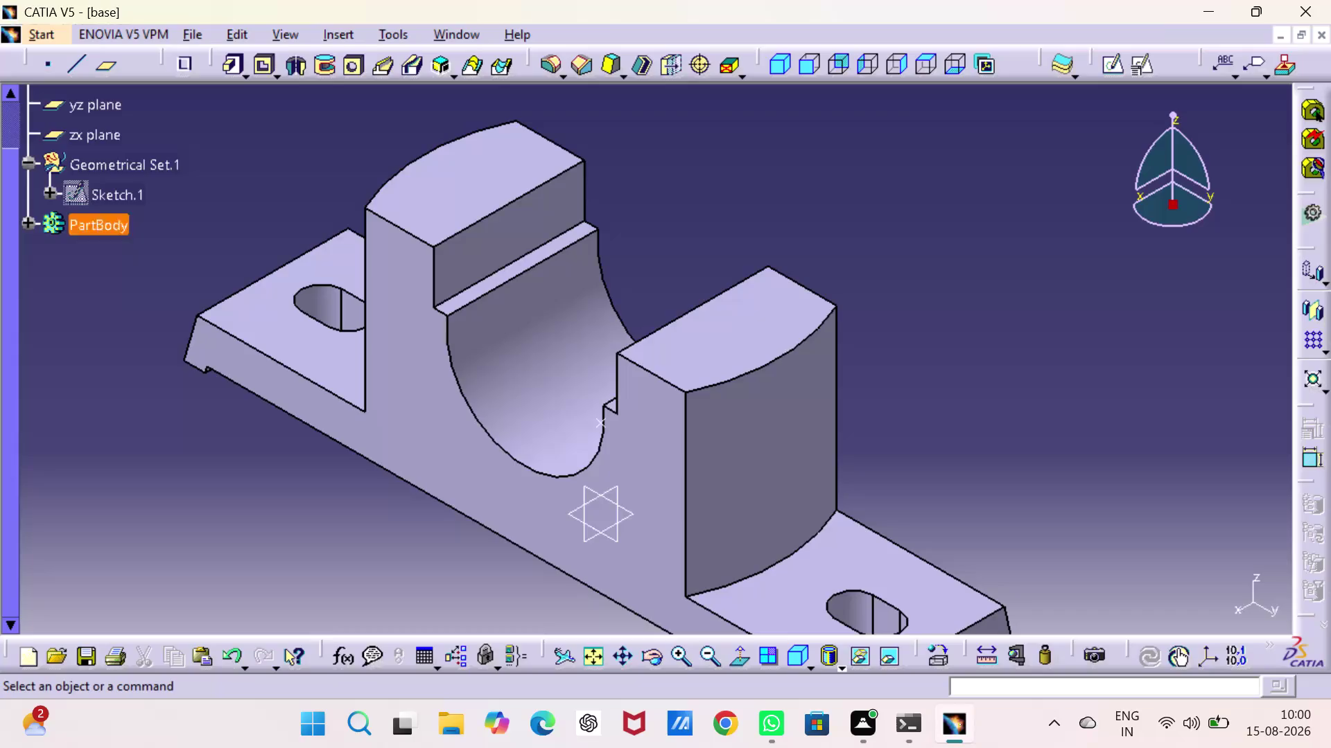
click(347, 72)
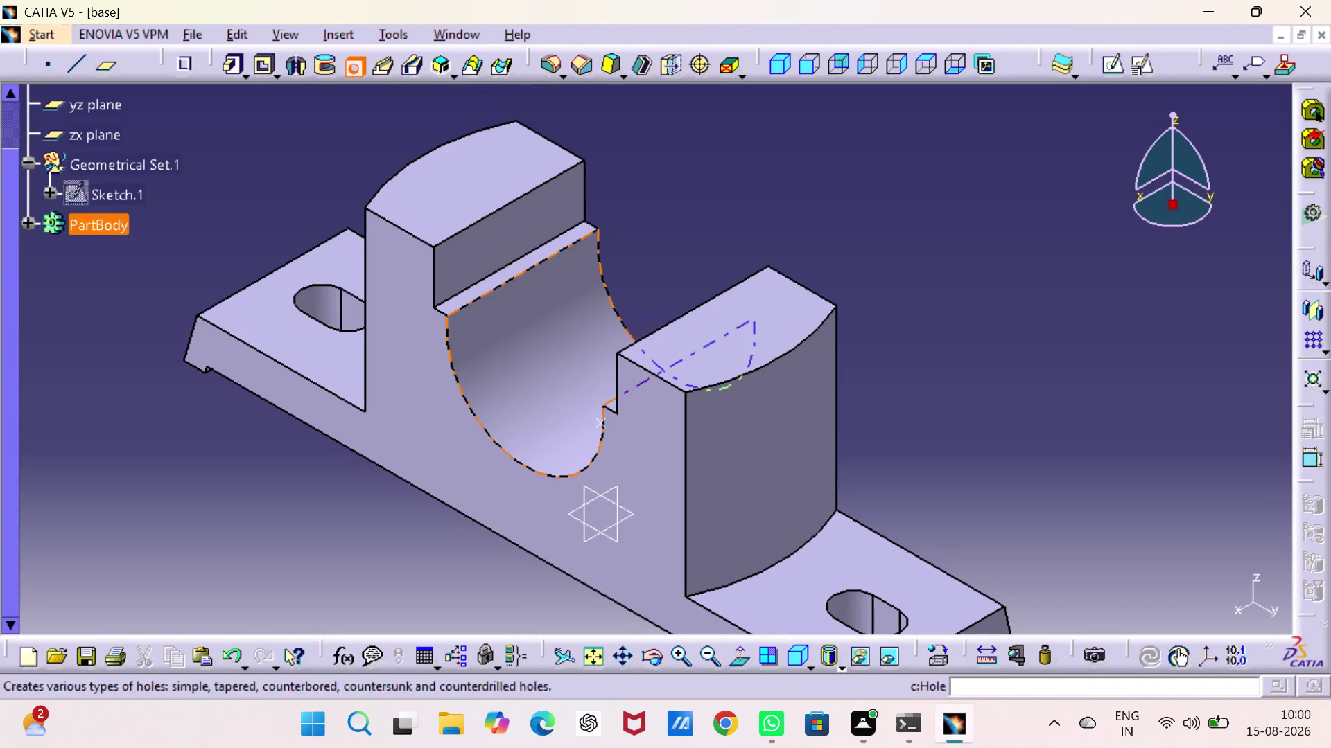
click(599, 423)
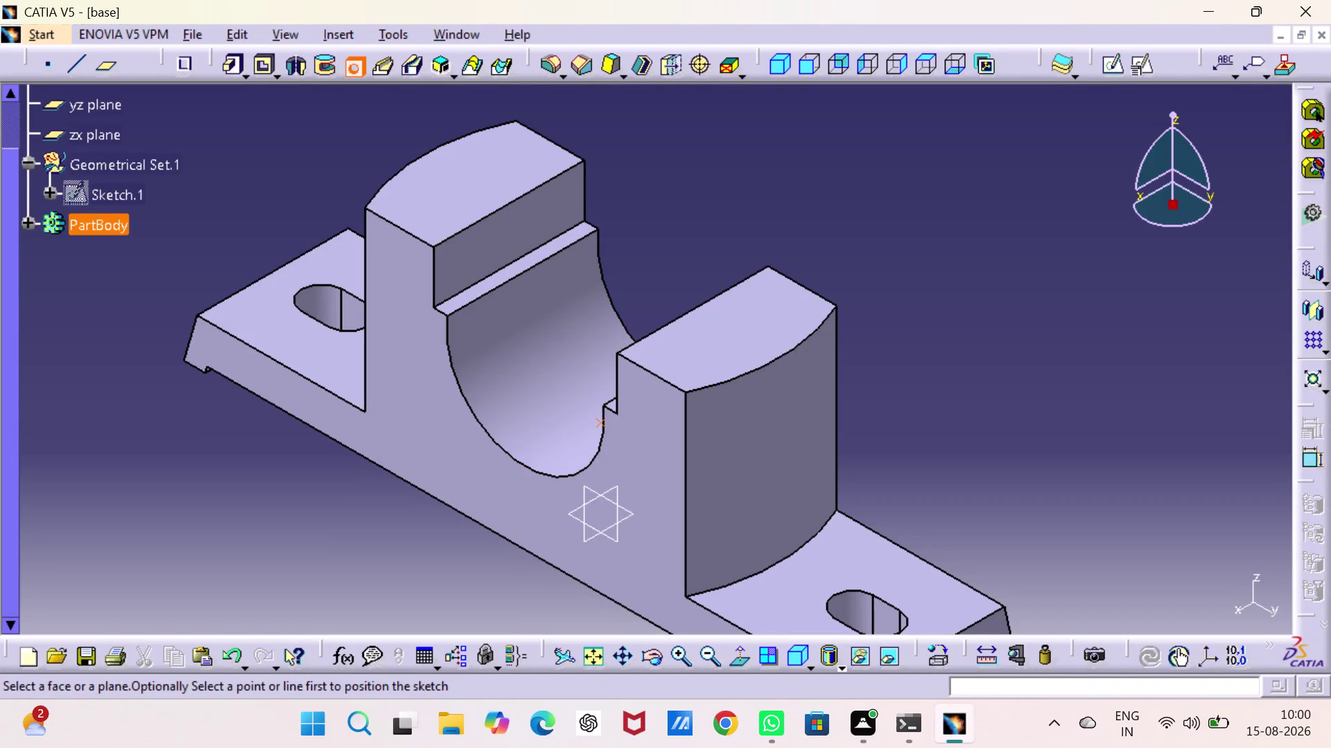
middle_drag(998, 416, 1001, 415)
right_drag(998, 416, 1001, 416)
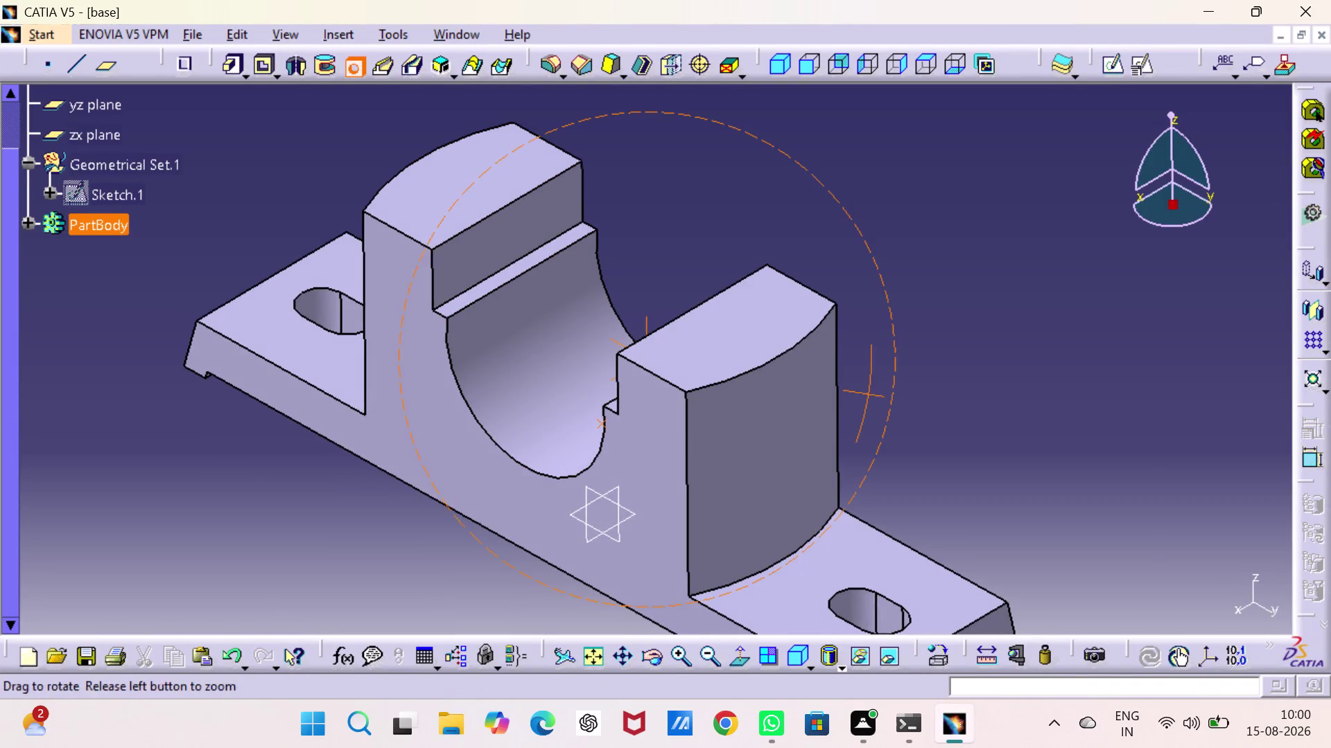
right_drag(1000, 415, 1229, 292)
middle_drag(1001, 415, 1229, 291)
click(590, 440)
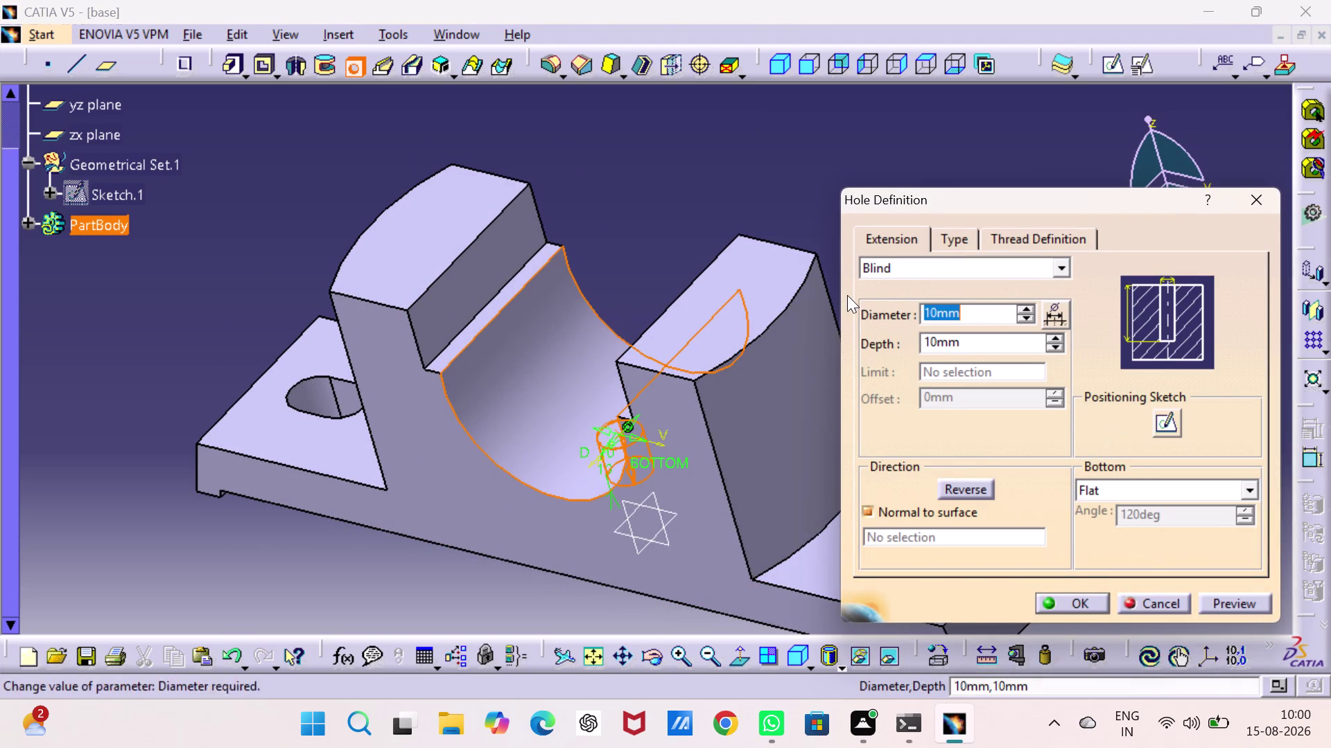
Give the hole 8 mm diameter and 8 mm depth, preview, confirm, and inspect it.
key(8)
double_click(965, 346)
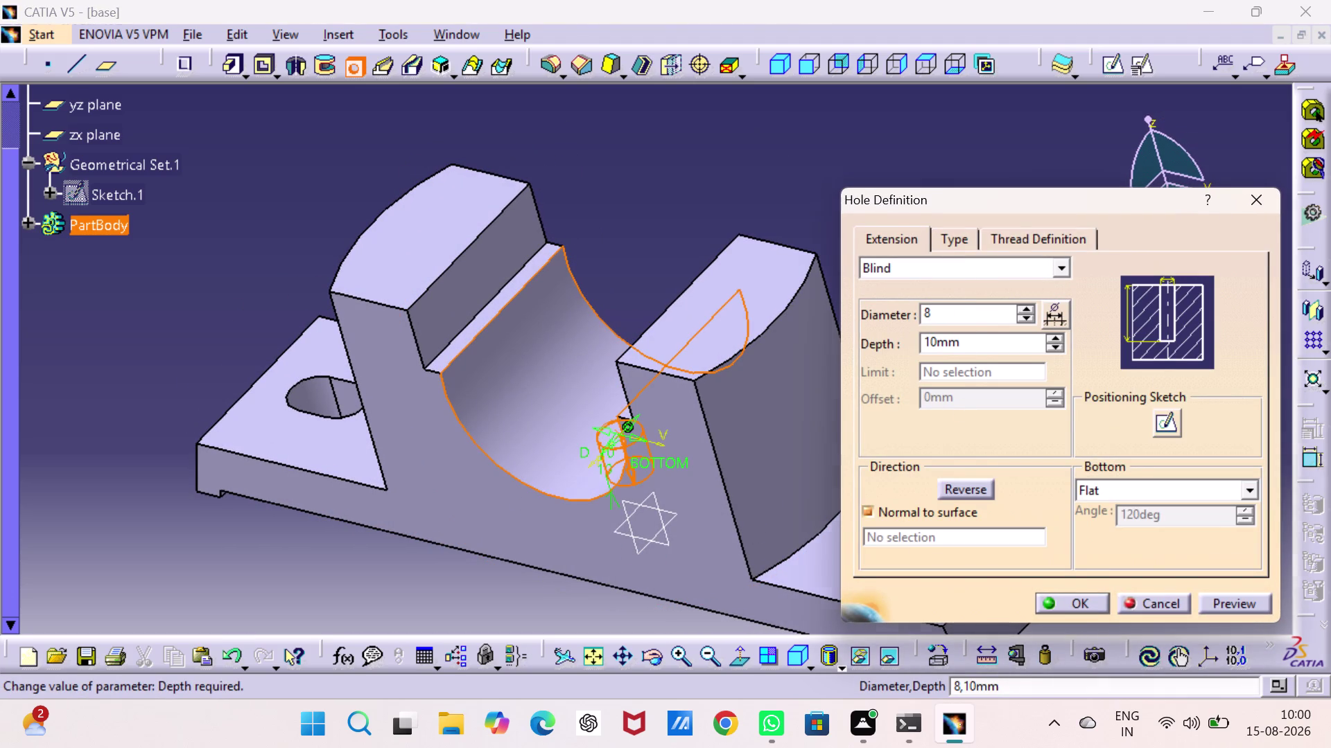
key(8)
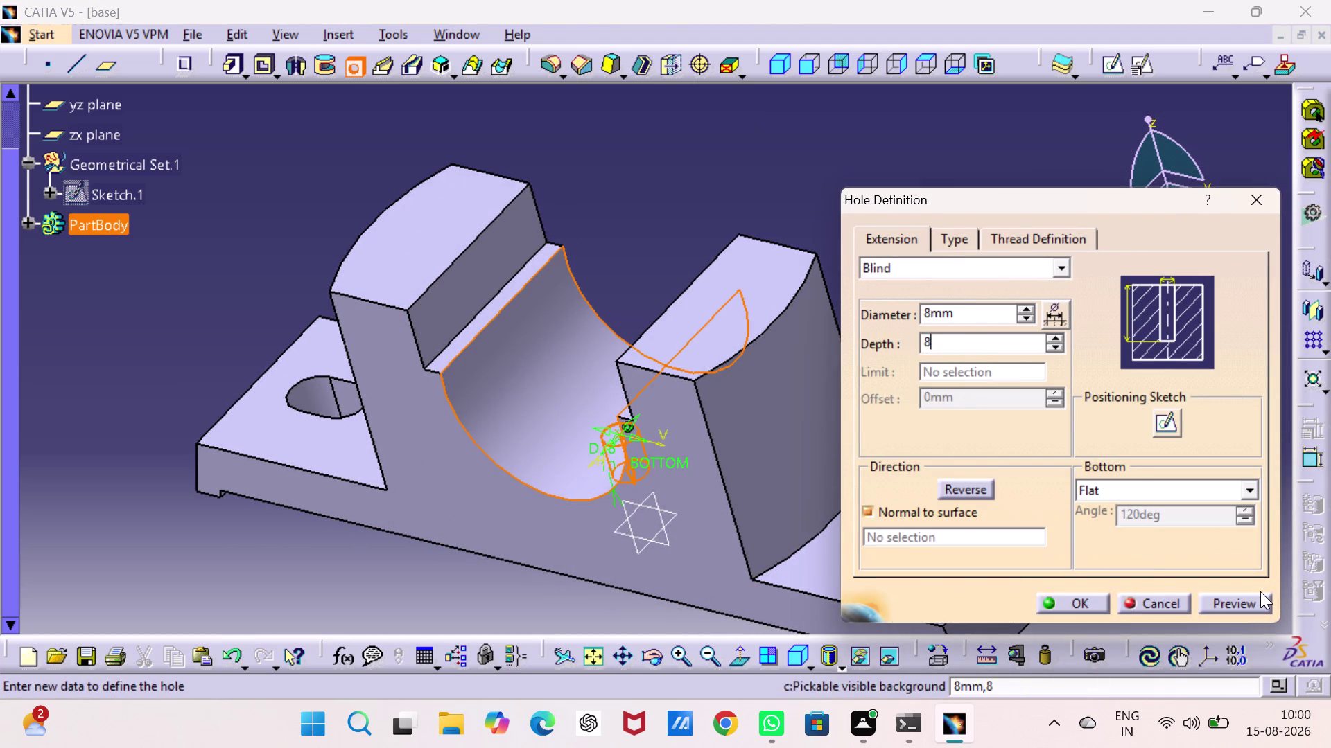
click(1259, 598)
click(1074, 601)
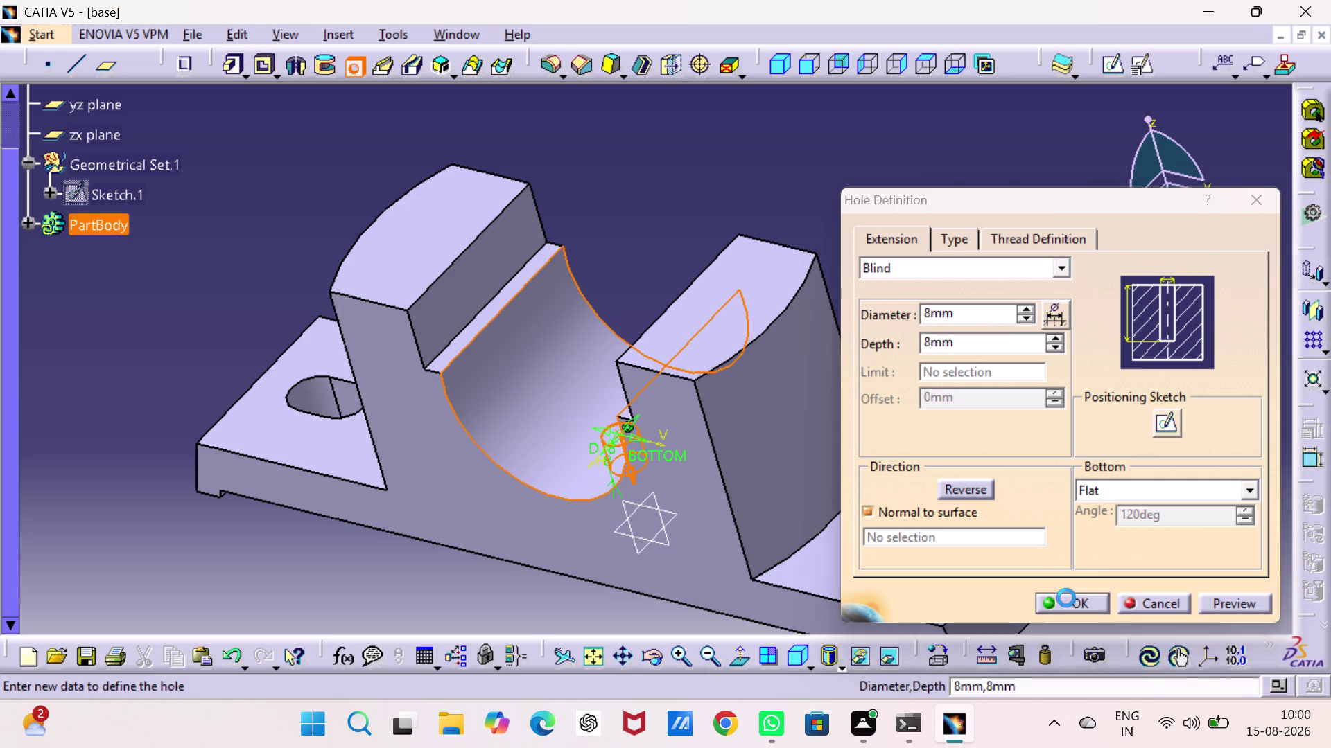
click(1042, 339)
middle_drag(938, 432, 952, 432)
right_drag(938, 432, 953, 432)
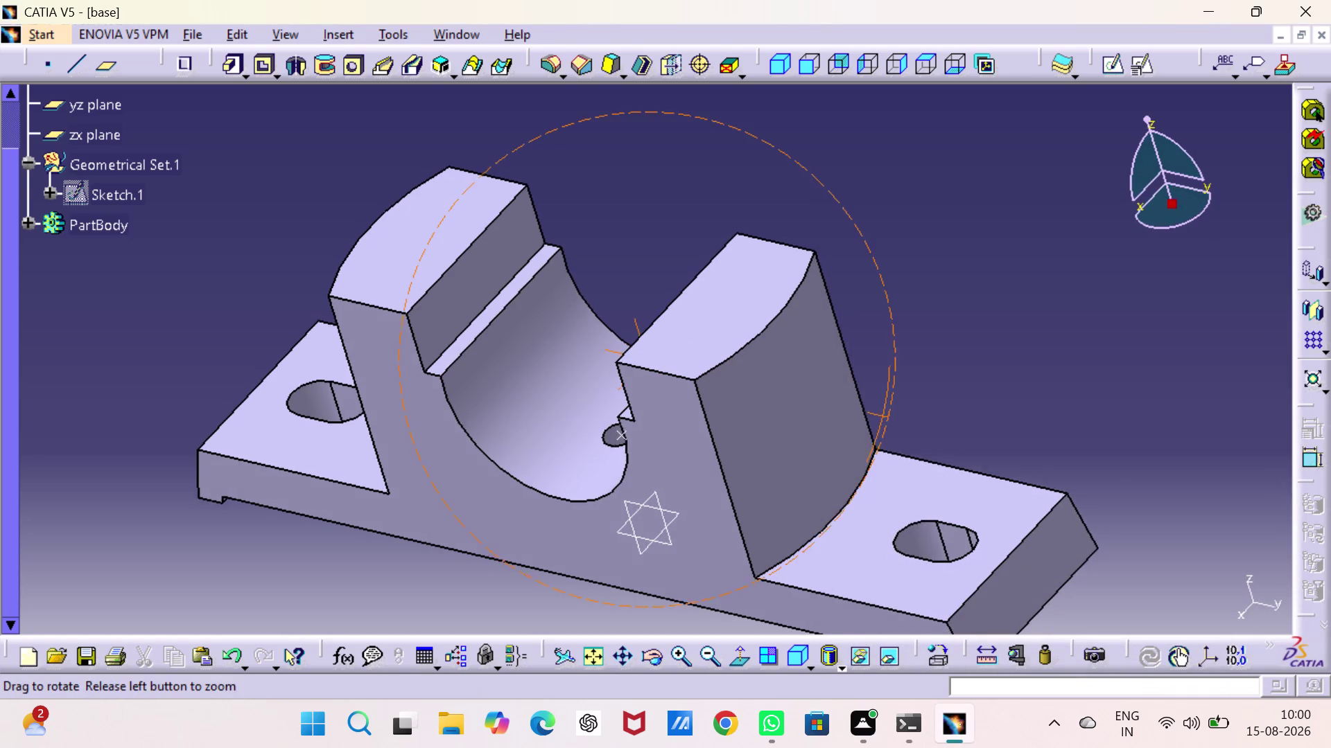
right_drag(952, 433, 1061, 402)
middle_drag(952, 432, 1061, 402)
middle_drag(494, 521, 676, 489)
right_drag(494, 521, 676, 491)
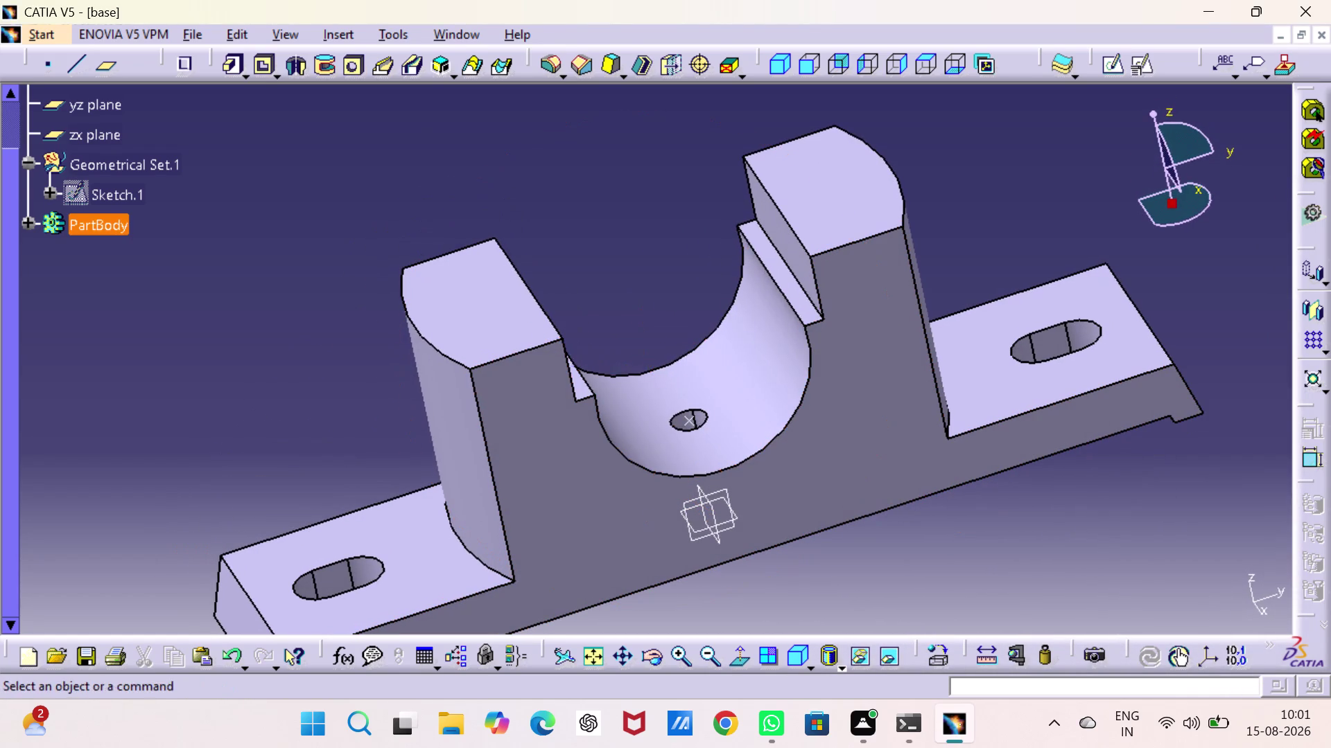
right_click(692, 422)
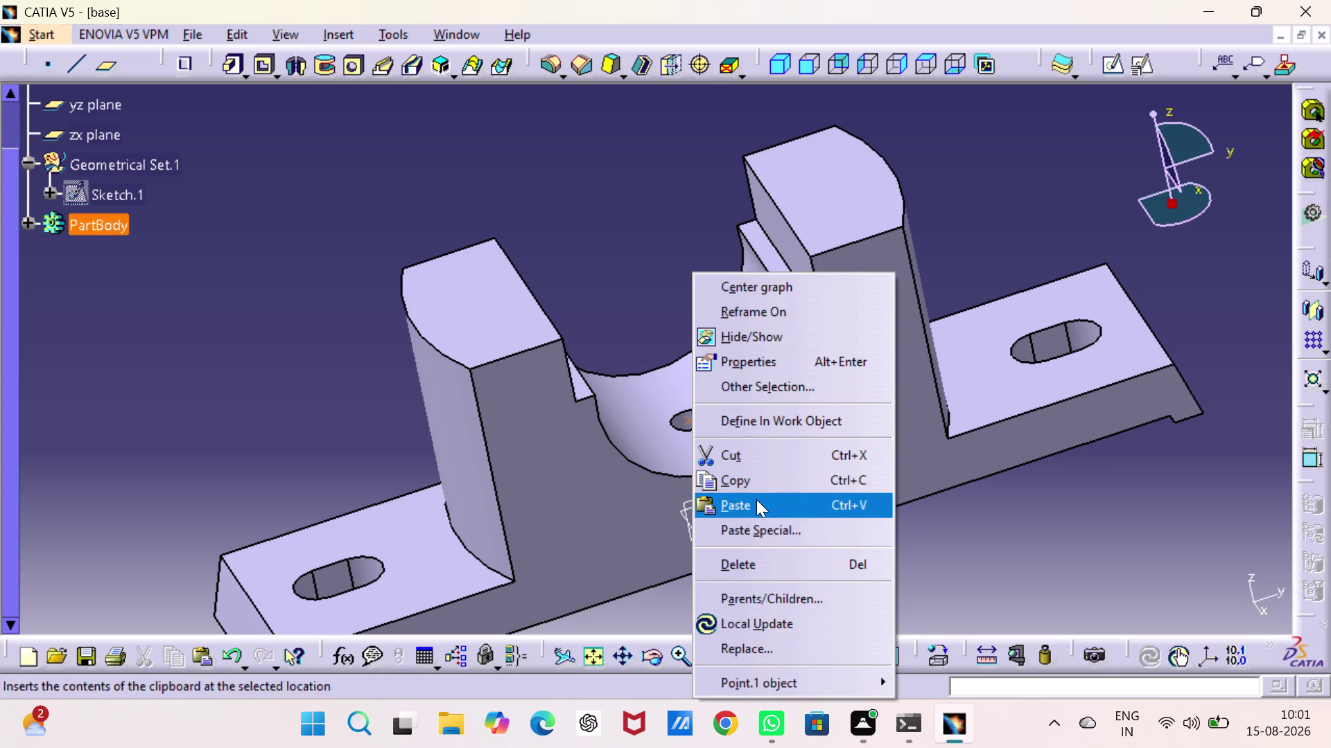
click(745, 334)
click(993, 237)
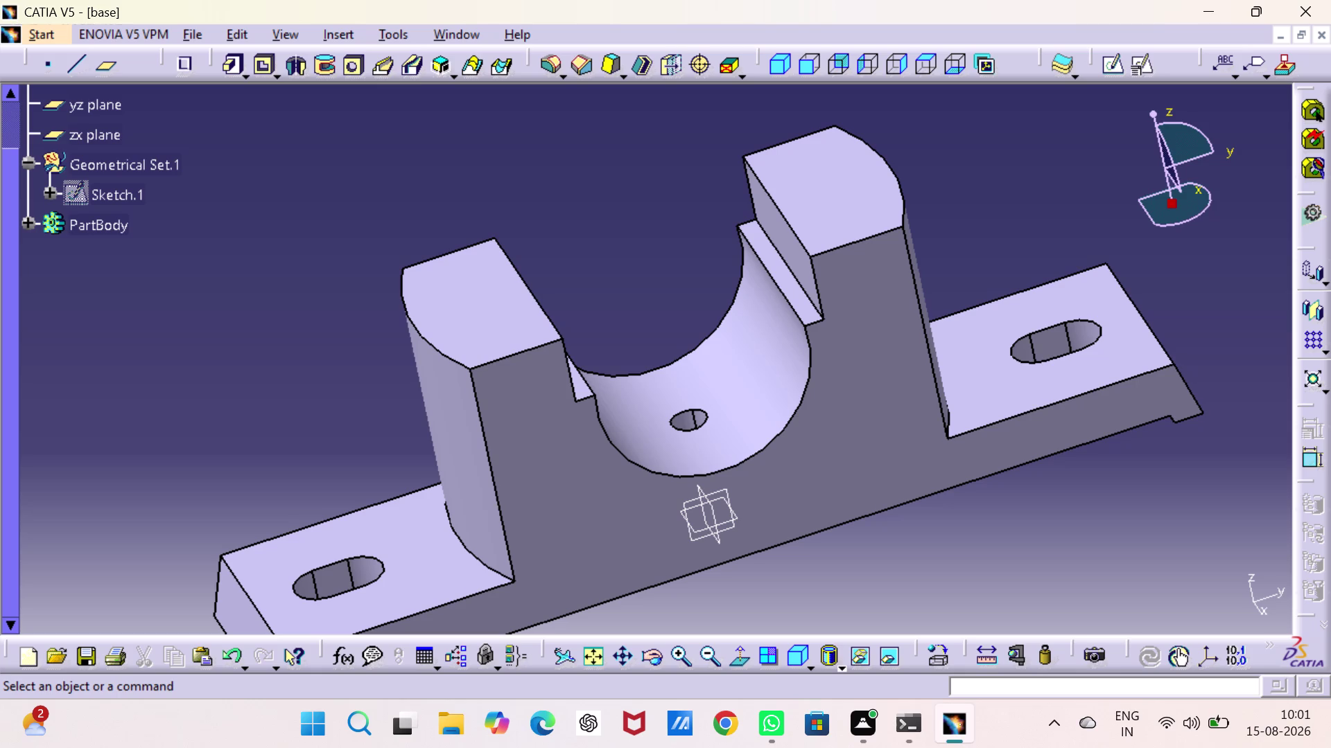
click(548, 58)
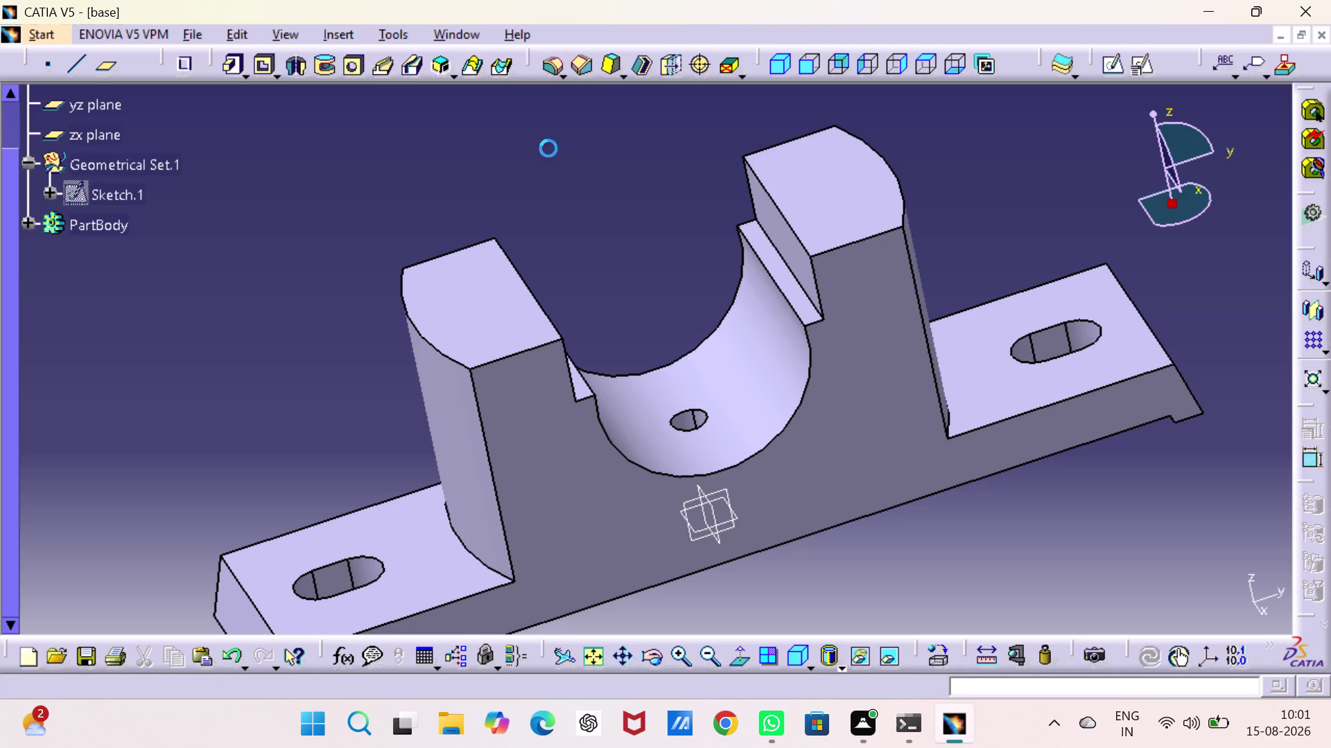
Select both upright-to-base edges, preview, and apply an 8 mm radius fillet.
click(499, 574)
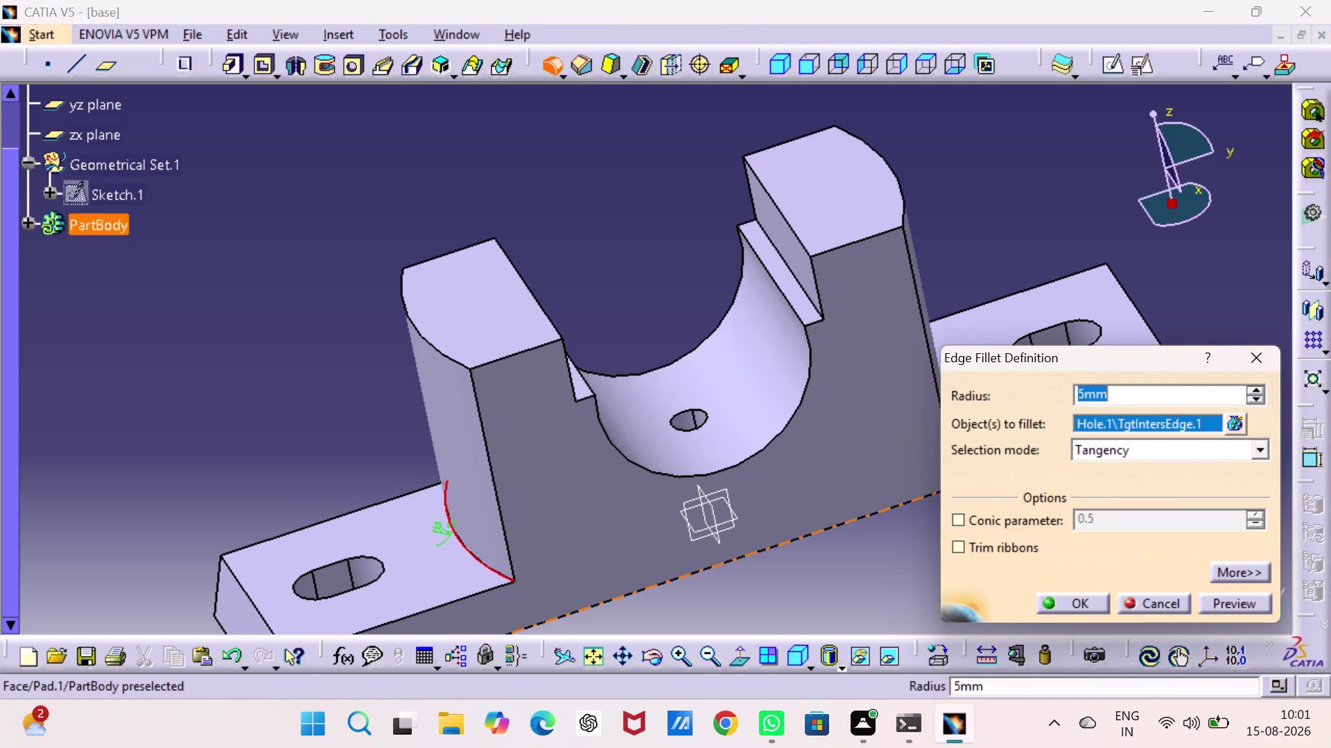
key(8)
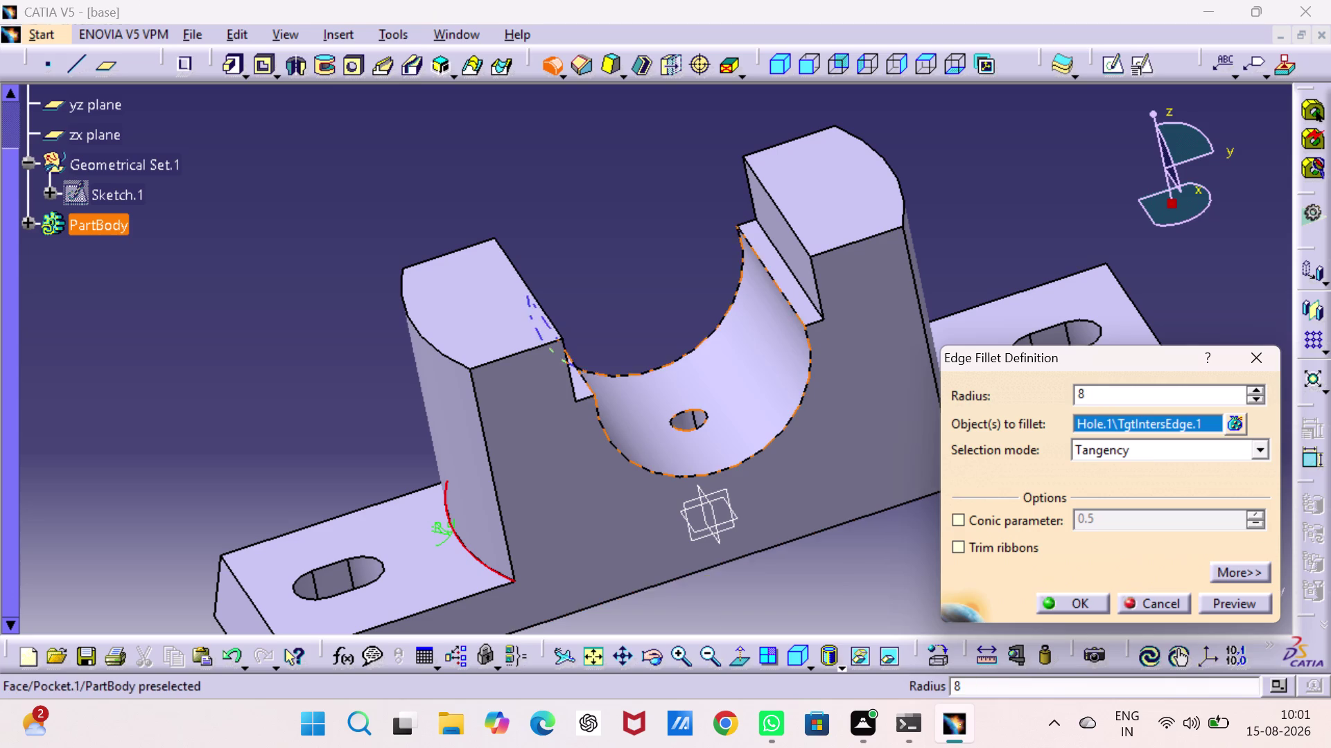
middle_drag(849, 347, 686, 371)
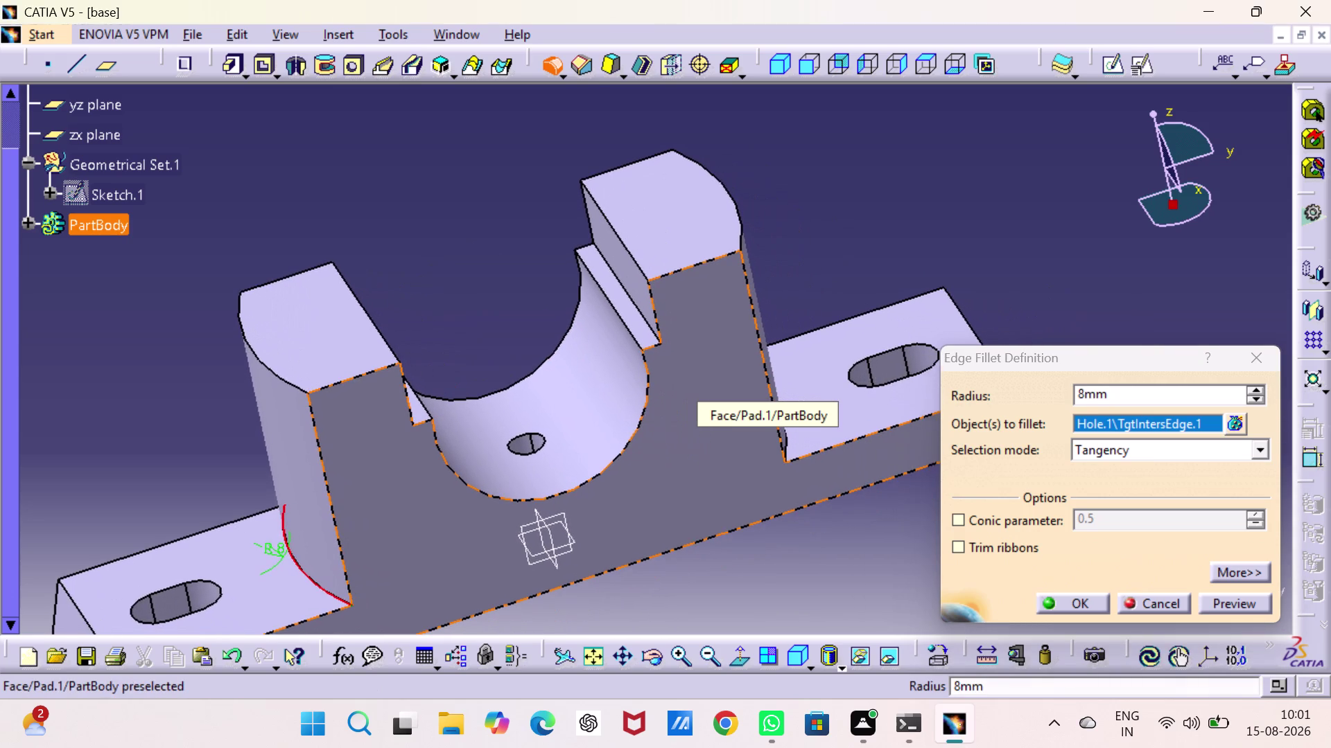
middle_drag(686, 370, 590, 525)
right_drag(686, 370, 590, 524)
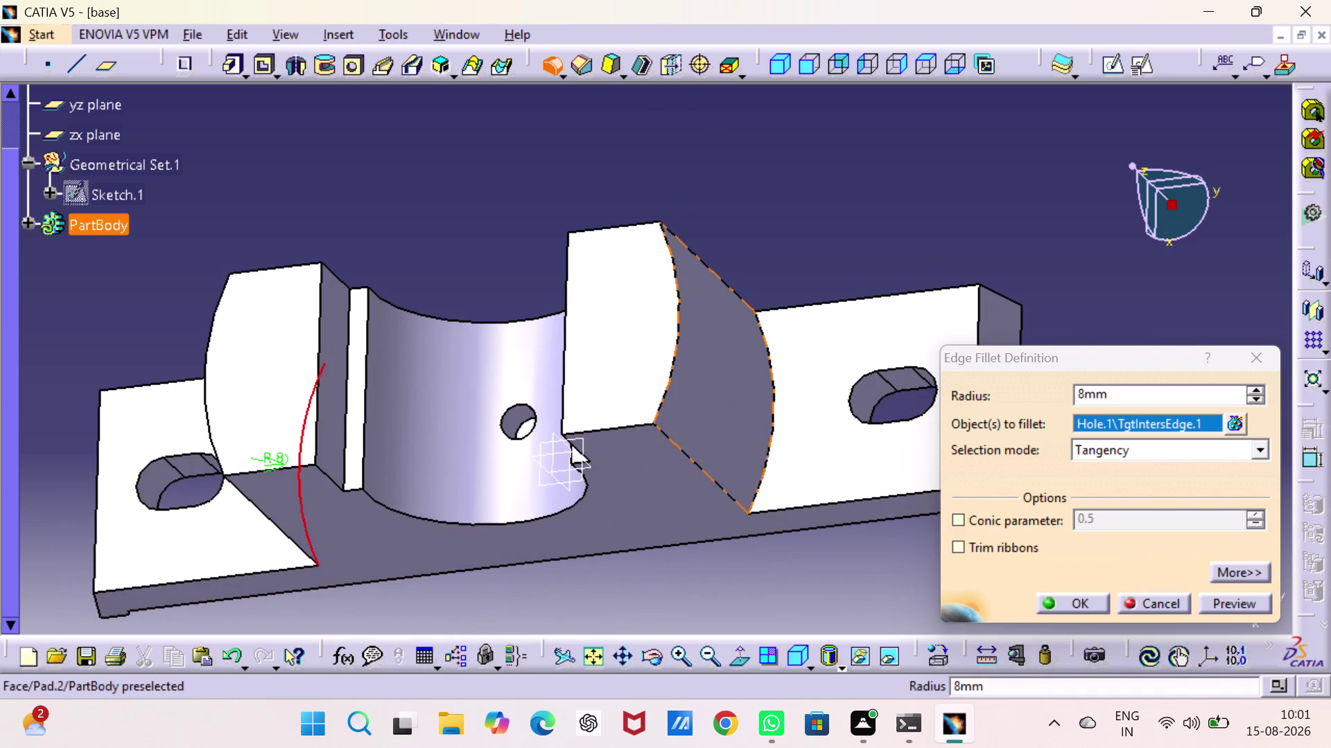
click(764, 463)
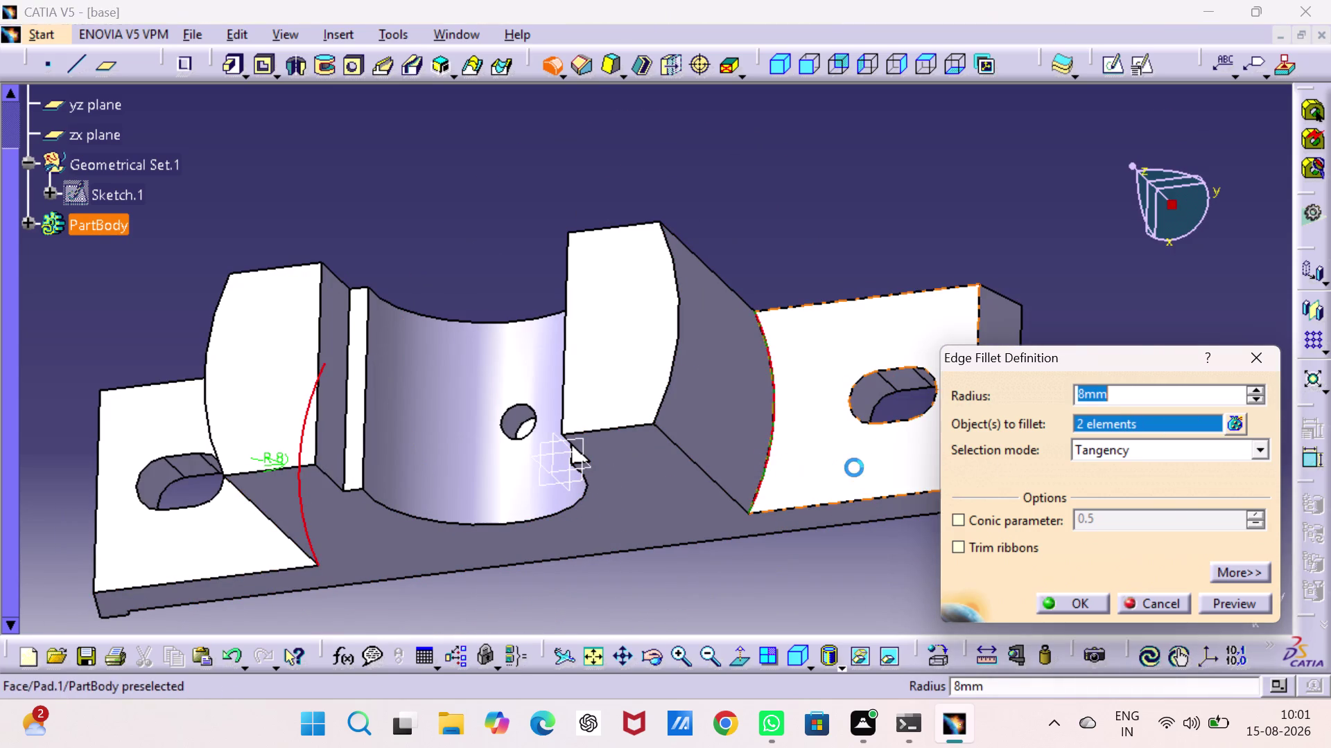
click(1242, 599)
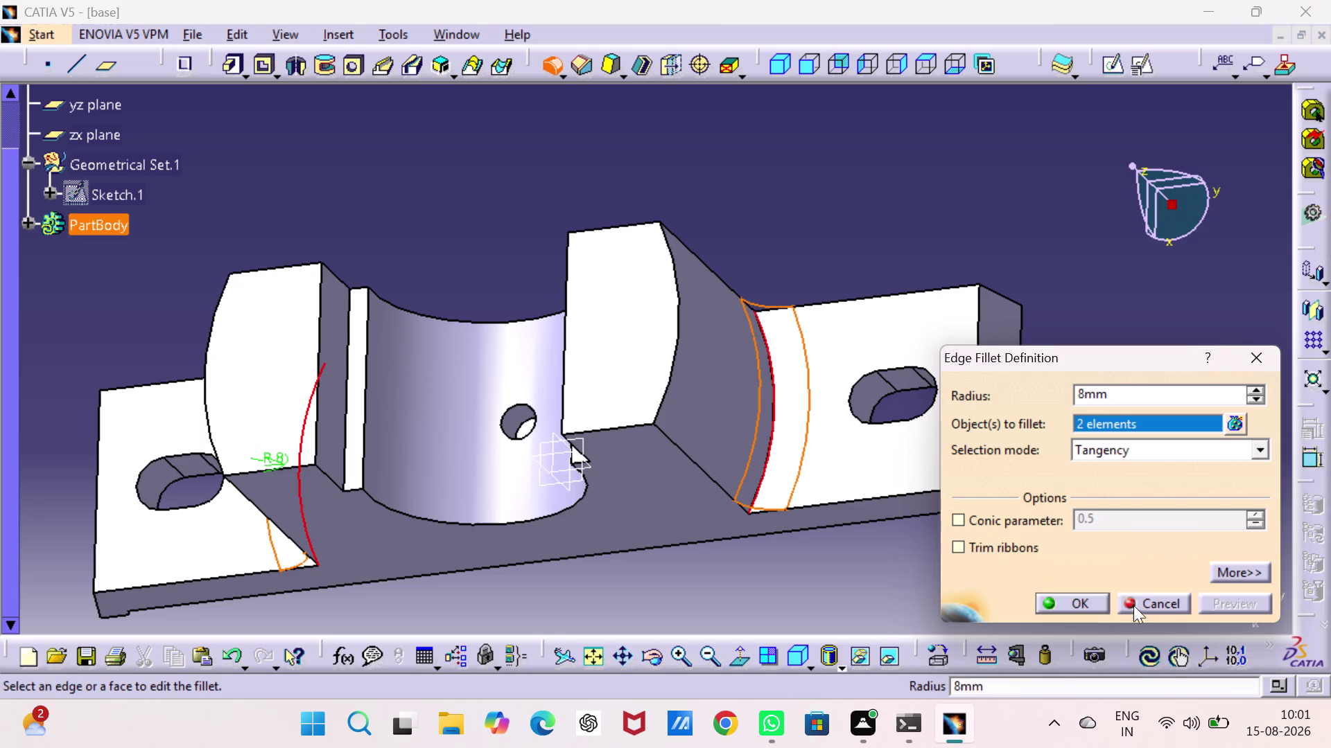
click(1084, 607)
click(800, 563)
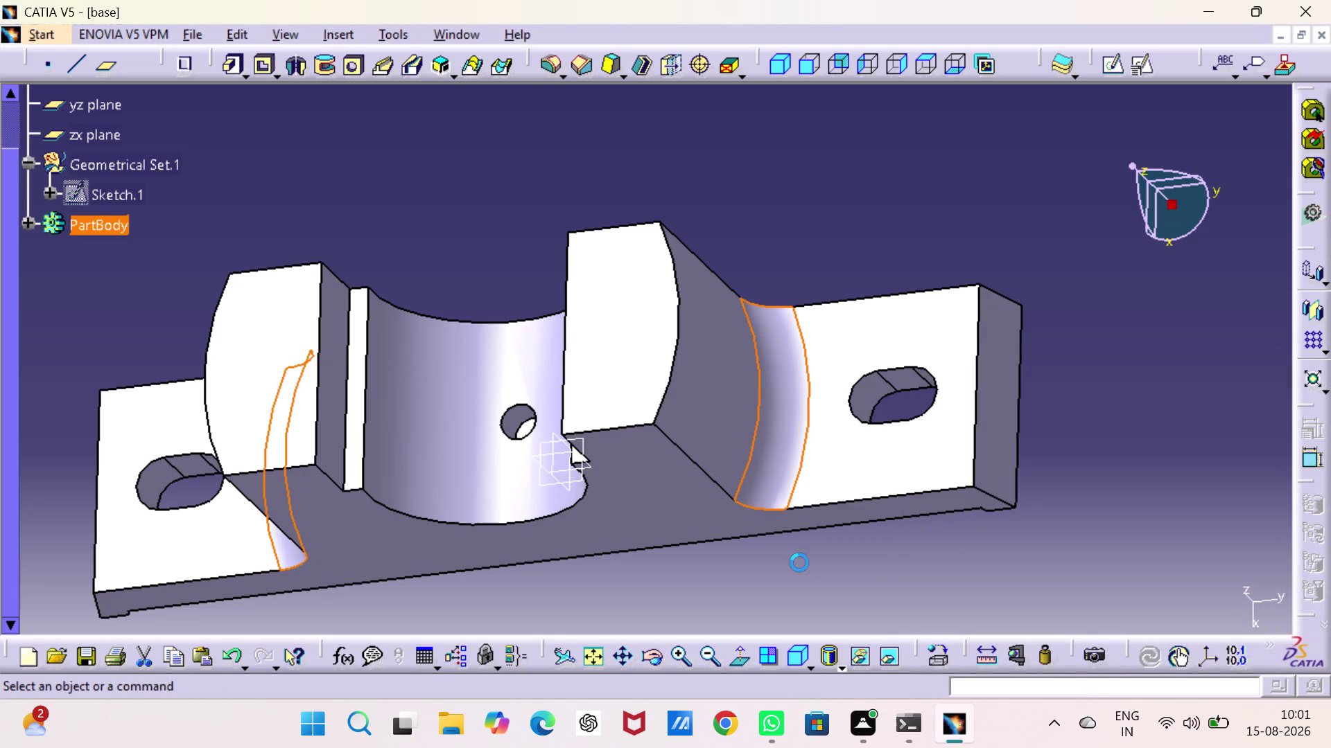
middle_drag(799, 564, 845, 370)
right_drag(799, 564, 845, 369)
Open a chamfer definition on the part, defaulting to 1 mm at 45°.
scroll(down, 3)
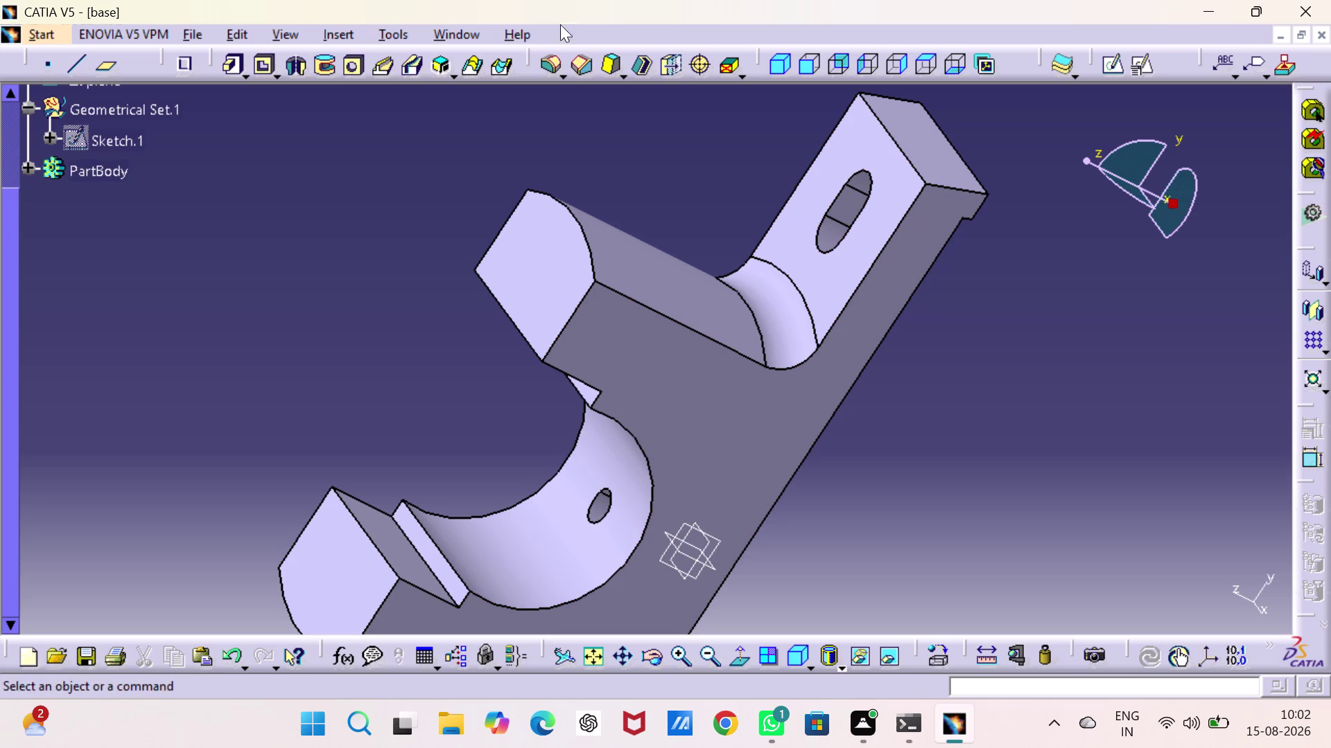
click(585, 76)
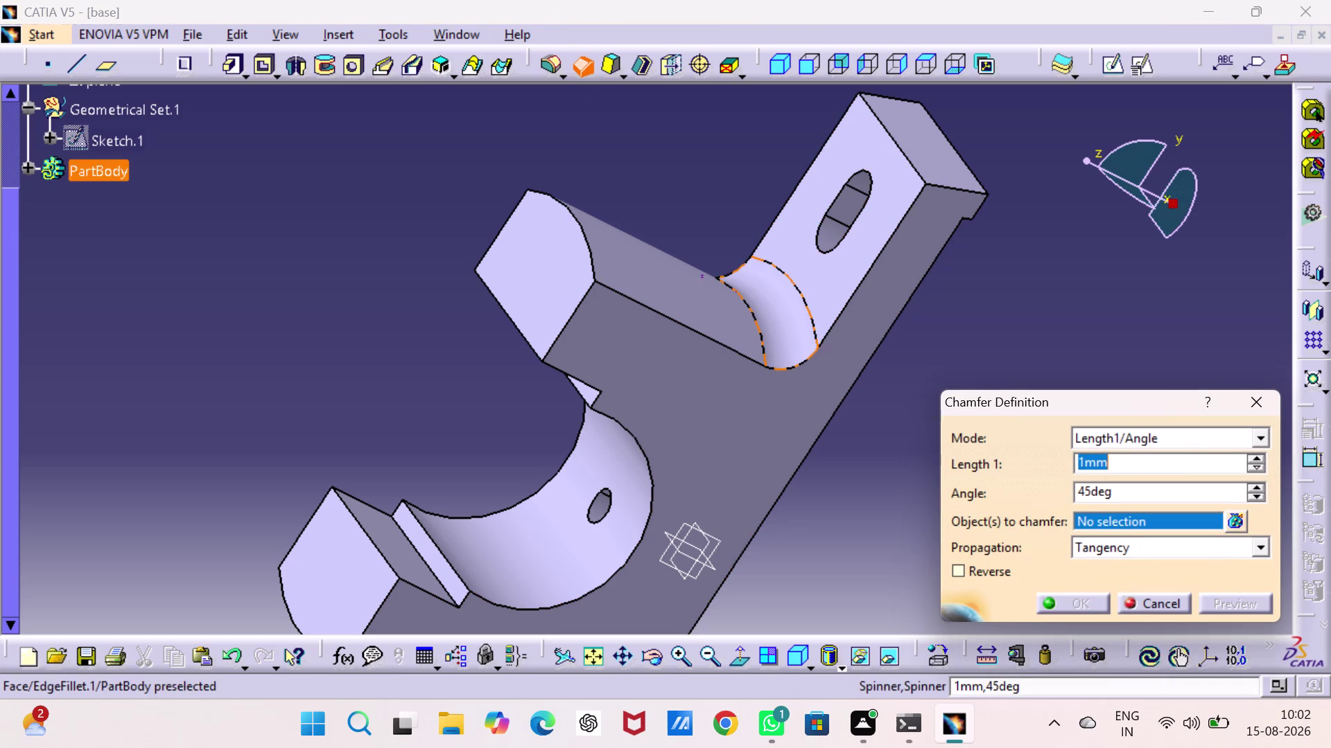
Pick both slot edges and apply a 1 mm × 45° chamfer to them.
click(859, 214)
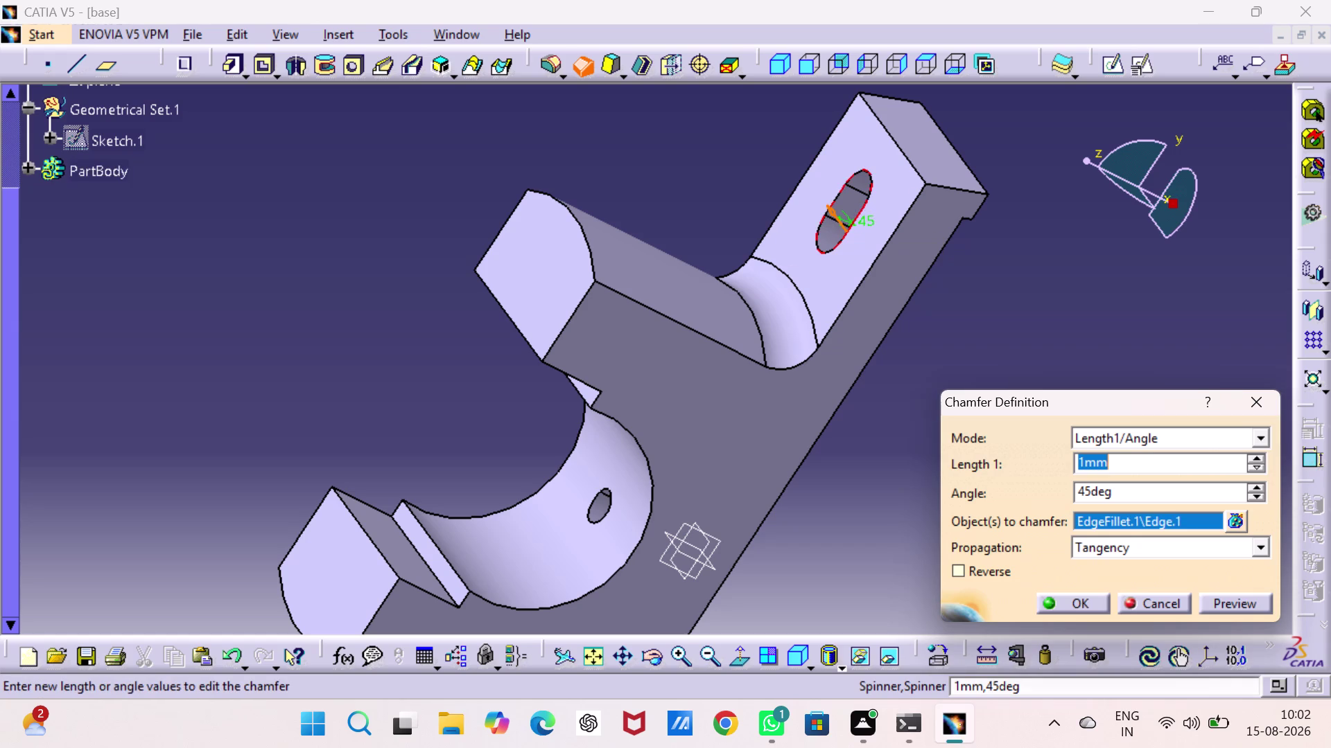
middle_drag(455, 492, 608, 240)
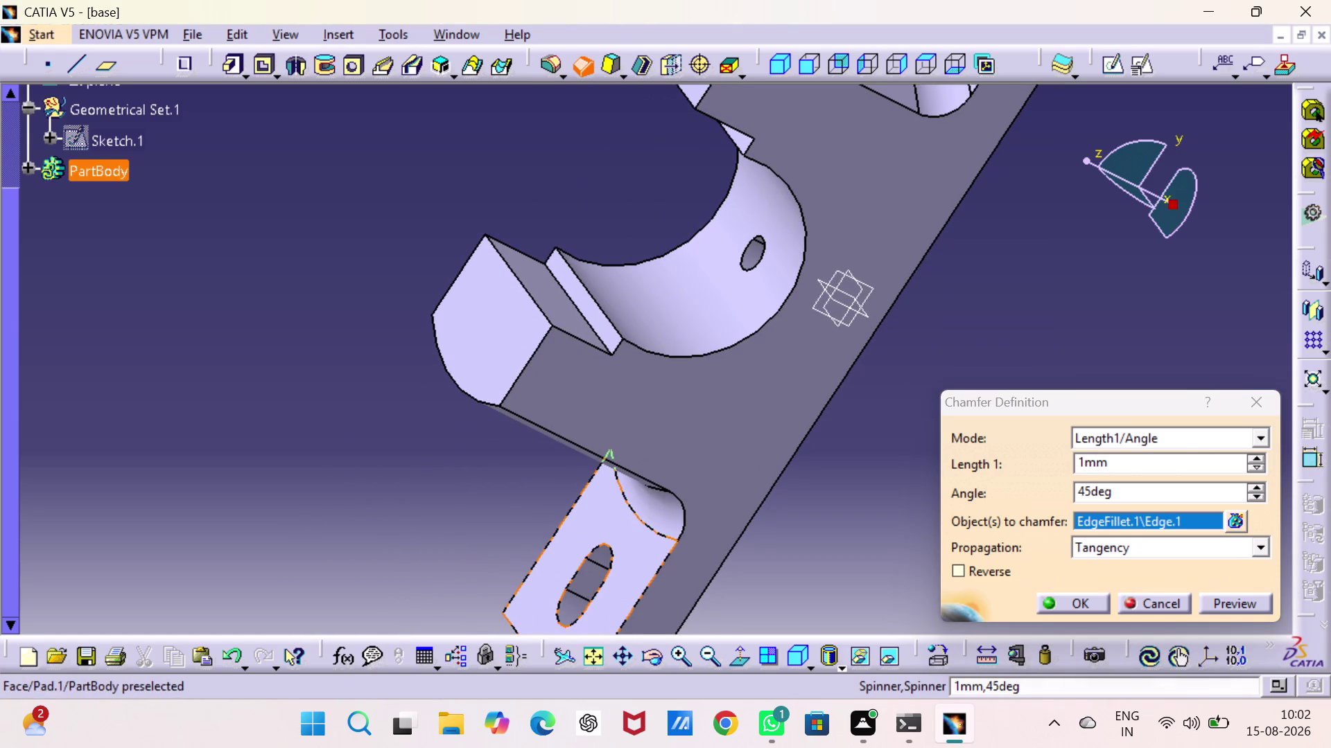
click(602, 586)
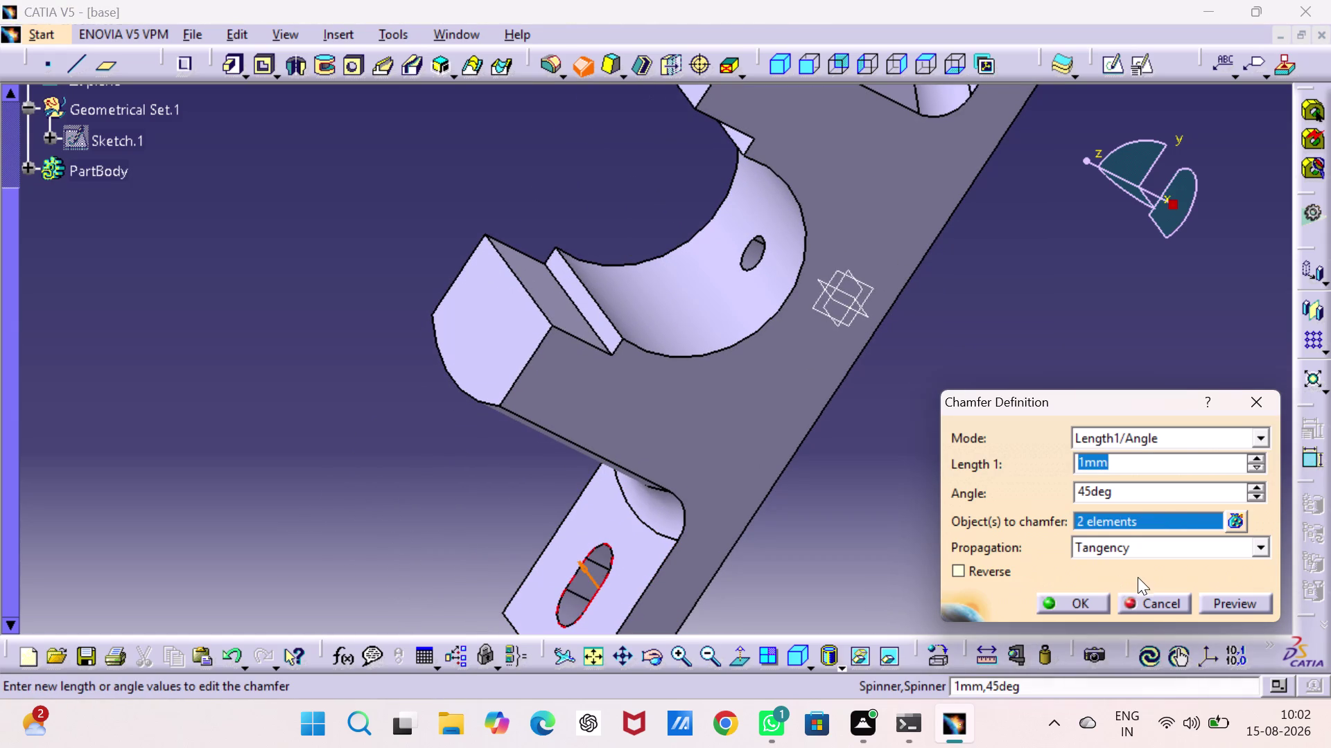
click(1080, 601)
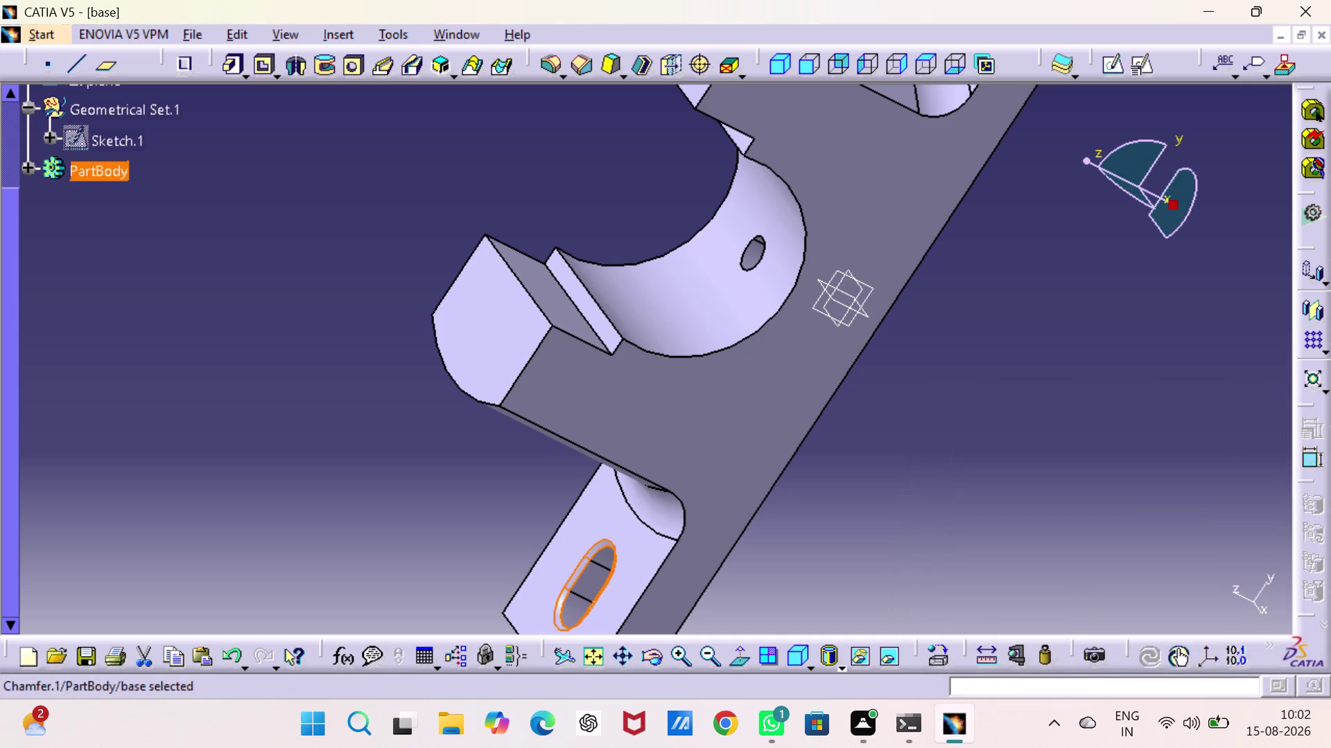
click(1019, 494)
Place a positioned sketch on the upright Pad.2 face with its axes swapped.
middle_drag(1014, 476, 890, 562)
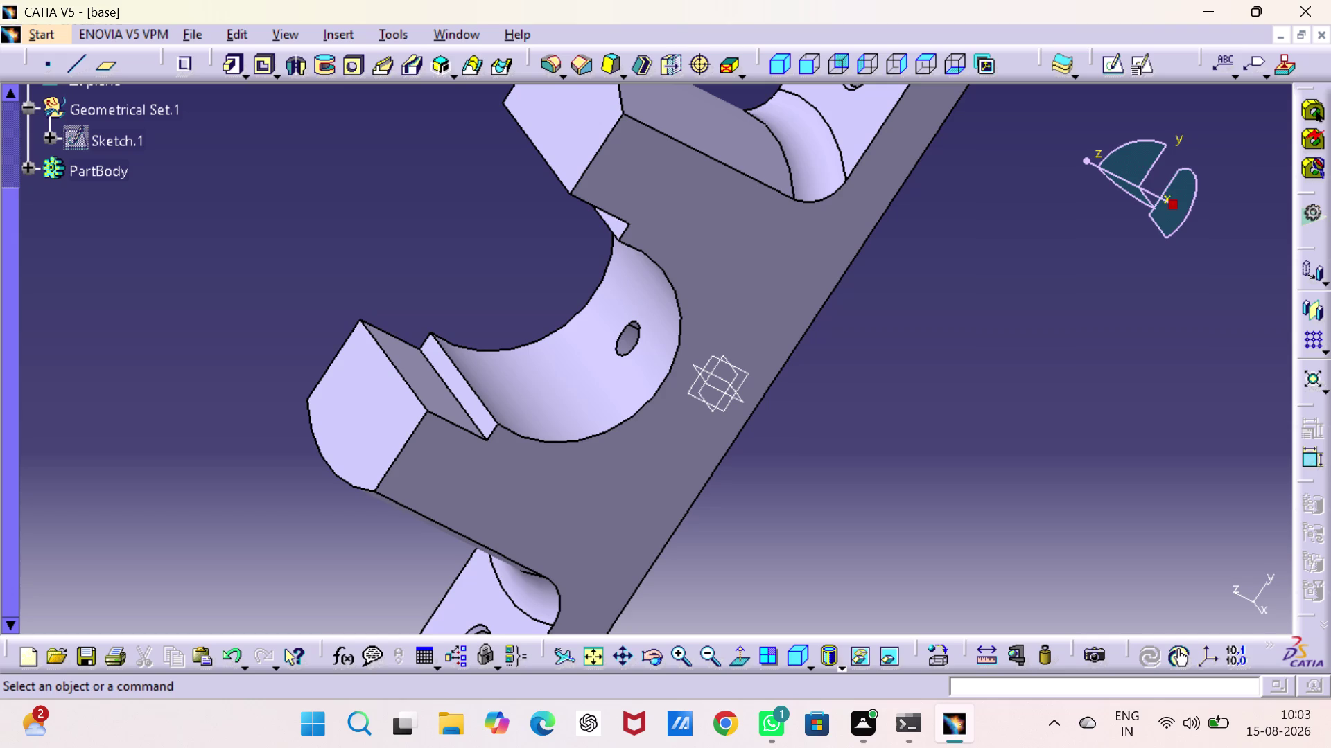
middle_drag(892, 533, 933, 621)
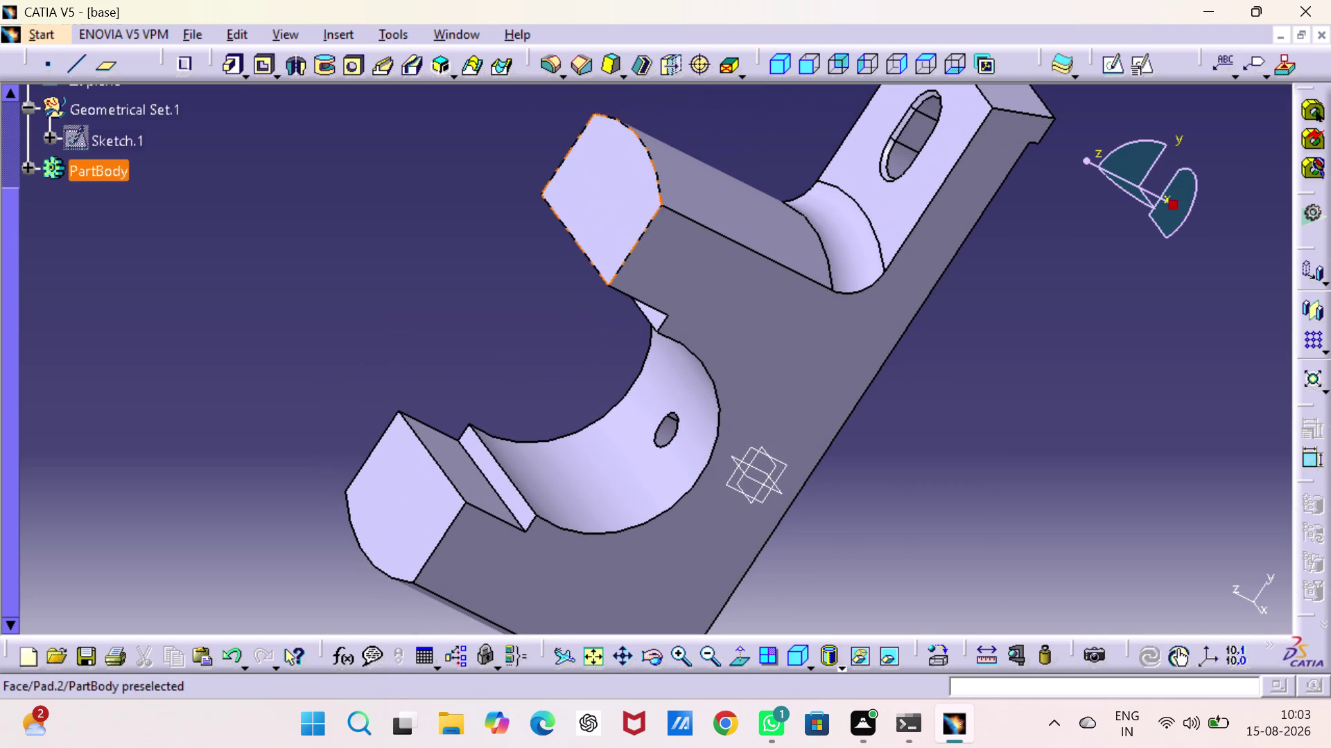
click(614, 194)
click(1149, 64)
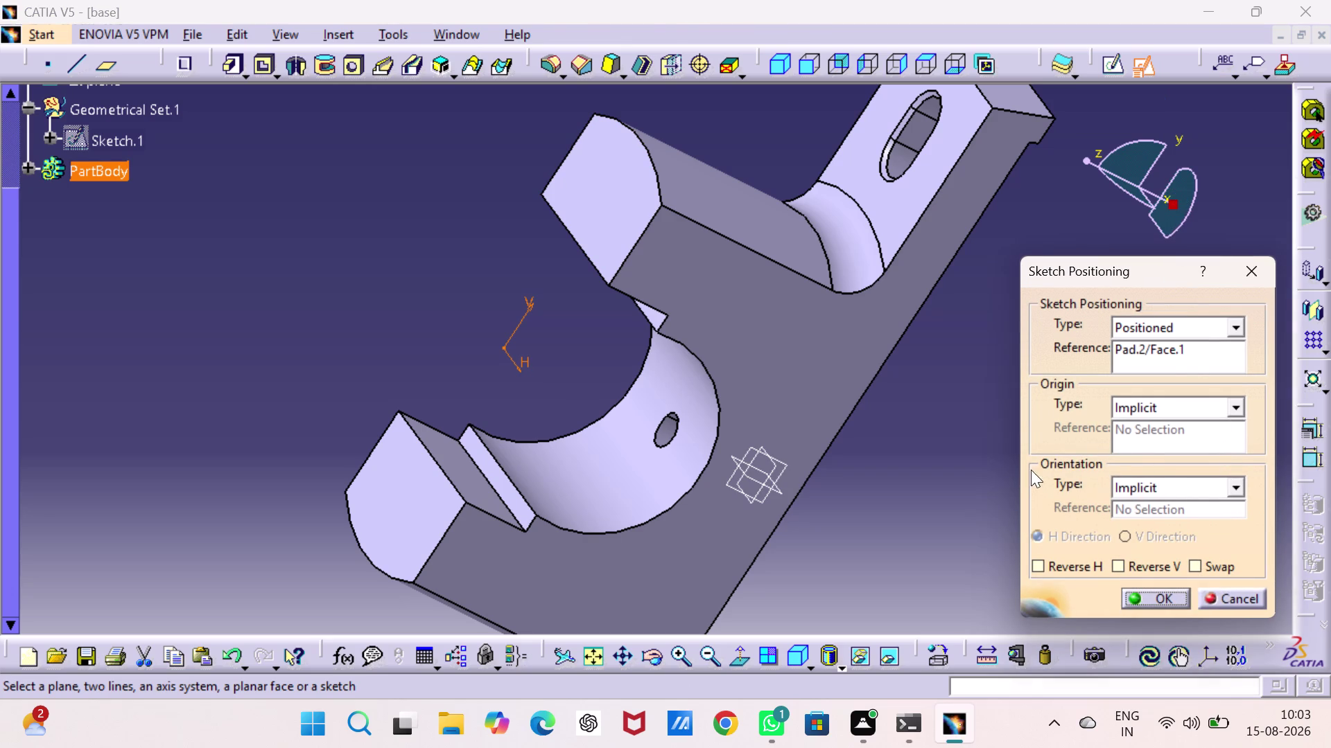
click(1194, 559)
click(1123, 563)
click(1152, 591)
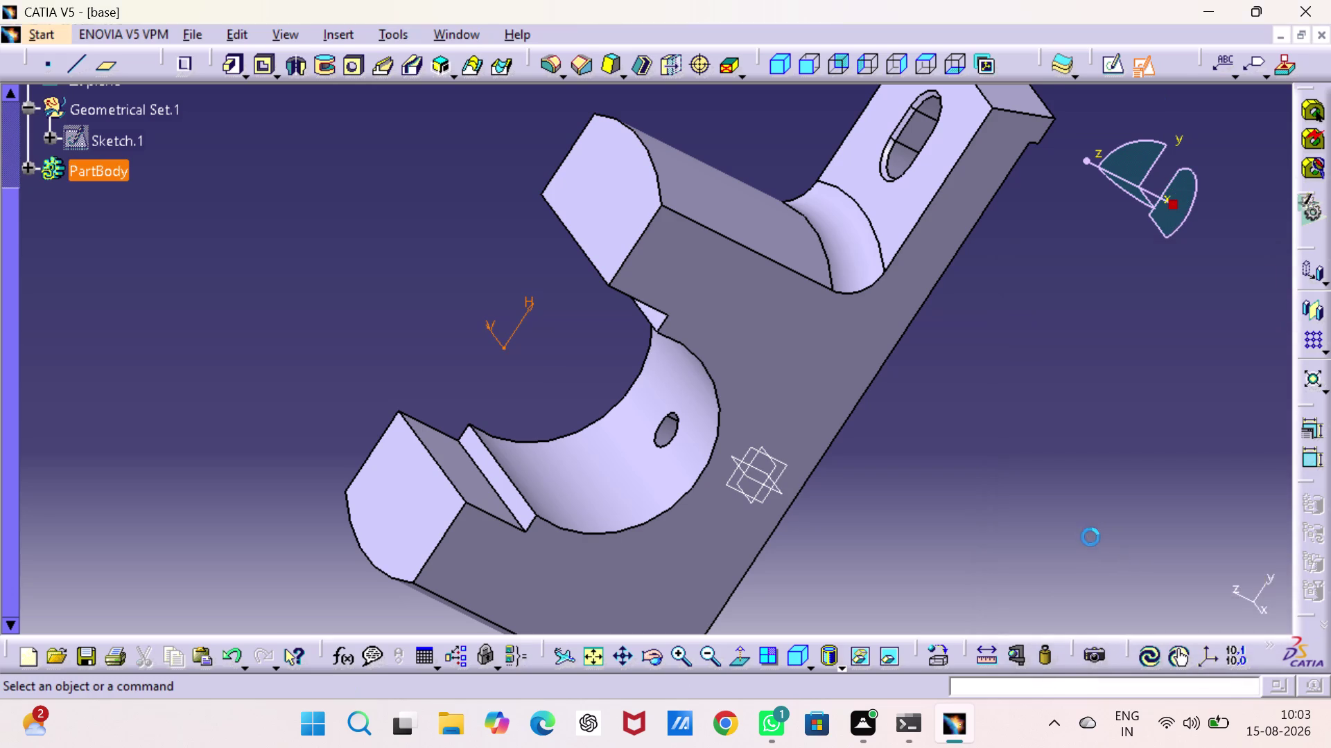
Fit the base in the sketch view and zoom in on the slots and bore.
middle_drag(570, 294, 670, 560)
middle_drag(659, 494, 706, 538)
click(613, 651)
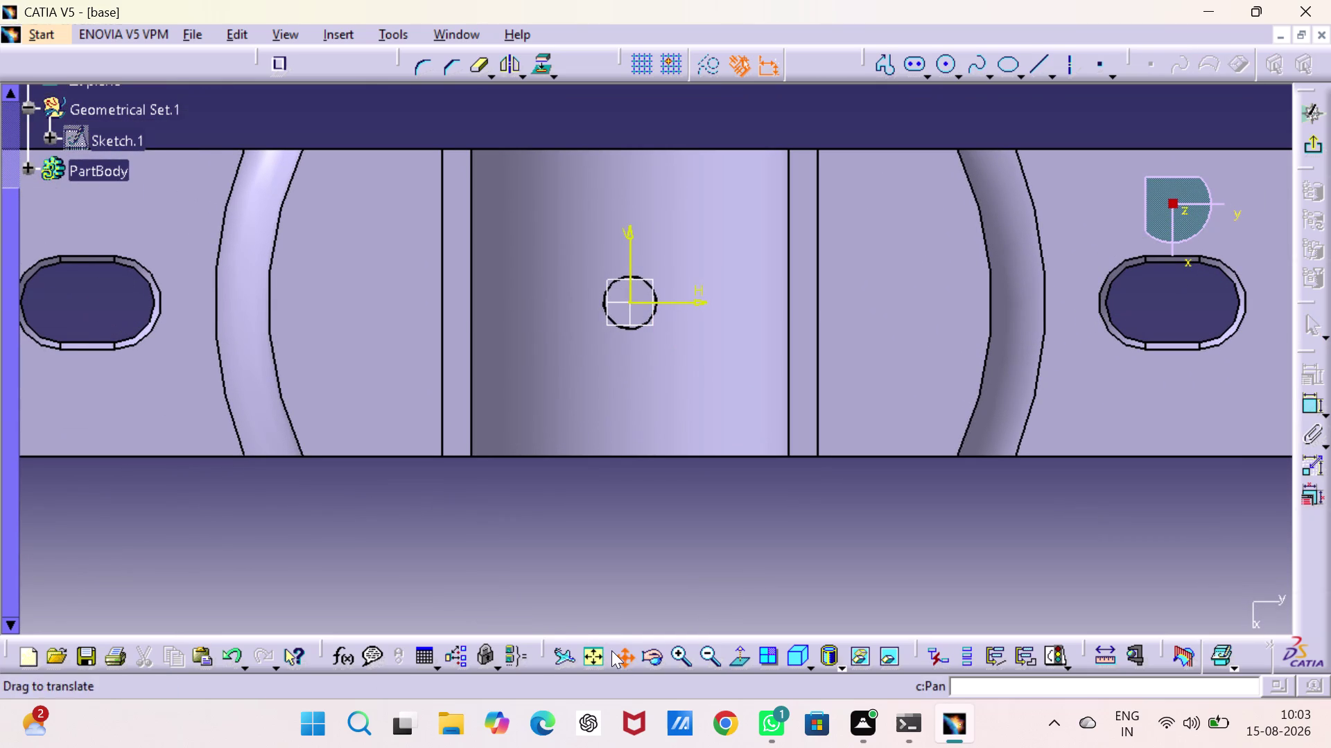
click(624, 655)
click(599, 652)
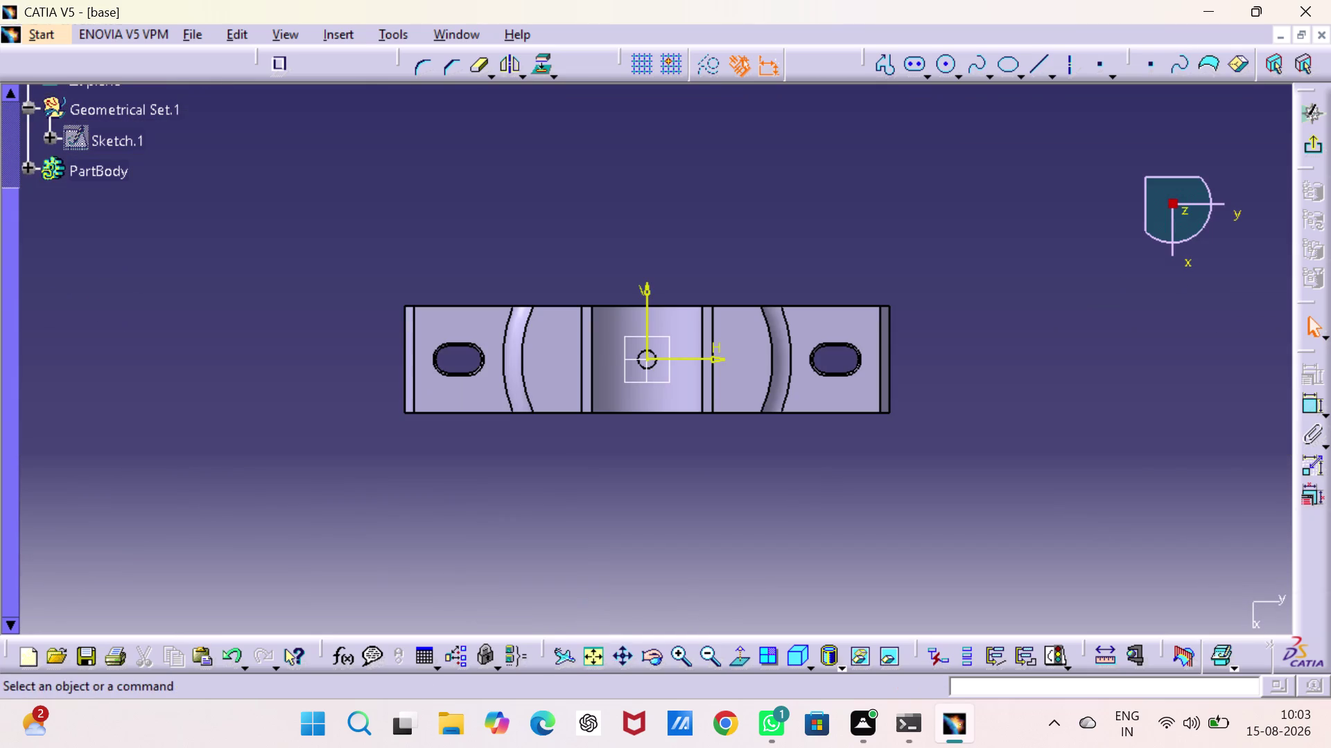
click(609, 530)
triple_click(679, 659)
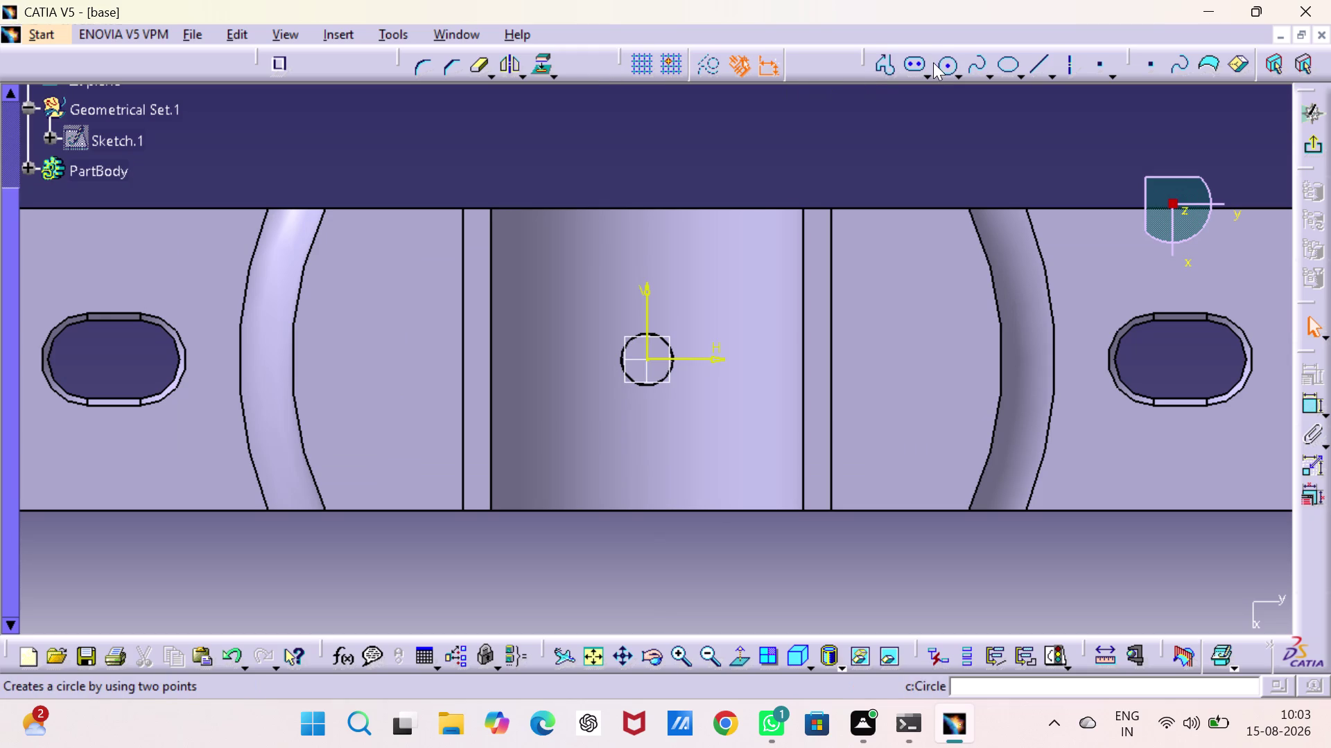
Draw two circles, one on each side of the bore.
click(948, 69)
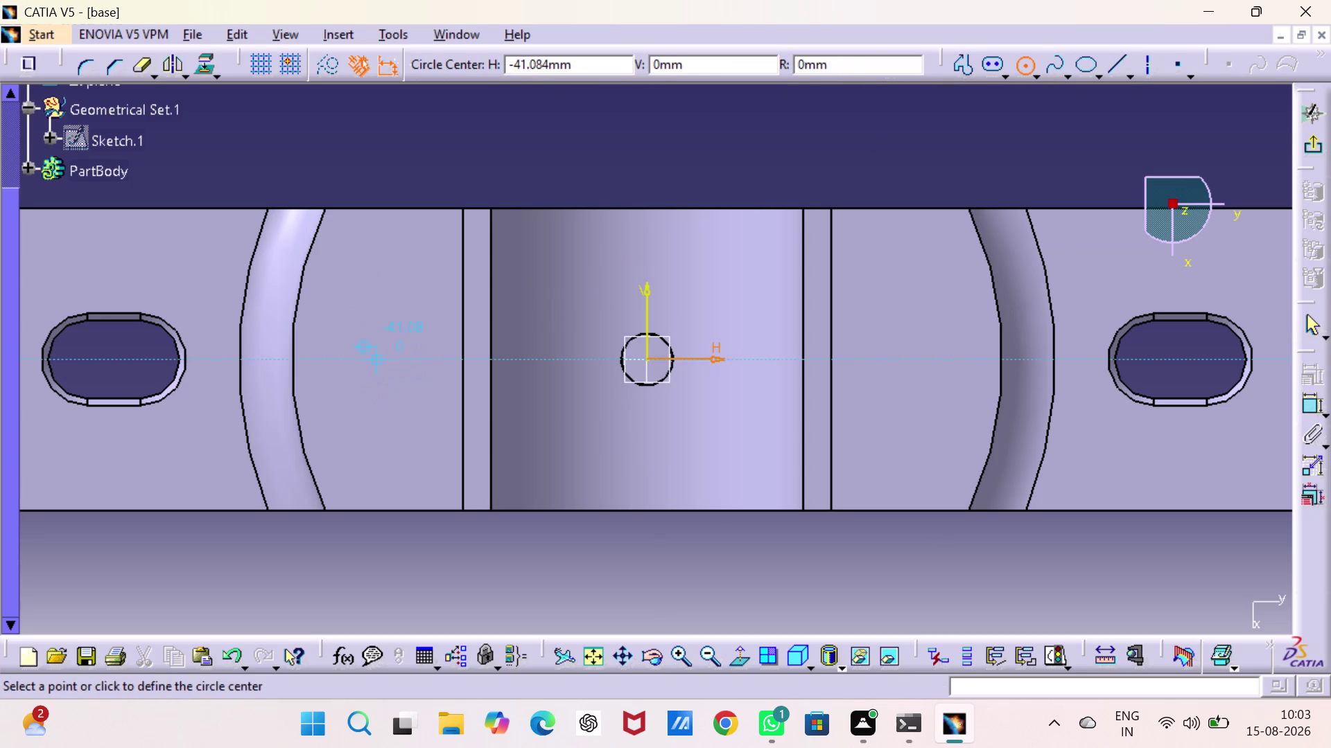
click(376, 359)
click(400, 392)
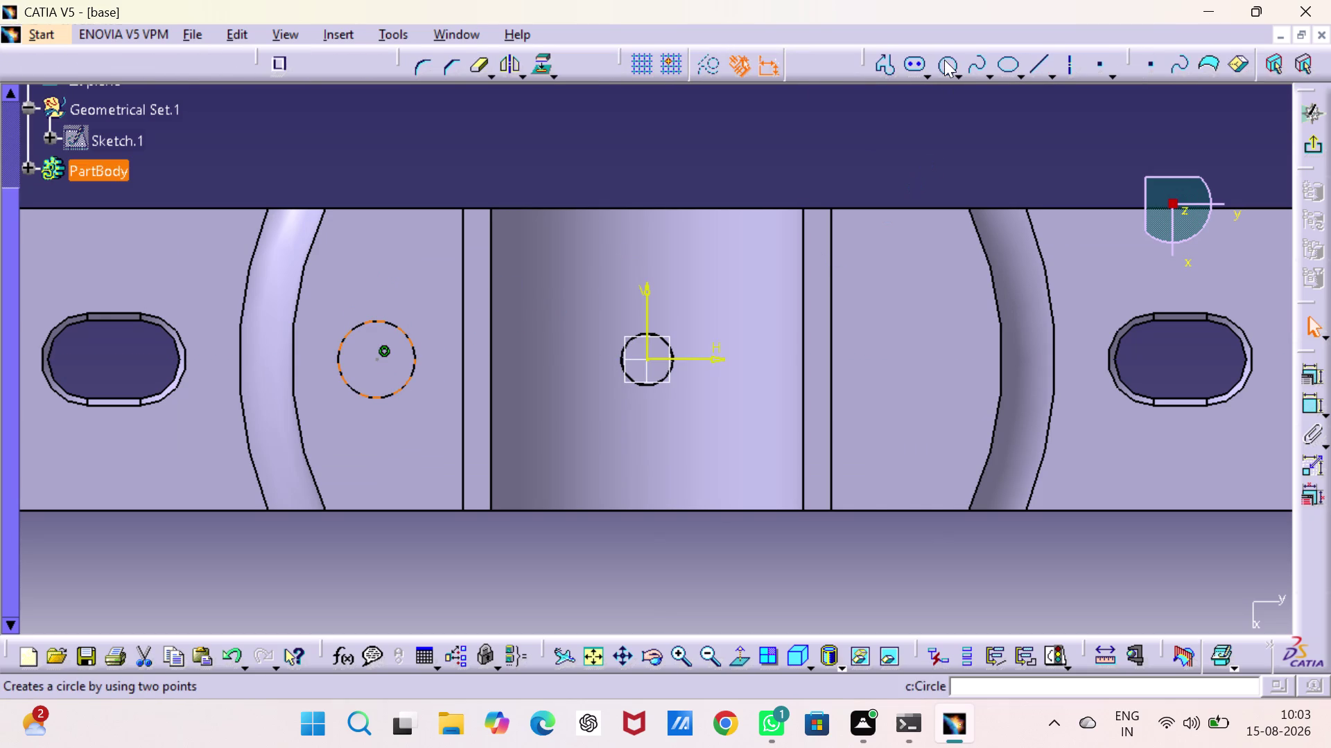
click(944, 59)
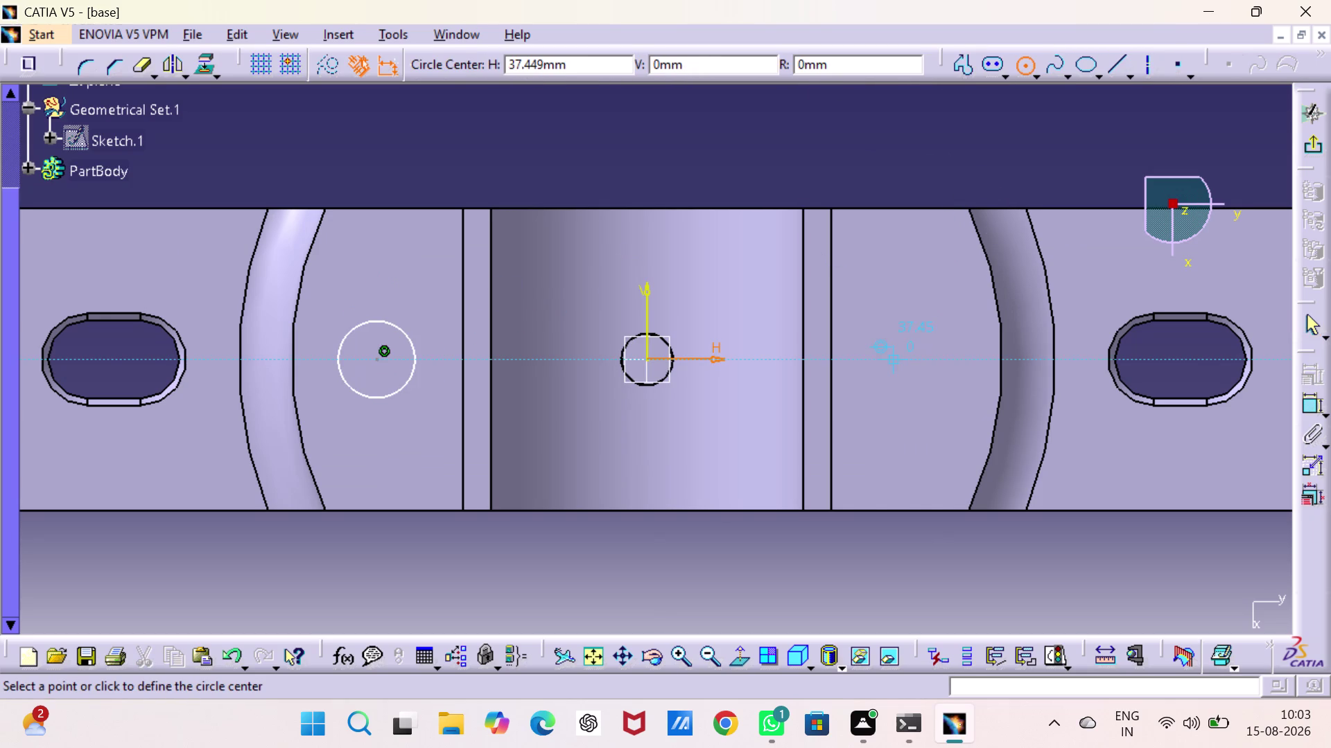
click(899, 363)
click(918, 420)
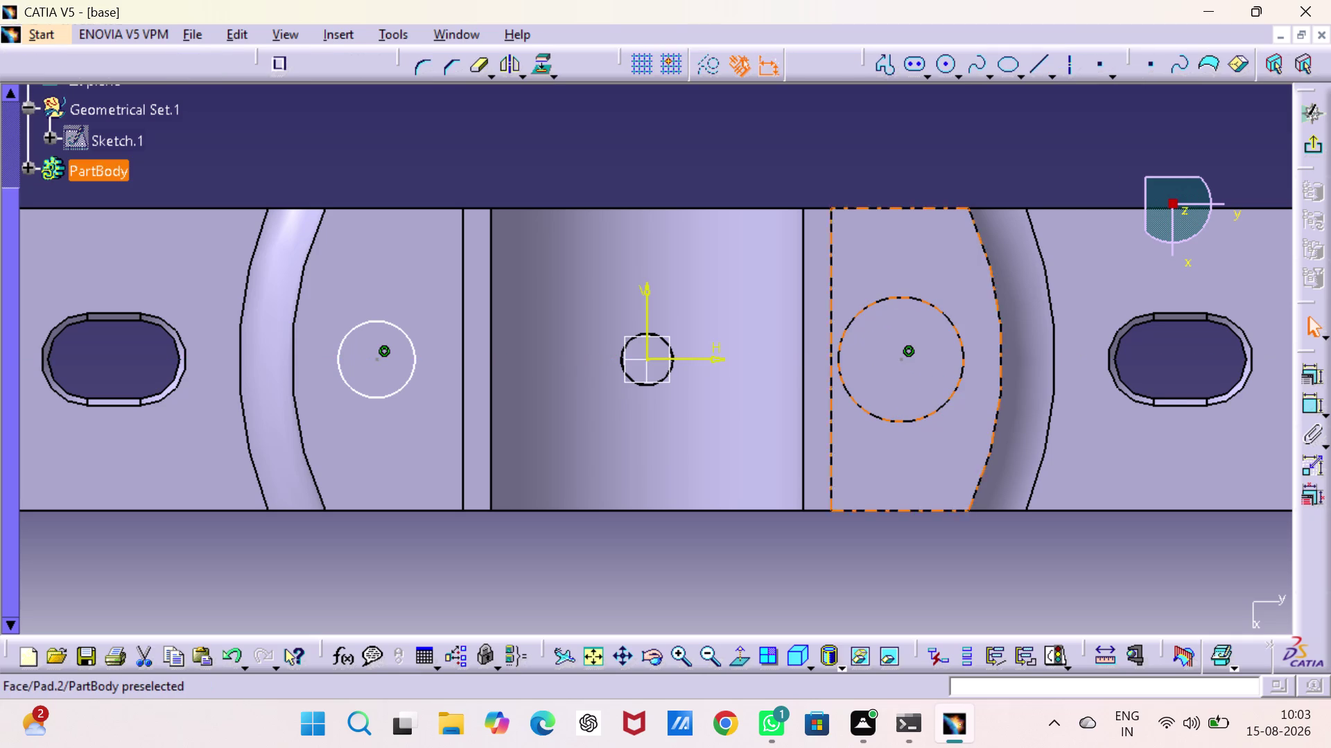
Dimension both circles with radius constraints set to 12.
double_click(1310, 405)
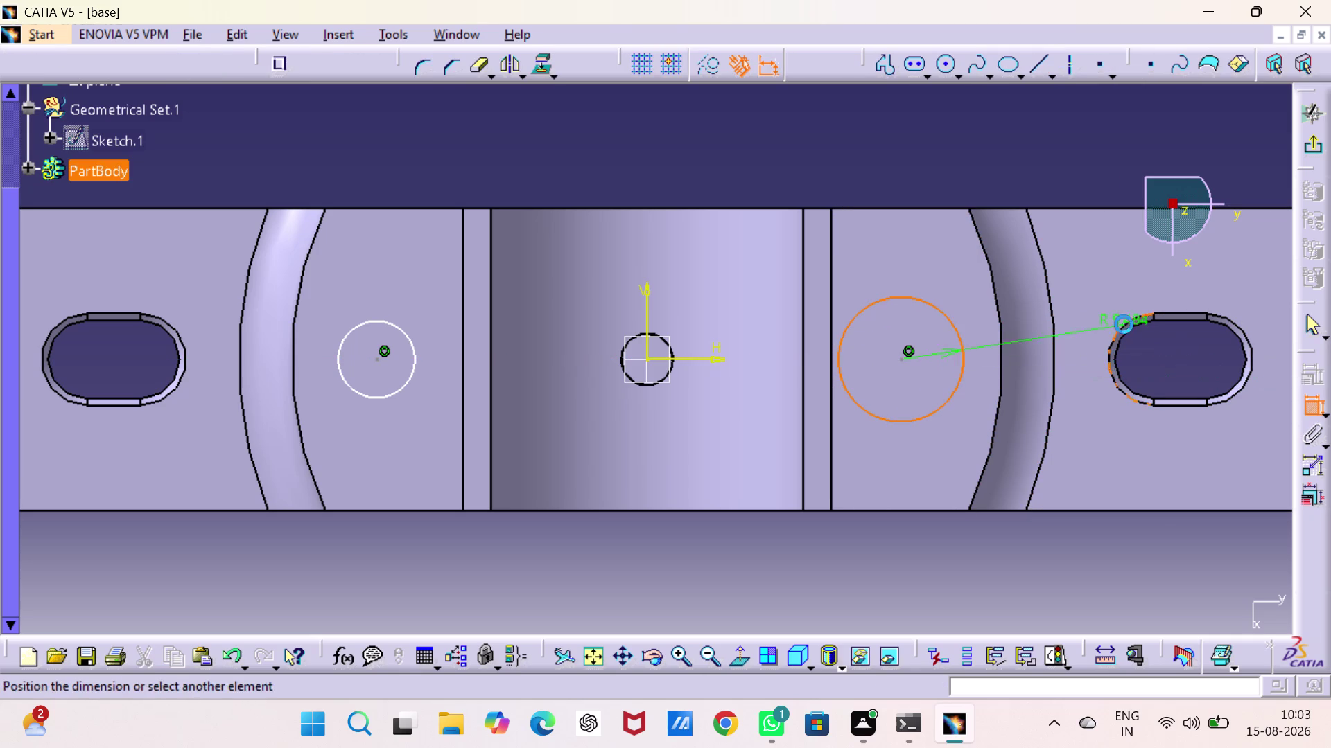
click(895, 145)
double_click(895, 141)
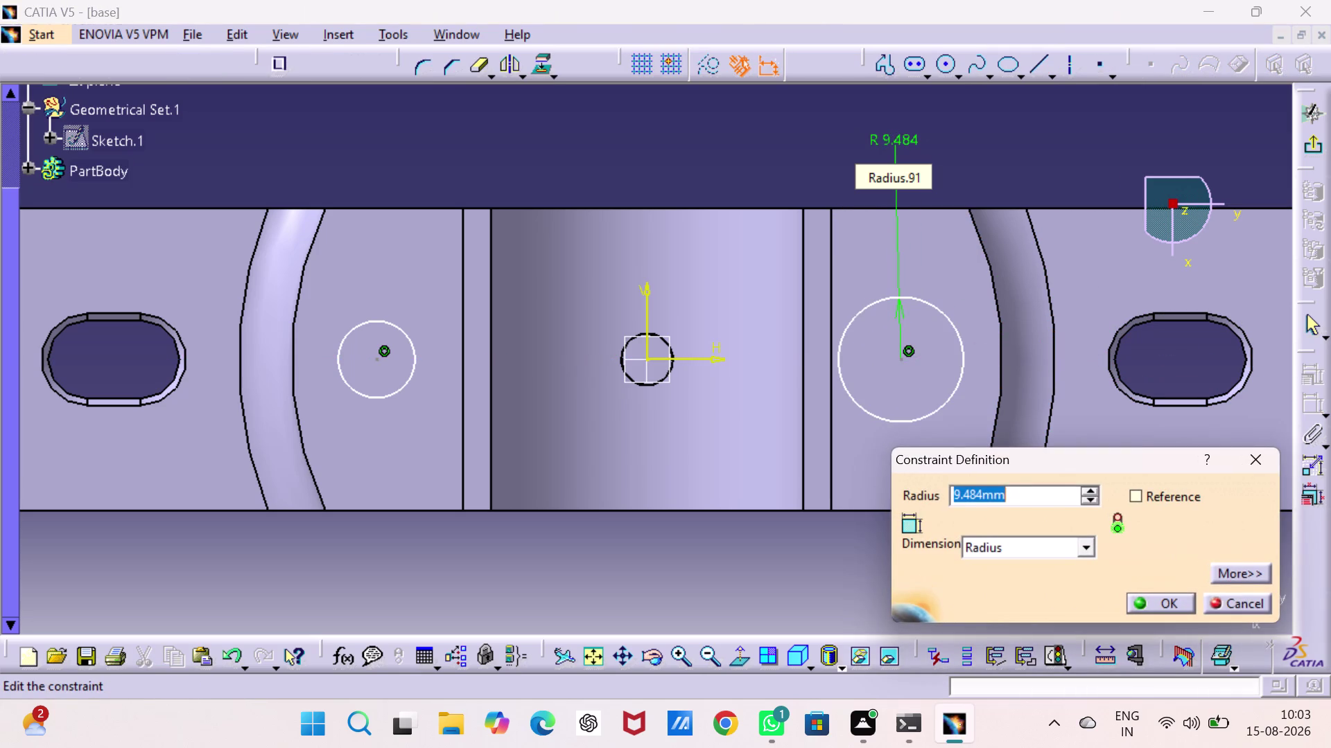
text(12)
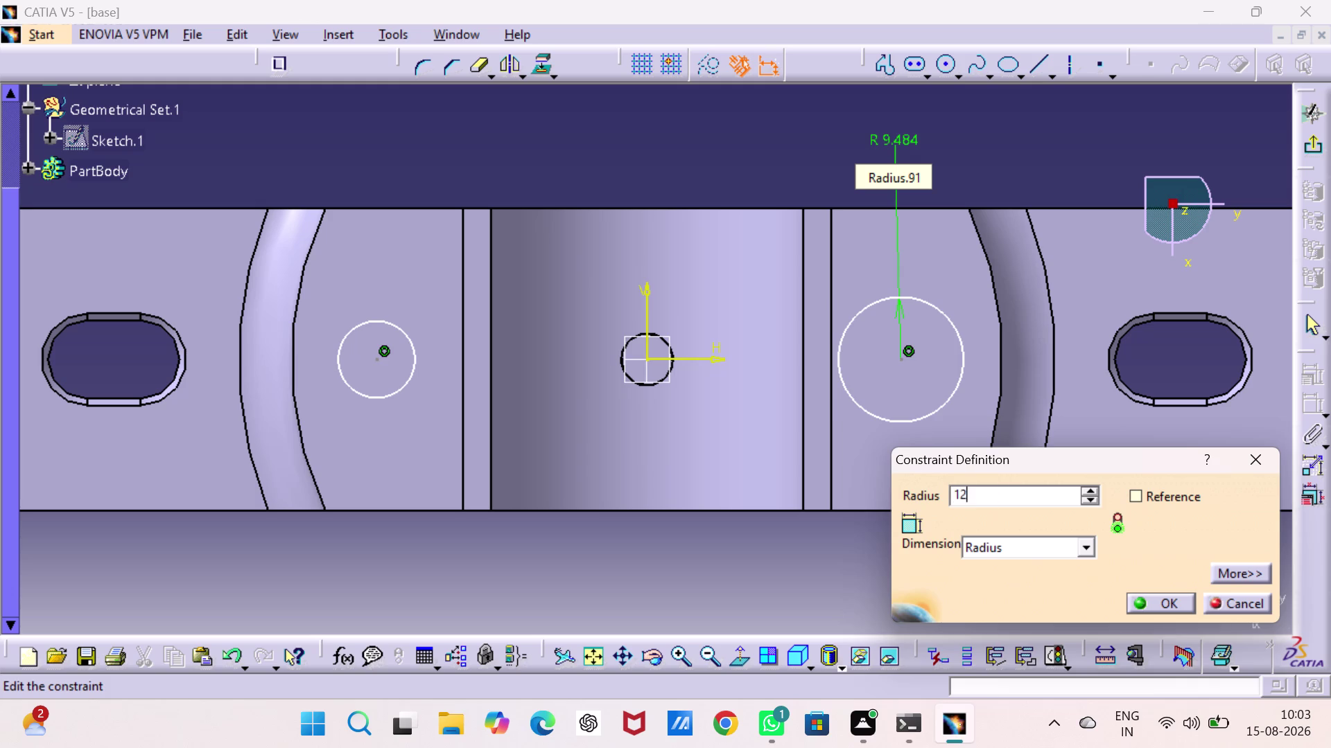
key(Return)
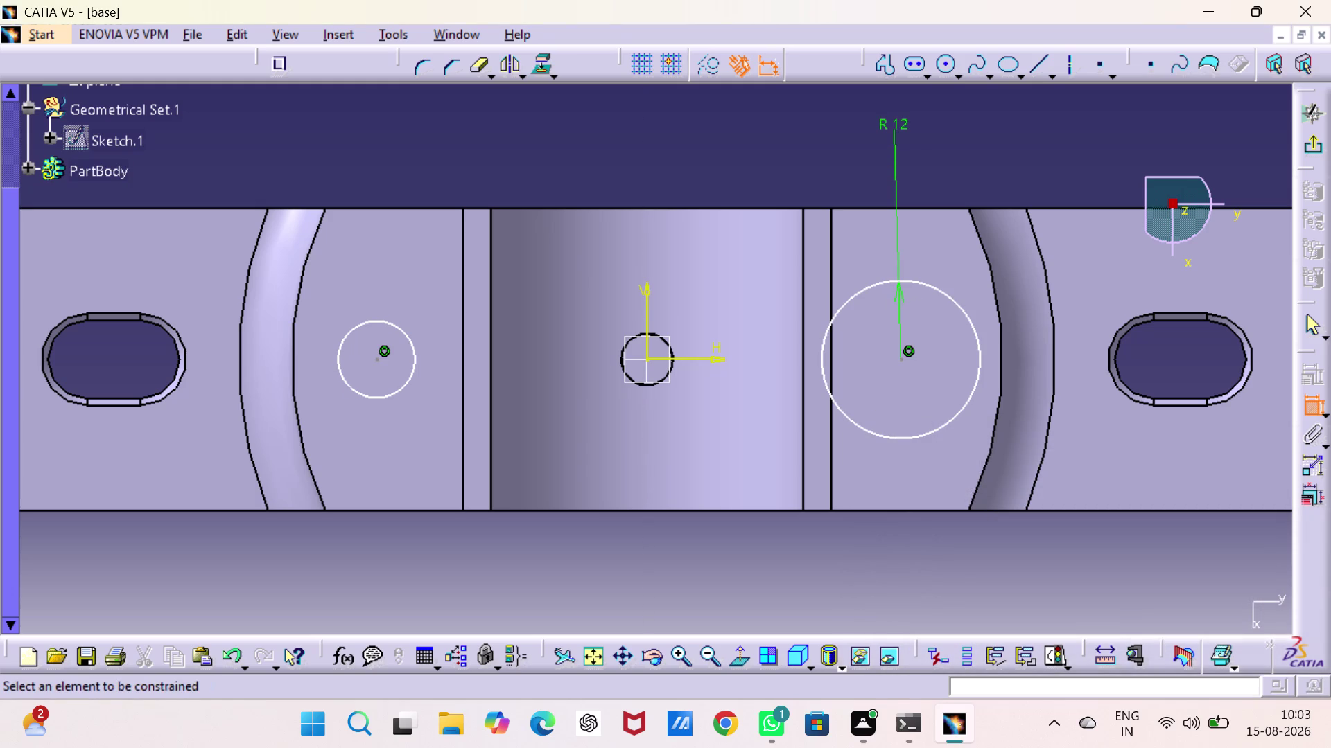
click(373, 320)
click(337, 158)
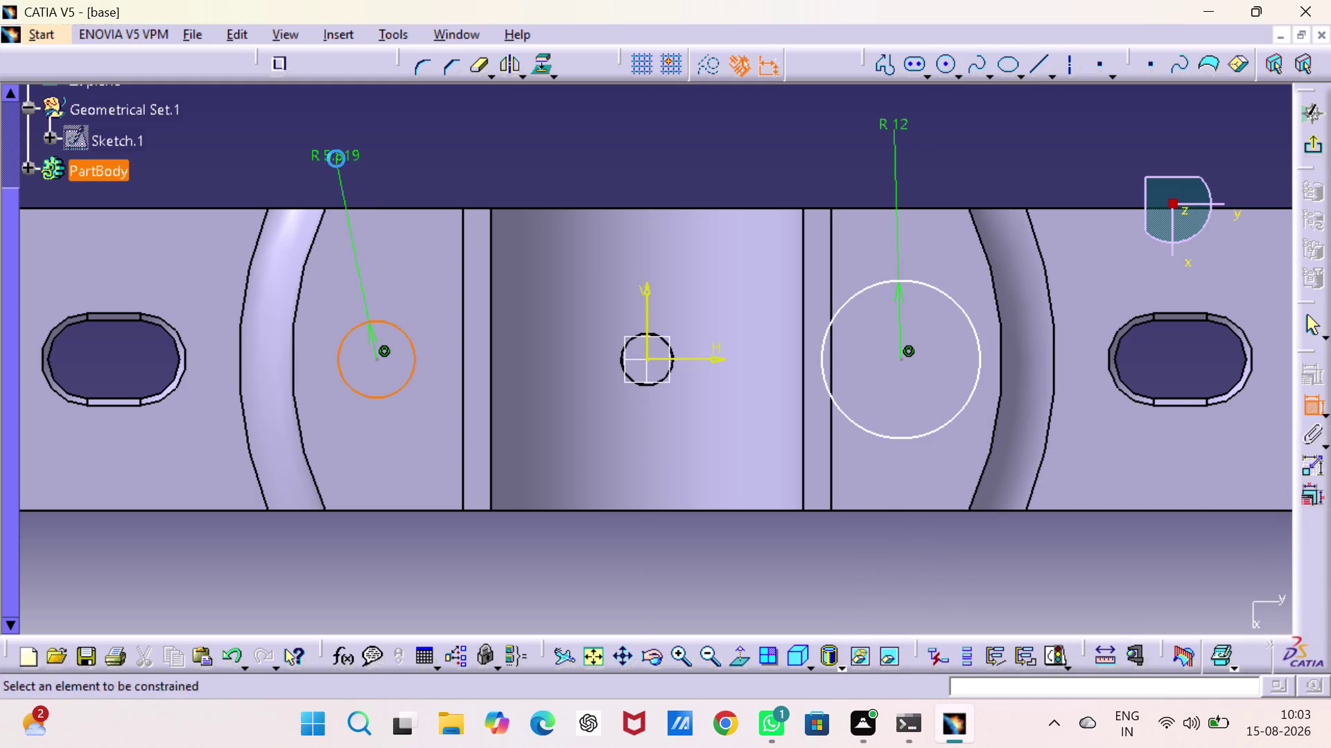
double_click(336, 150)
text(12)
key(Return)
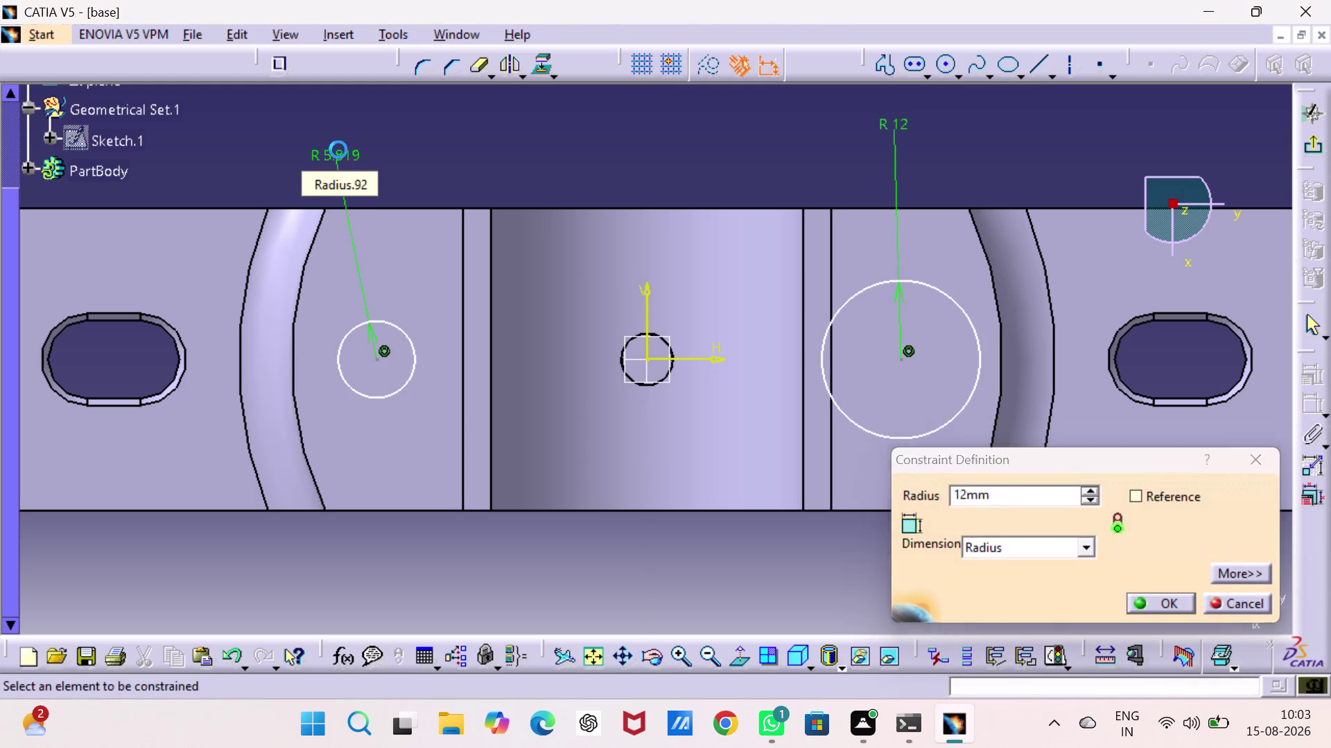
Switch both circle dimensions to diameter display.
right_click(328, 109)
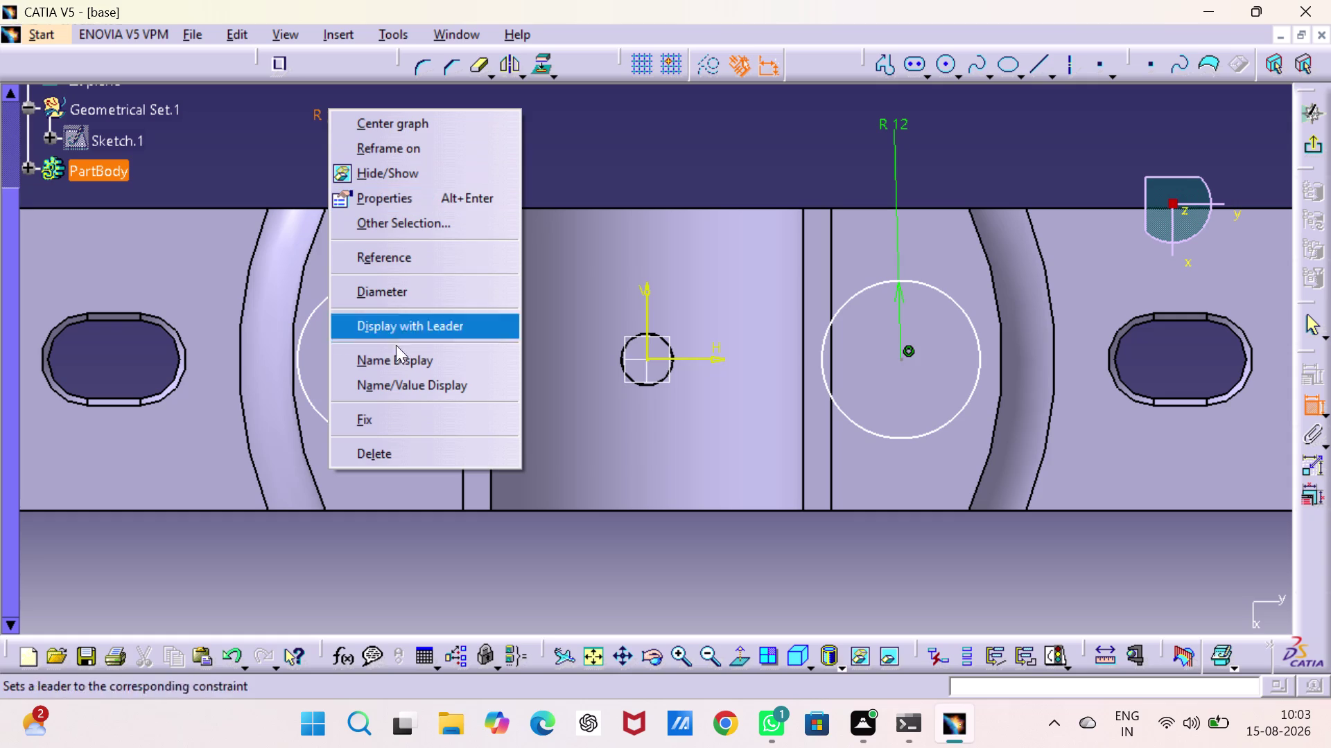
click(398, 287)
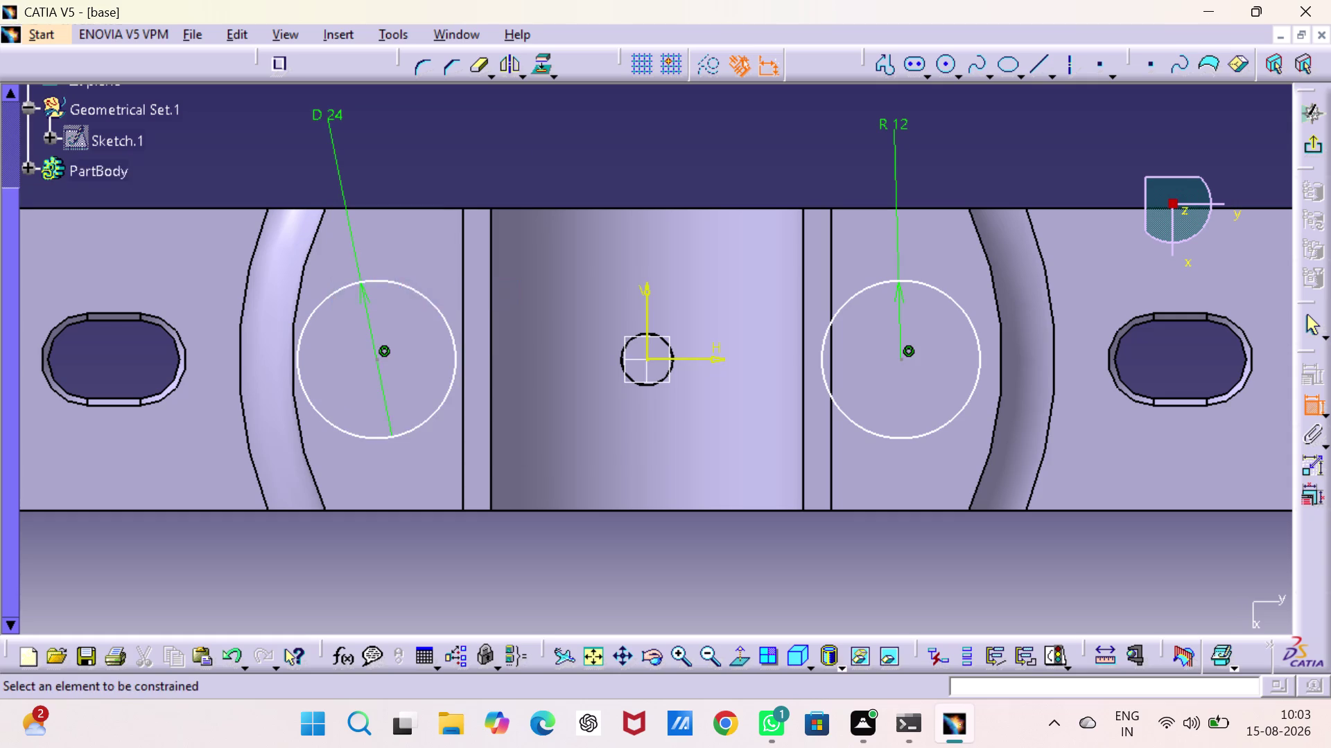
right_click(887, 122)
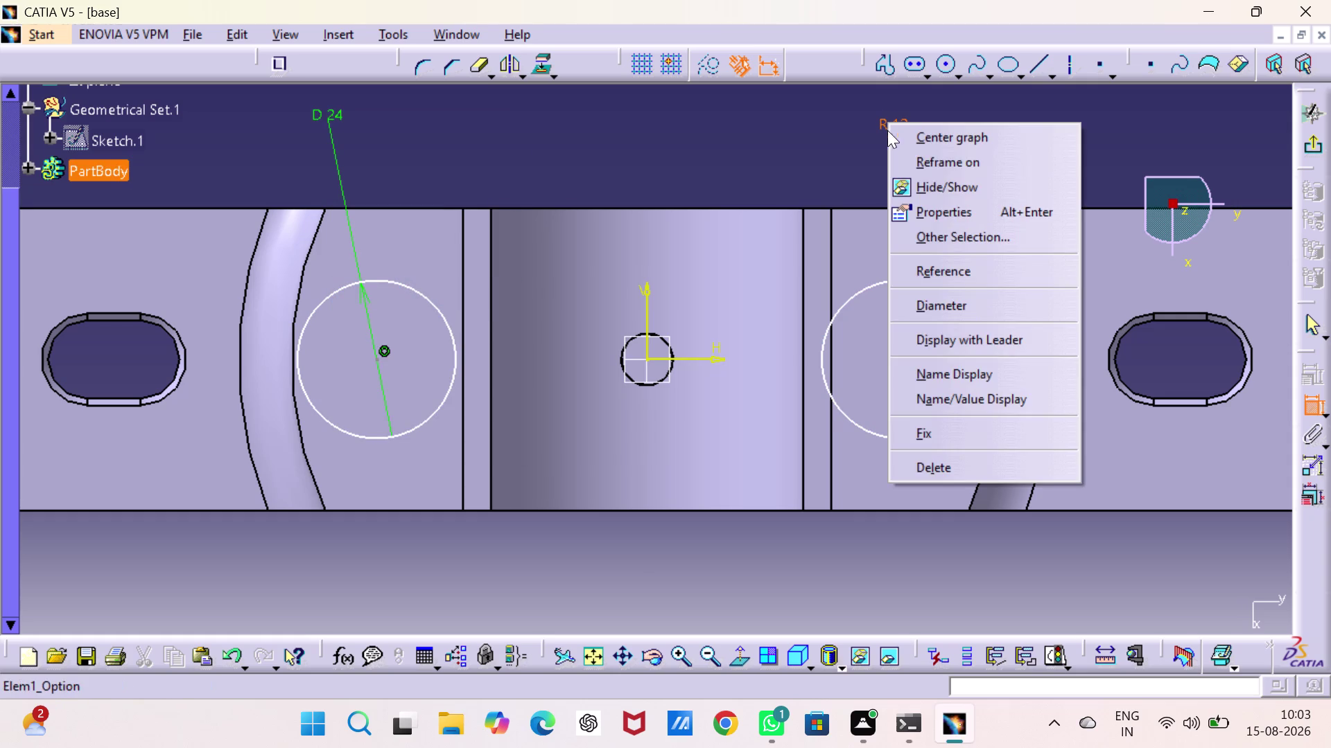
click(932, 308)
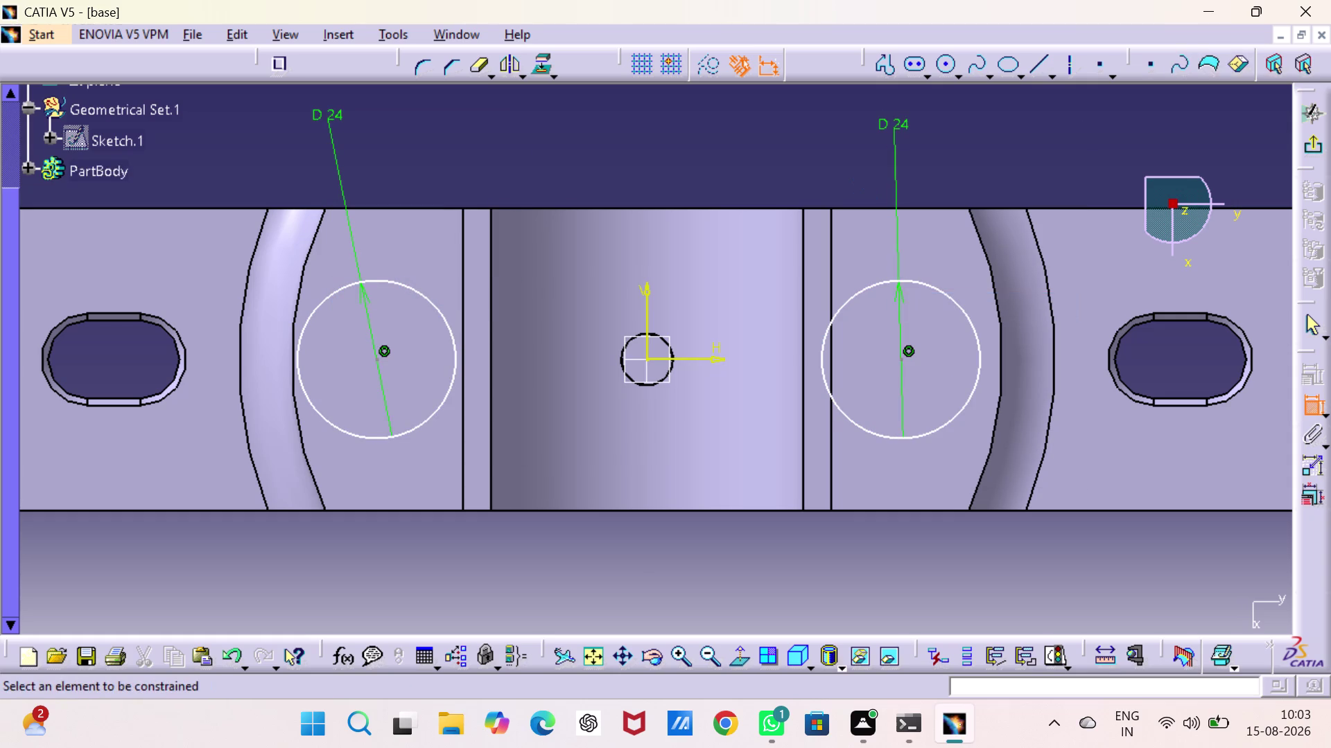
Set both circle diameters to 12 mm.
double_click(895, 120)
text(12)
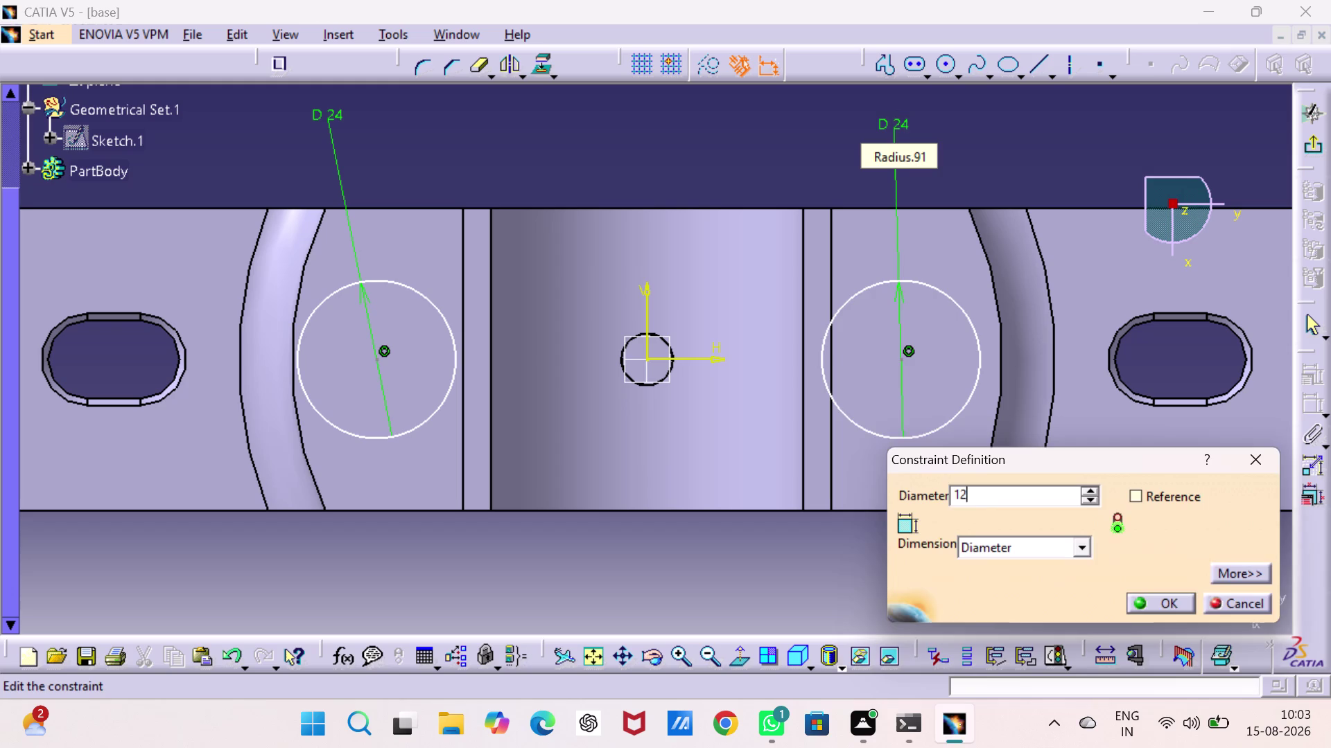
key(Return)
double_click(332, 107)
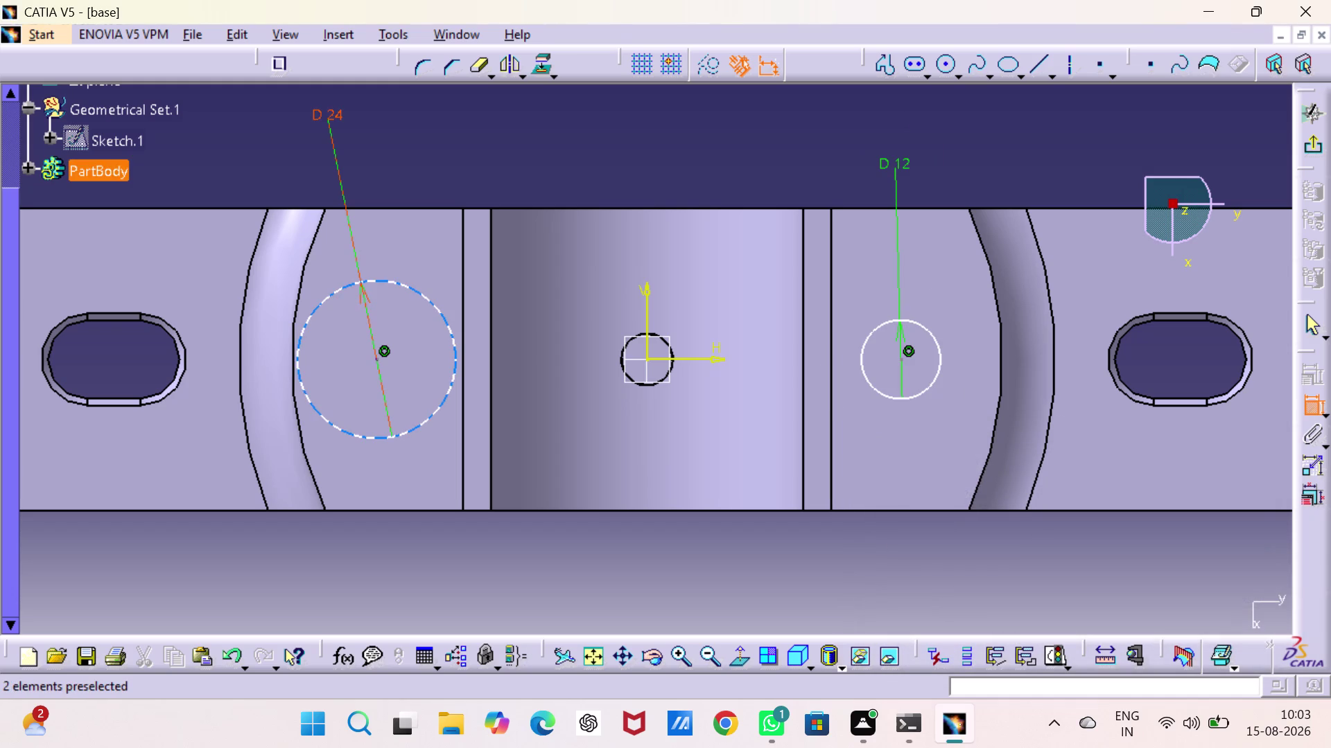
text(12)
key(Return)
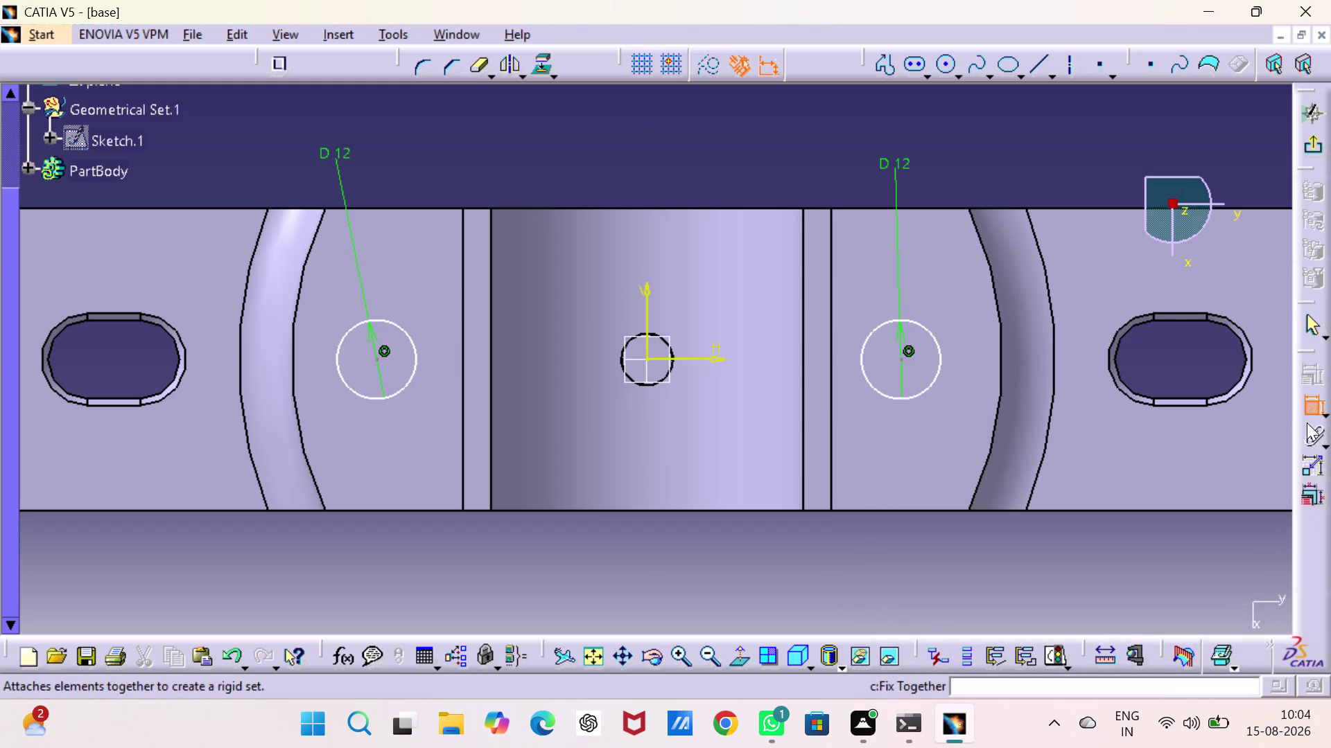
click(377, 357)
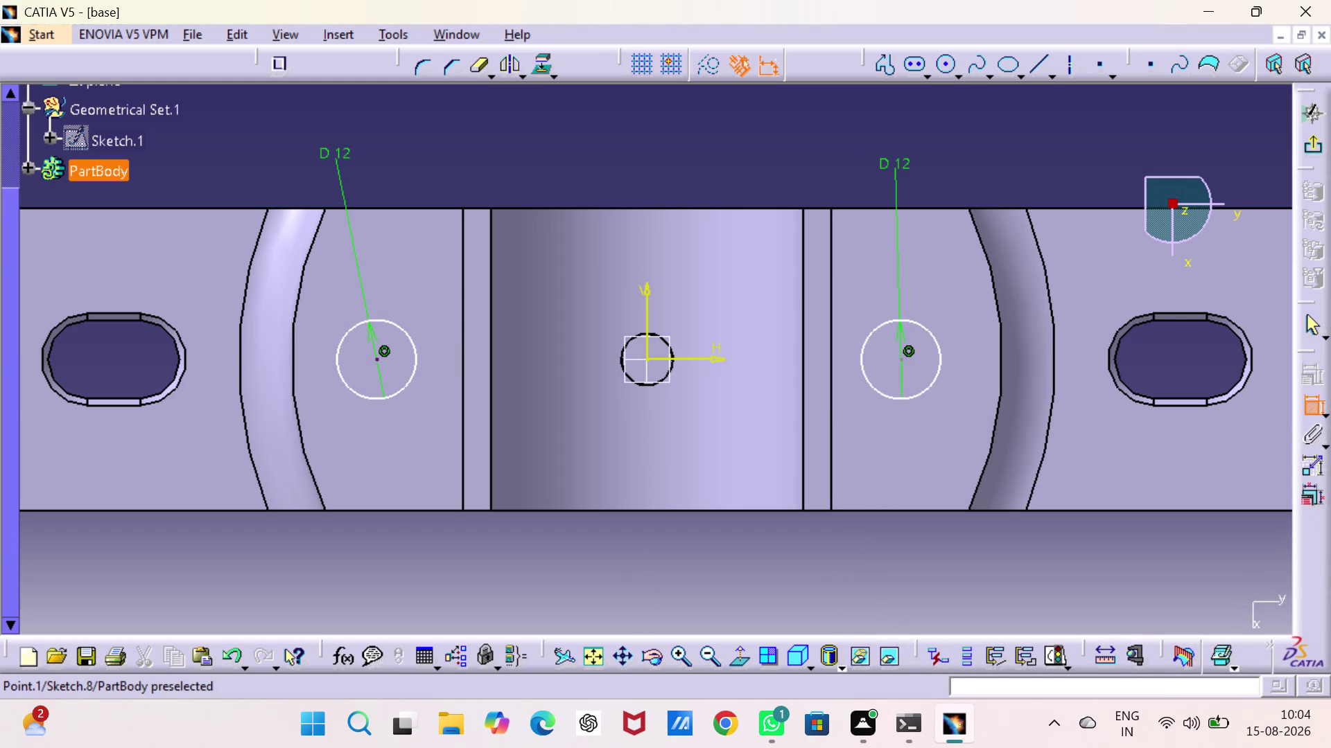
Dimension the left circle centre 39 mm (78/2) from the vertical axis.
click(646, 321)
click(506, 558)
double_click(506, 555)
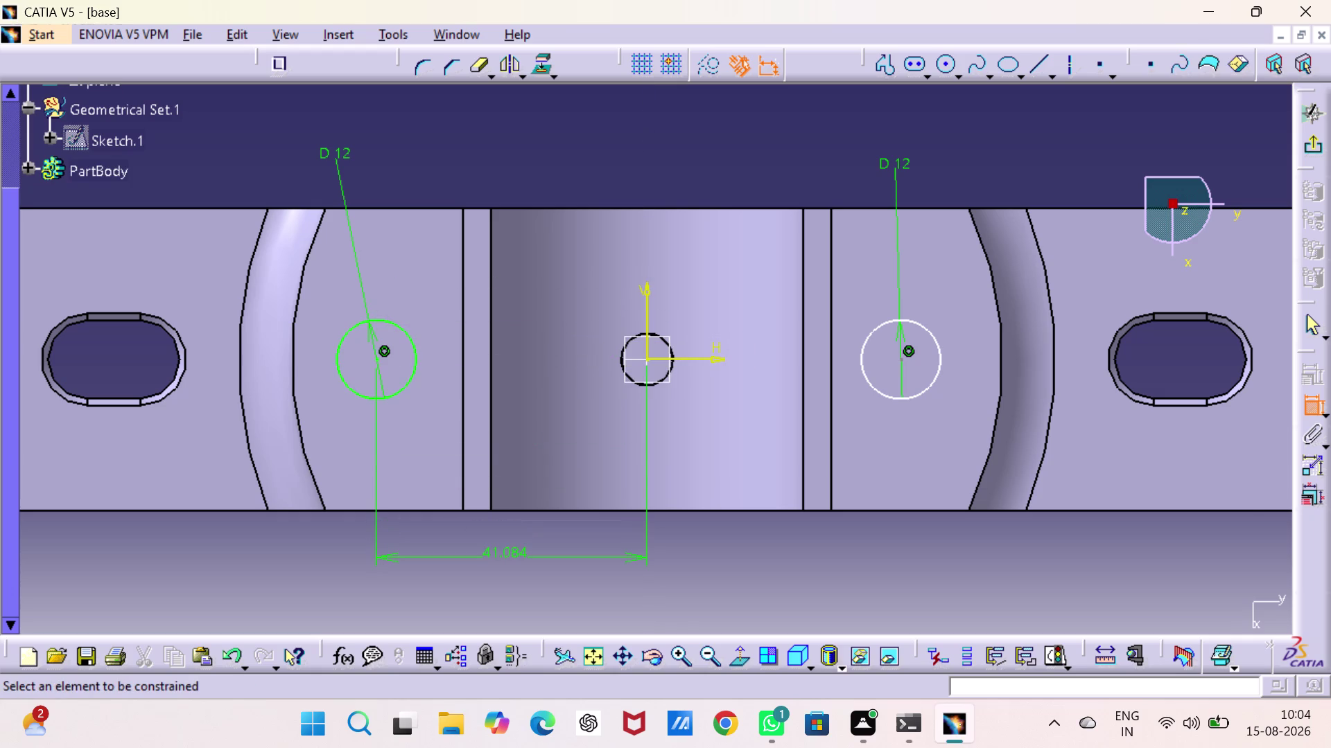
key(7)
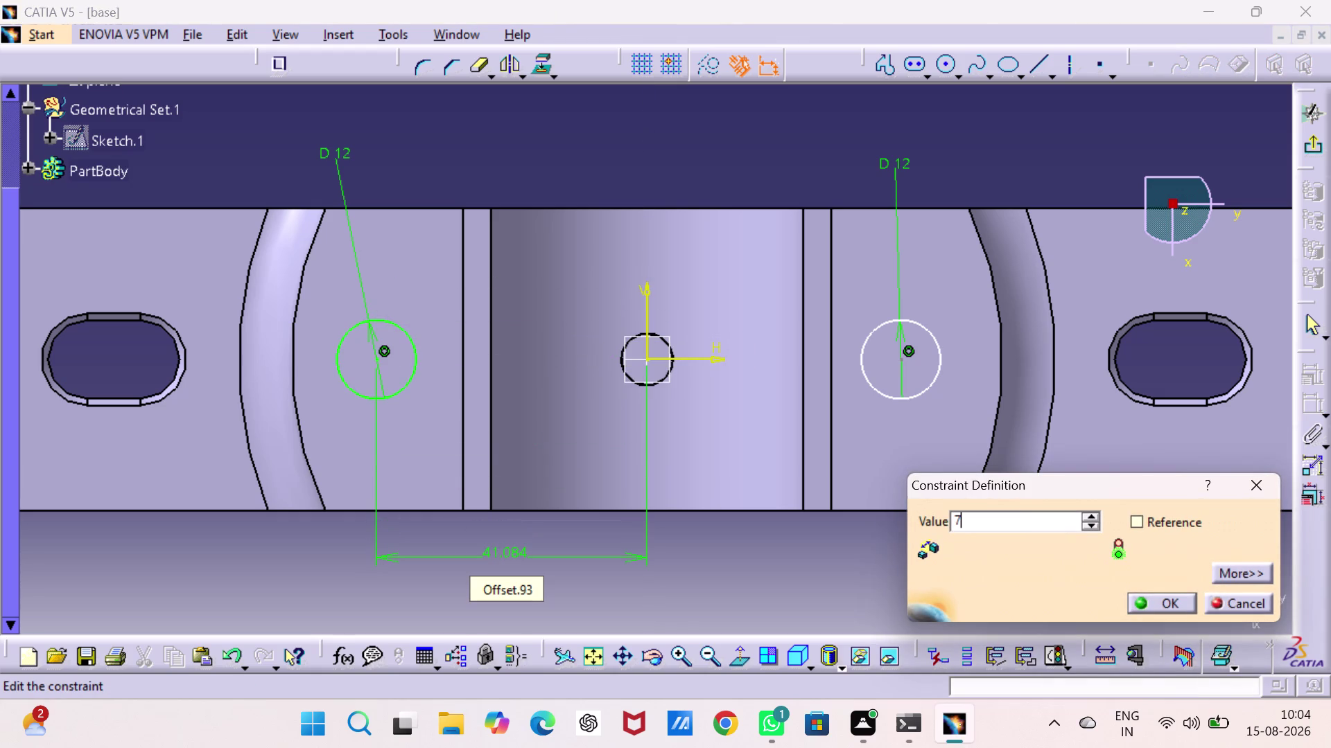
key(8)
text(/)
text(2)
key(Return)
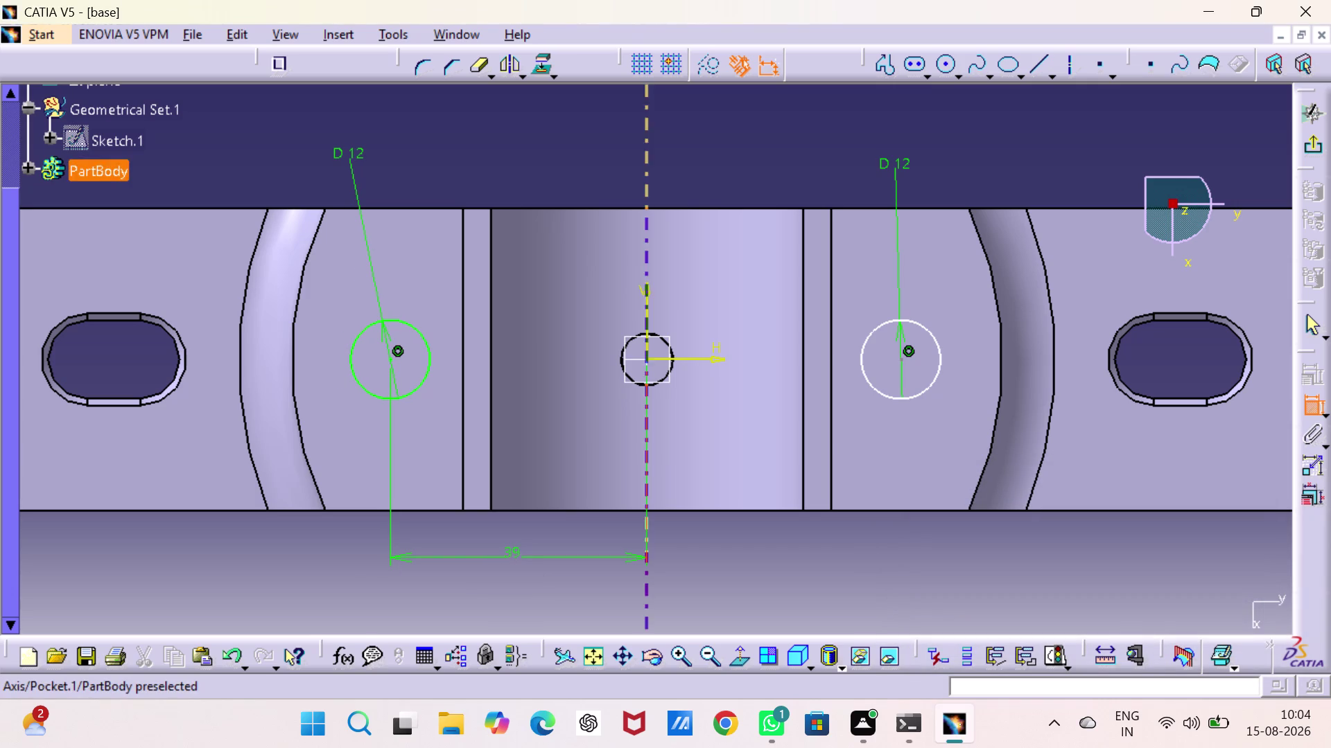
Dimension the right circle centre 39 mm from the vertical axis and exit the sketch.
click(648, 315)
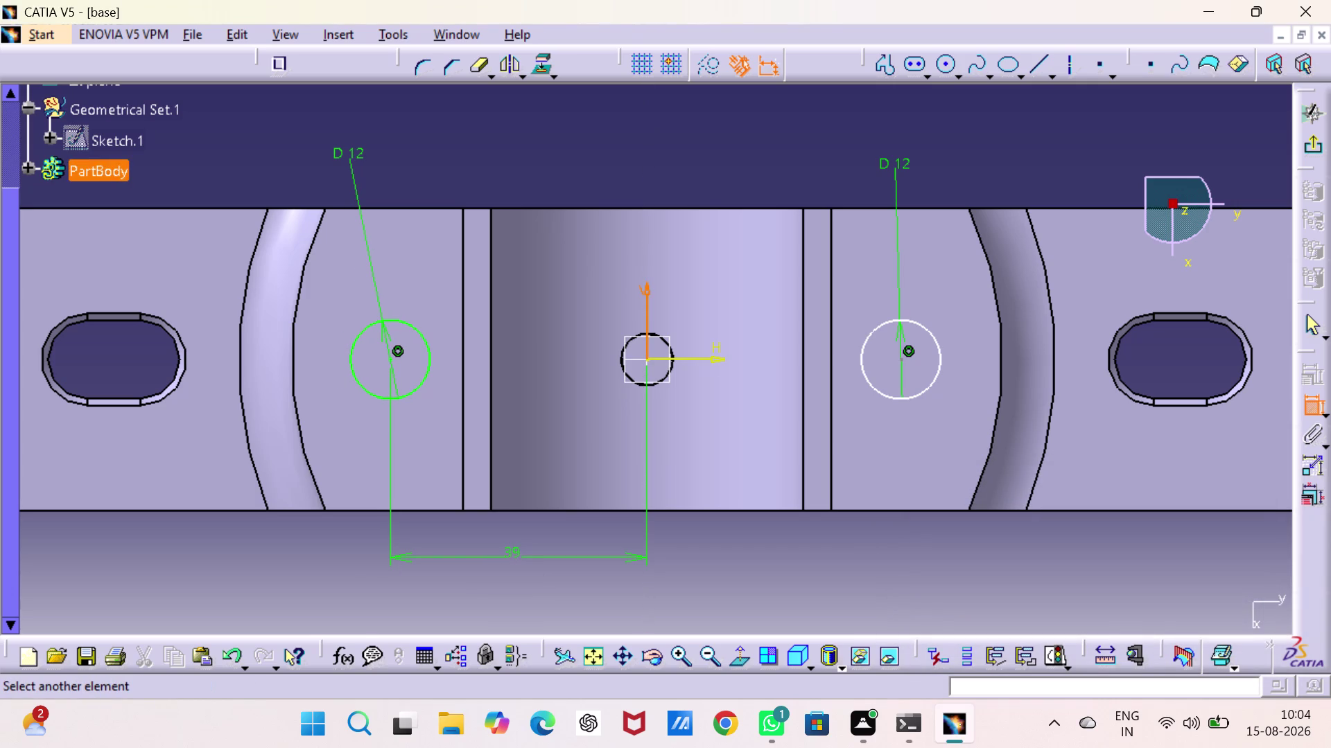
click(902, 356)
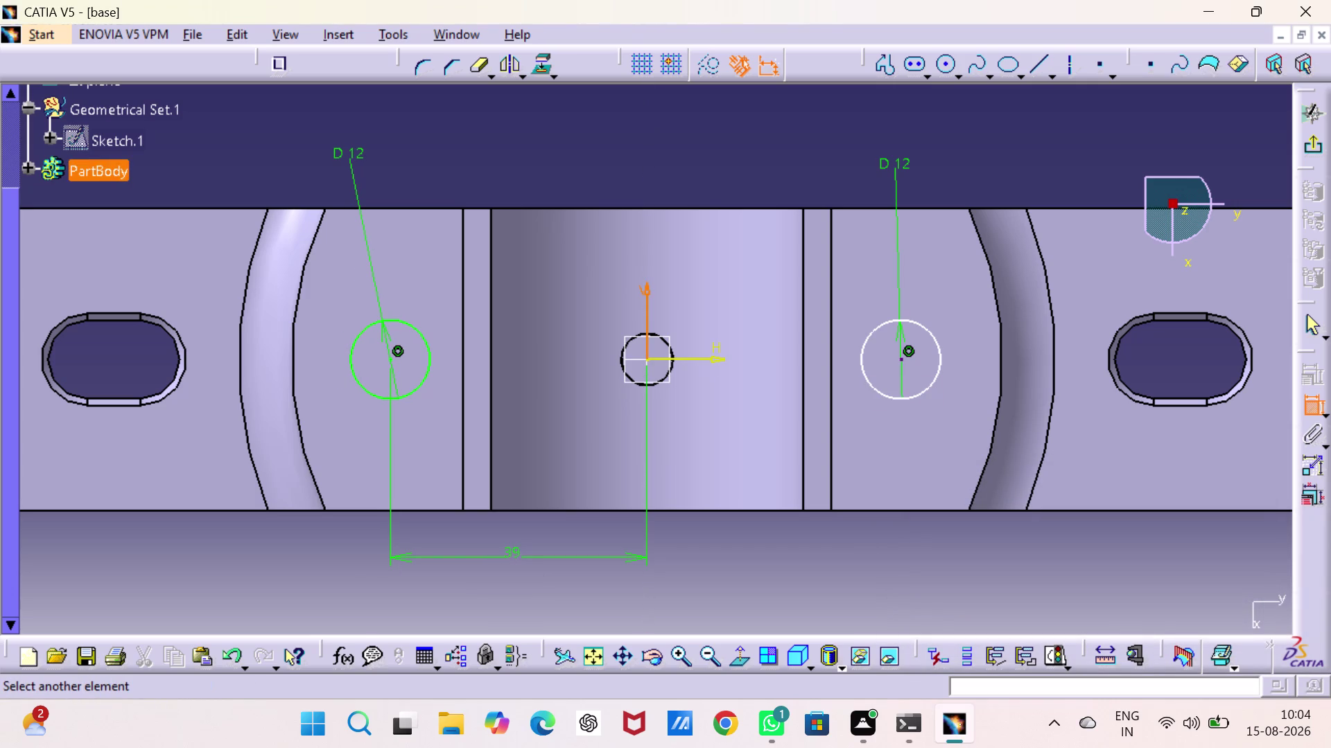
click(903, 361)
click(783, 545)
double_click(784, 543)
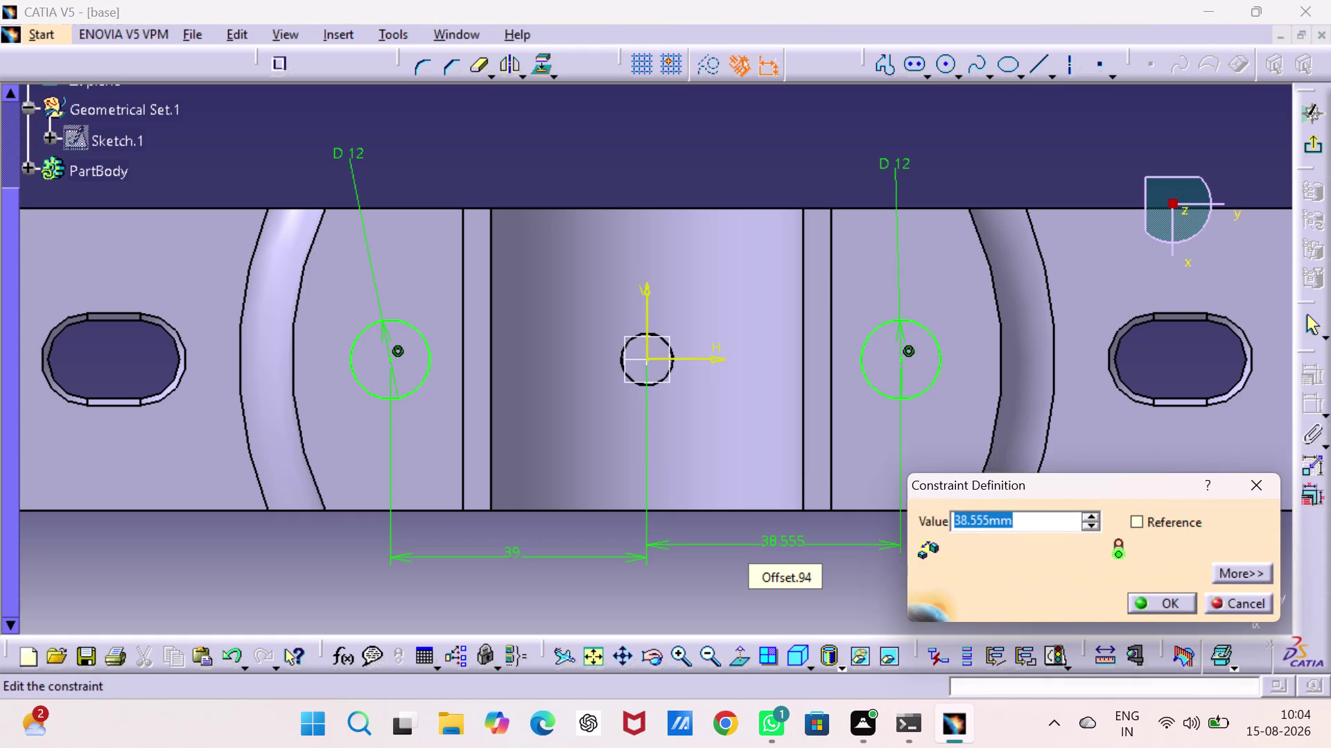
text(3)
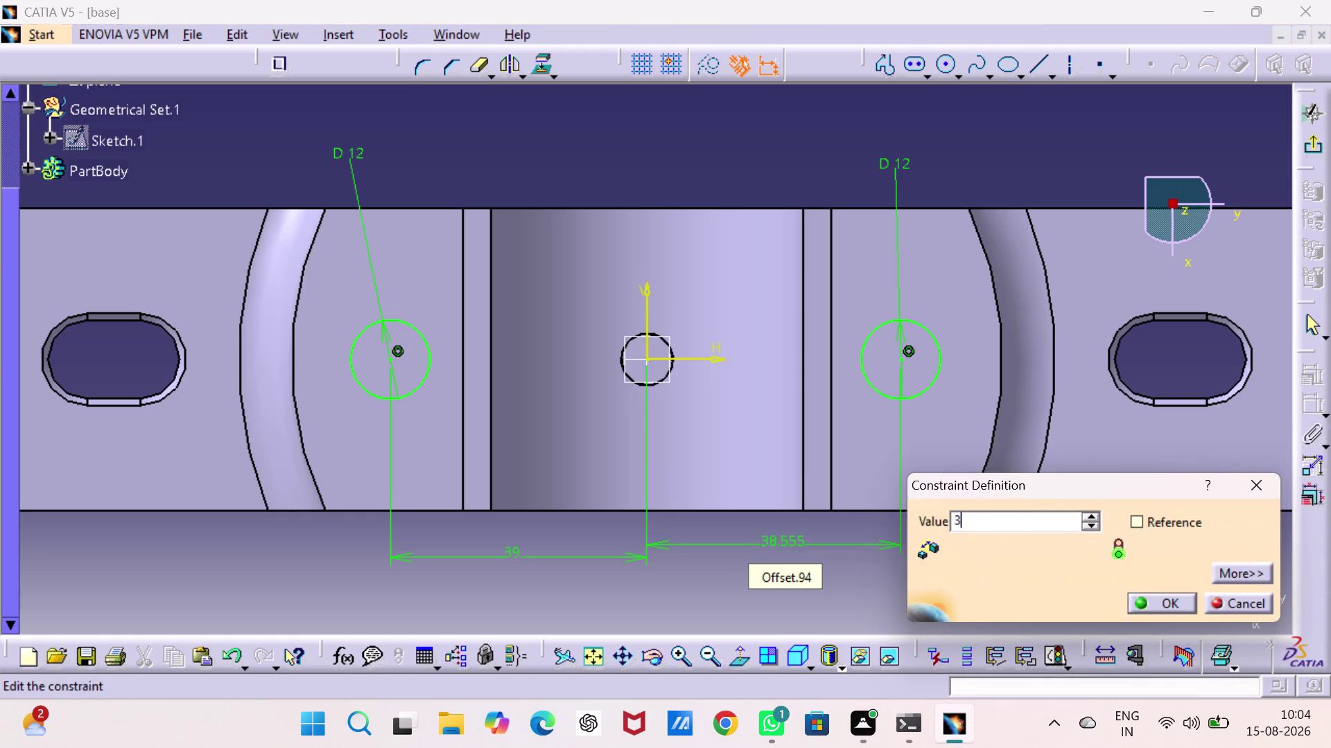
text(9)
key(Return)
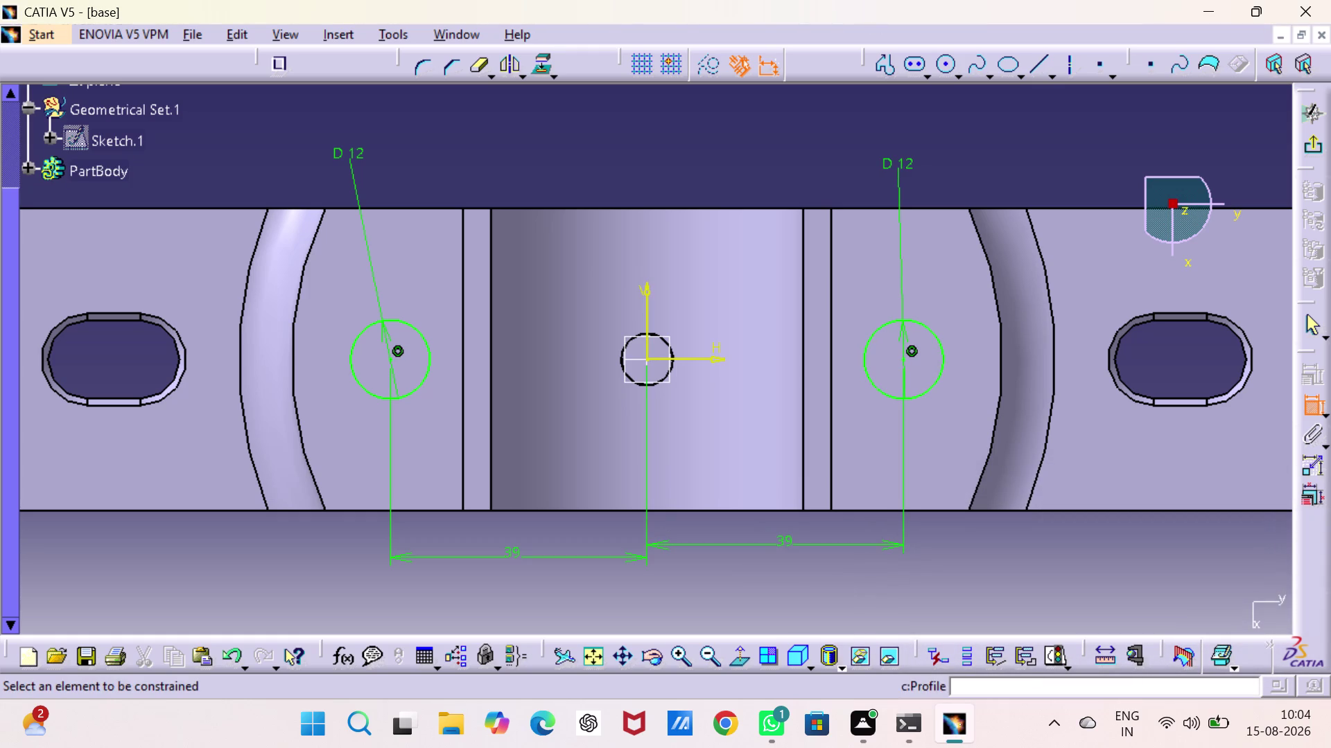
click(1307, 141)
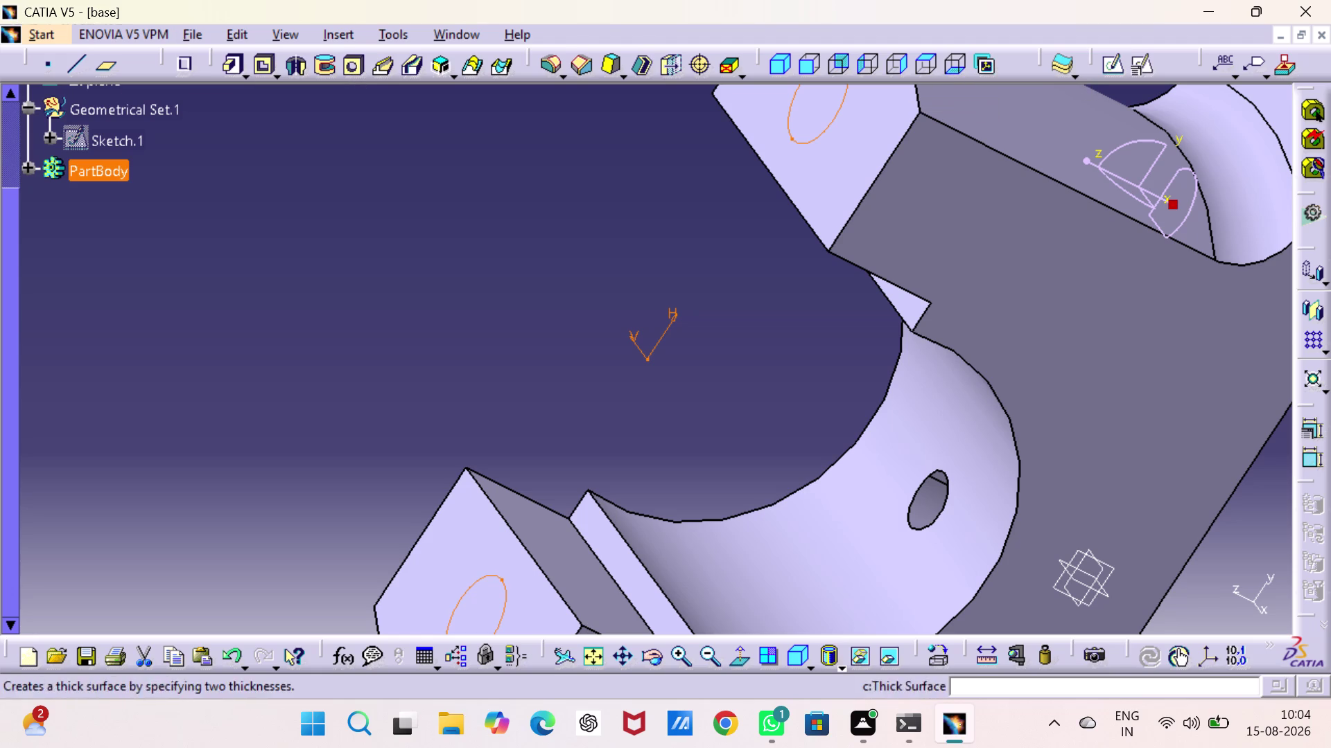
Pocket Sketch.8's two circles Up to last, inspecting the preview before confirming.
click(259, 70)
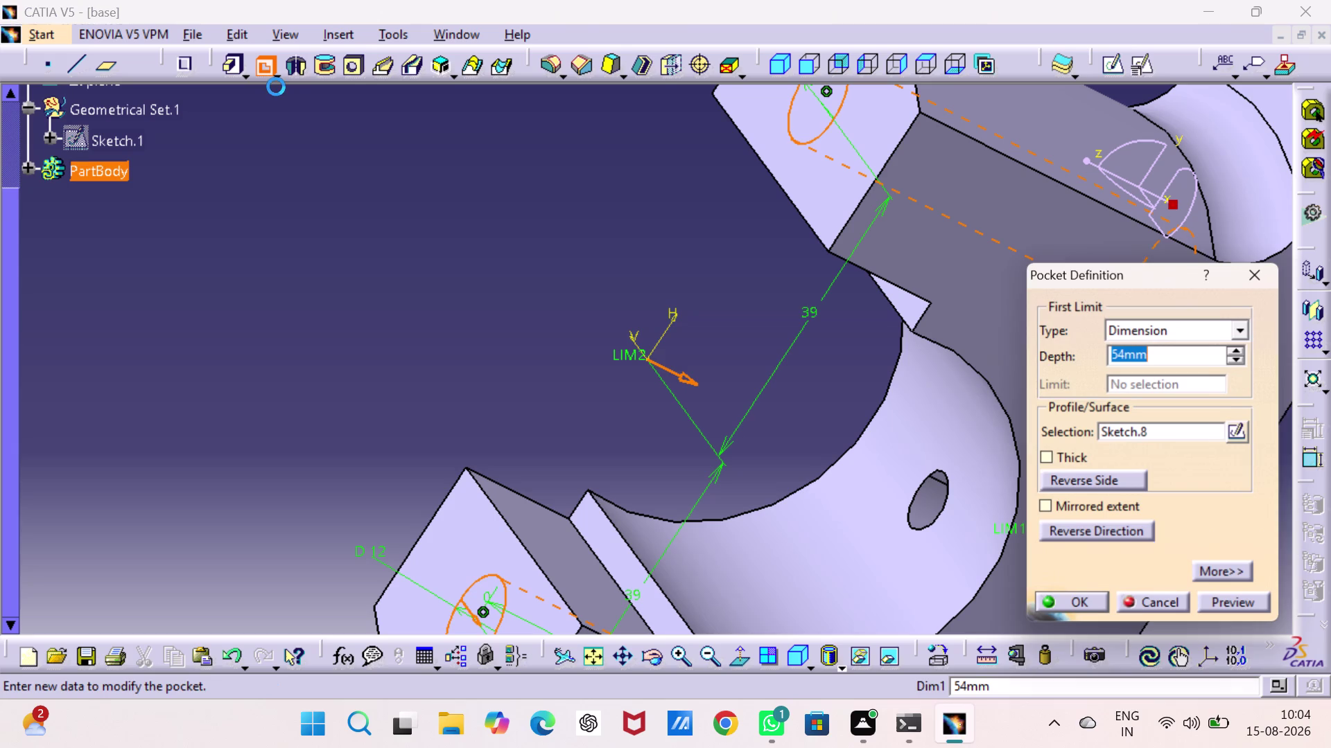
click(1235, 324)
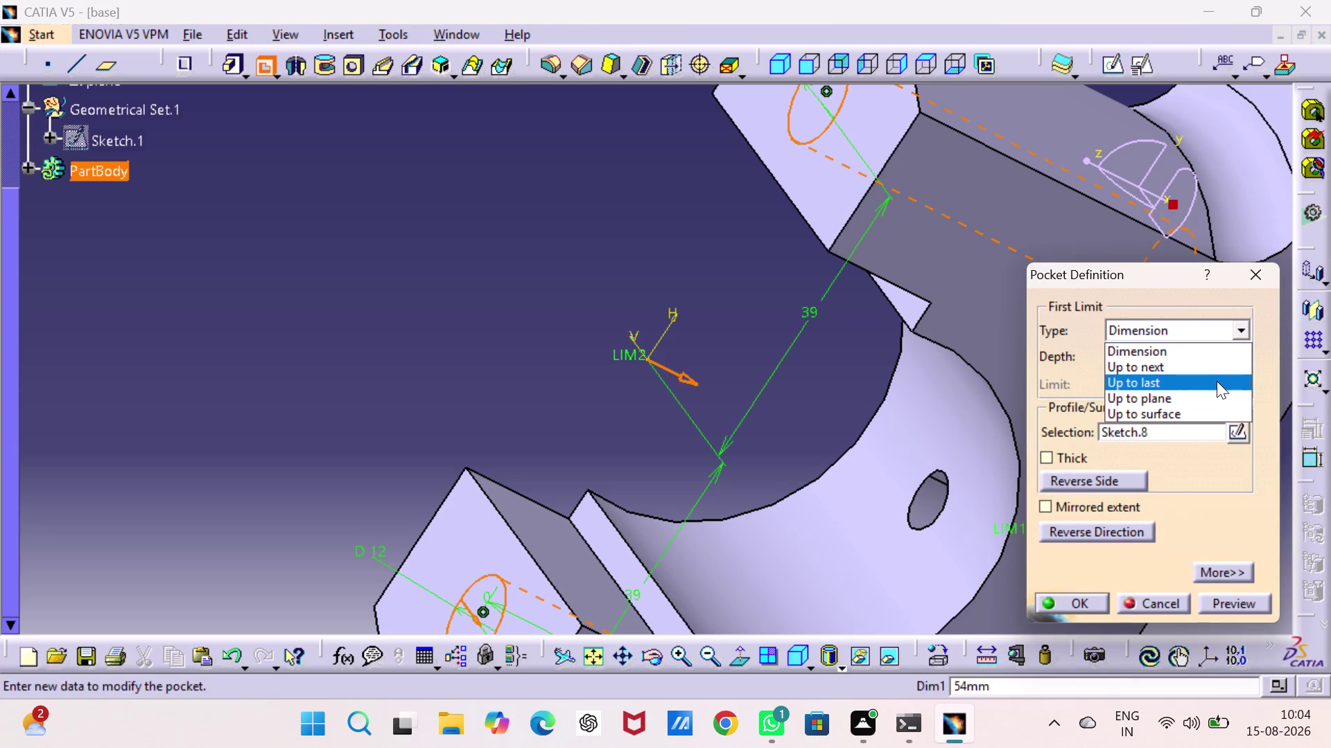
click(1204, 379)
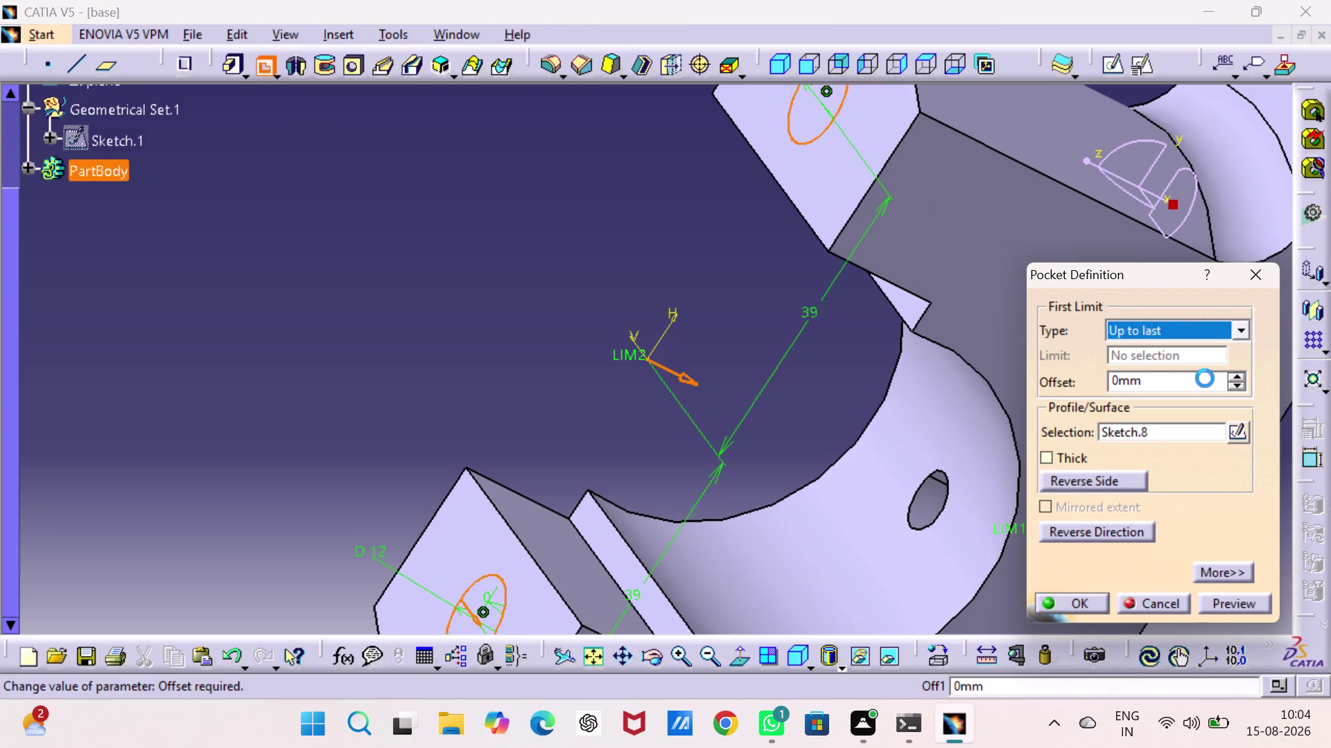
click(1218, 594)
middle_drag(976, 548, 918, 524)
scroll(down, 3)
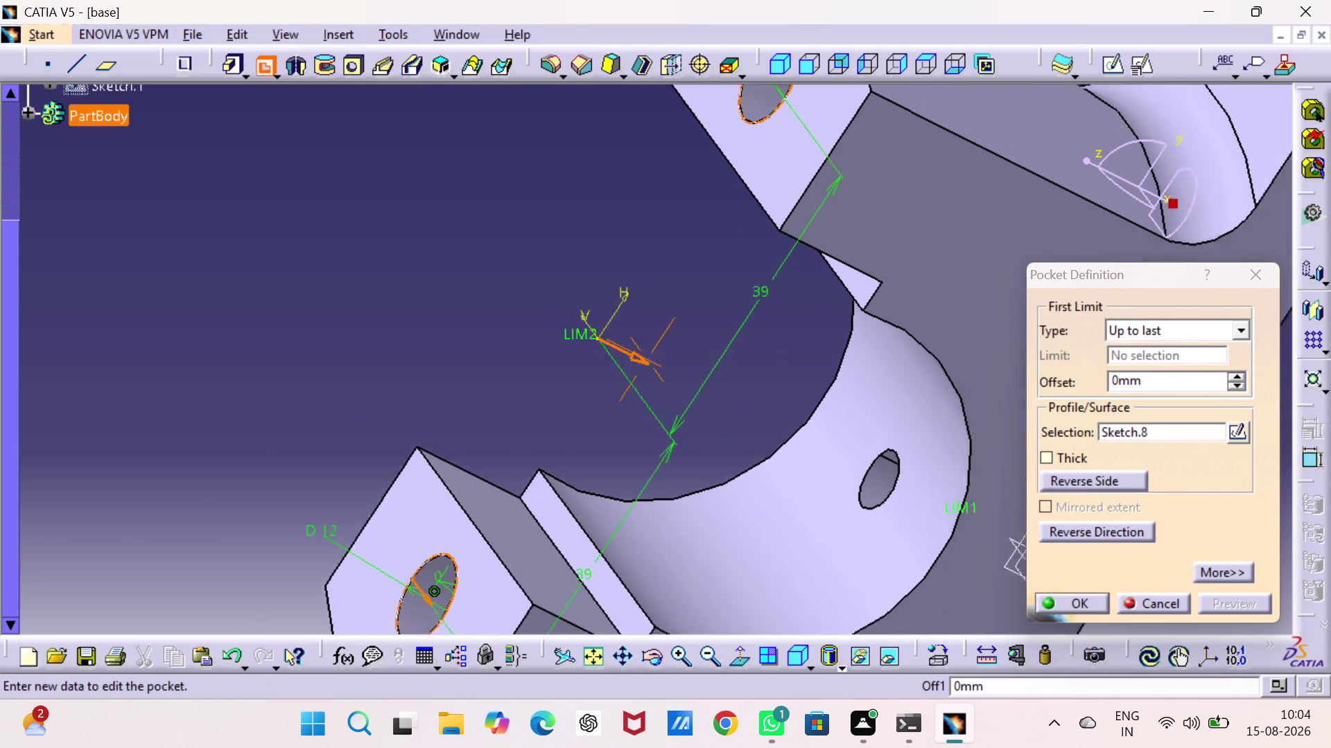
middle_drag(917, 524, 568, 384)
middle_drag(581, 402, 333, 272)
right_drag(581, 403, 334, 271)
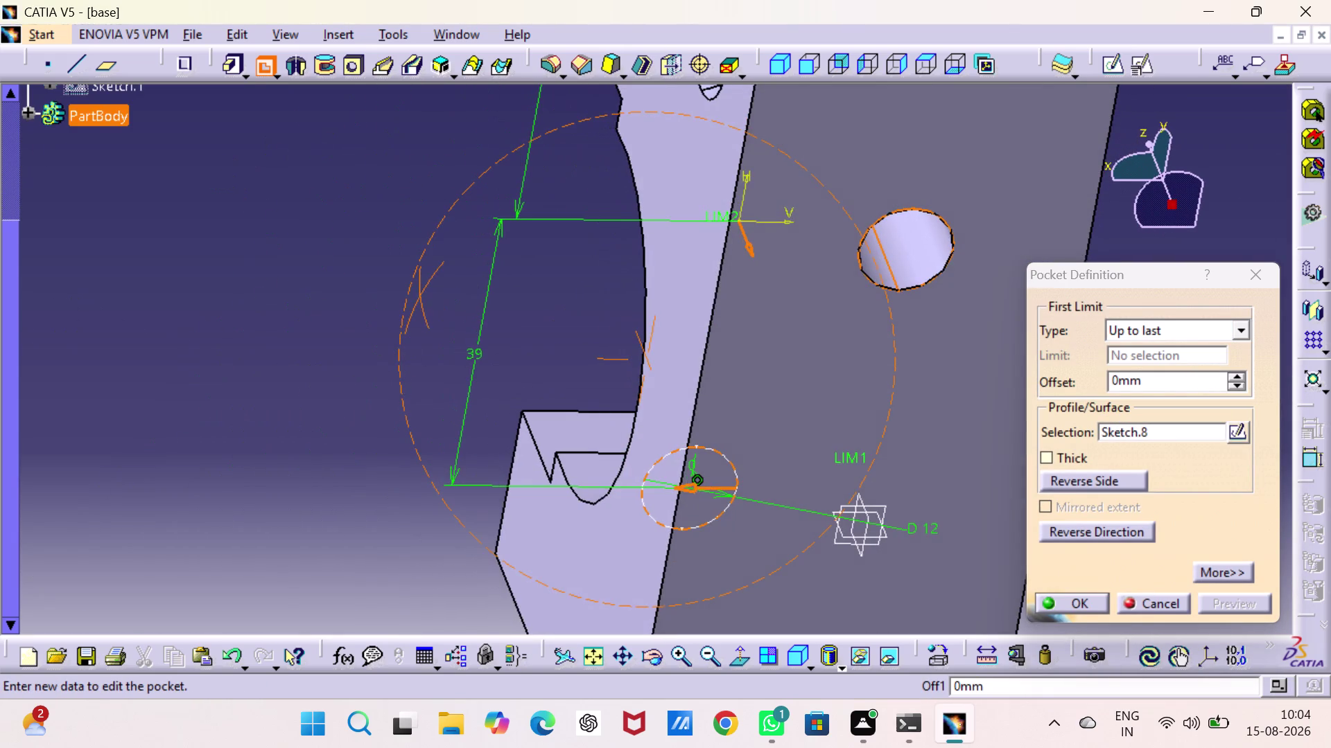
middle_drag(333, 272, 666, 366)
right_drag(333, 272, 665, 366)
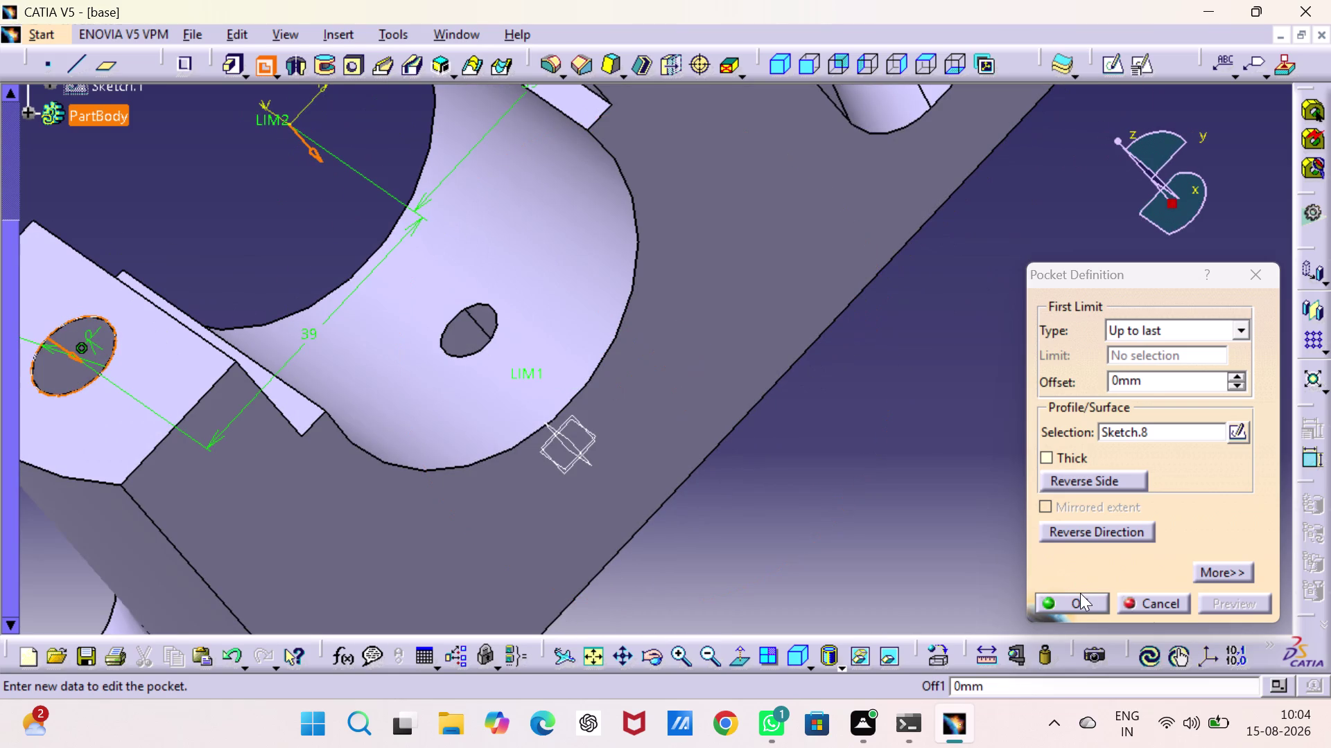
click(1081, 603)
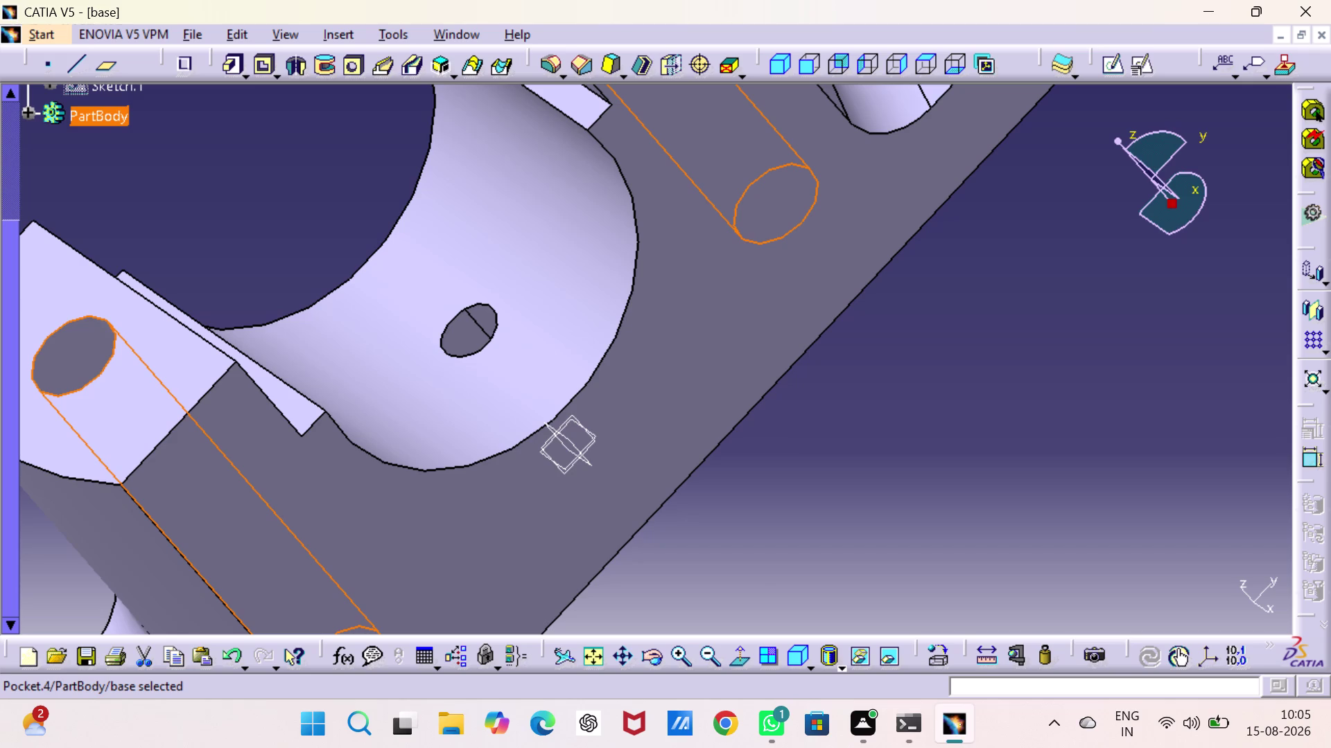
Open a positioned sketch on Pocket.2's flat face beside the hole, adjusting axis orientation.
middle_drag(939, 429, 555, 251)
right_drag(939, 429, 555, 251)
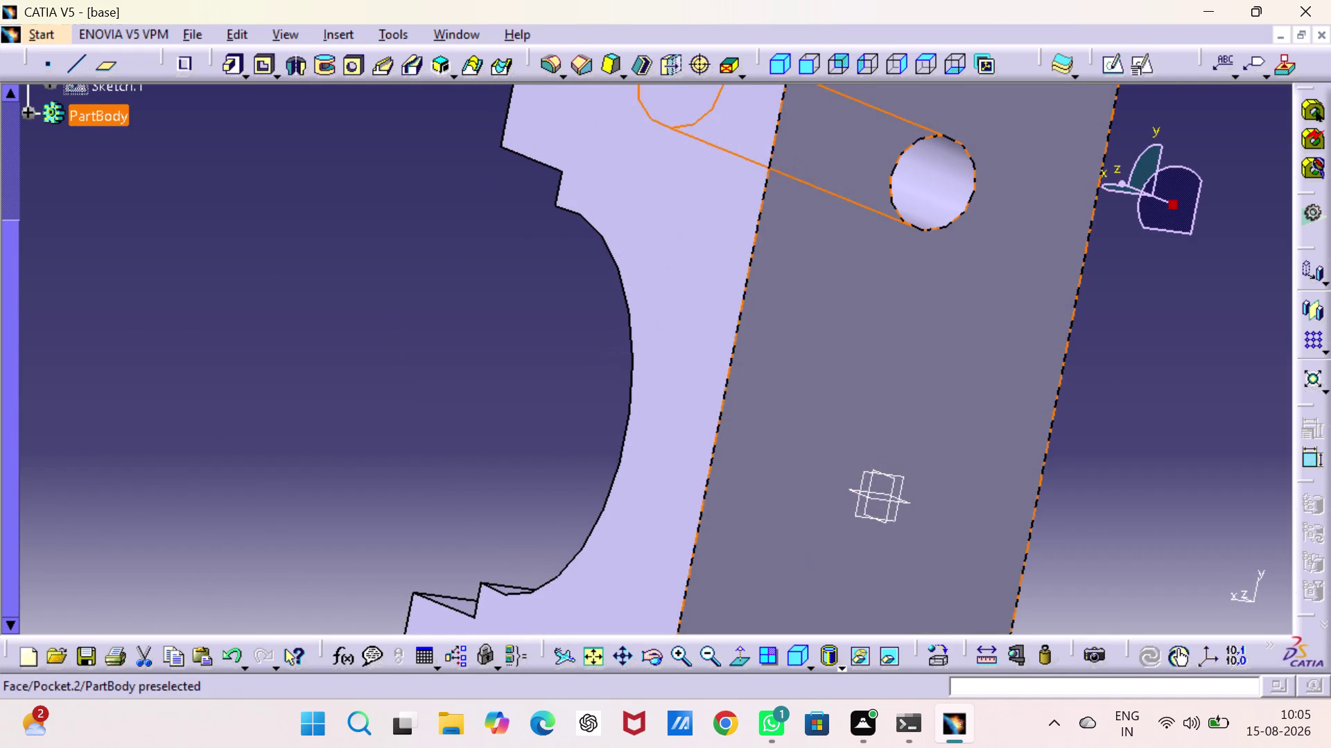
click(830, 273)
click(1141, 60)
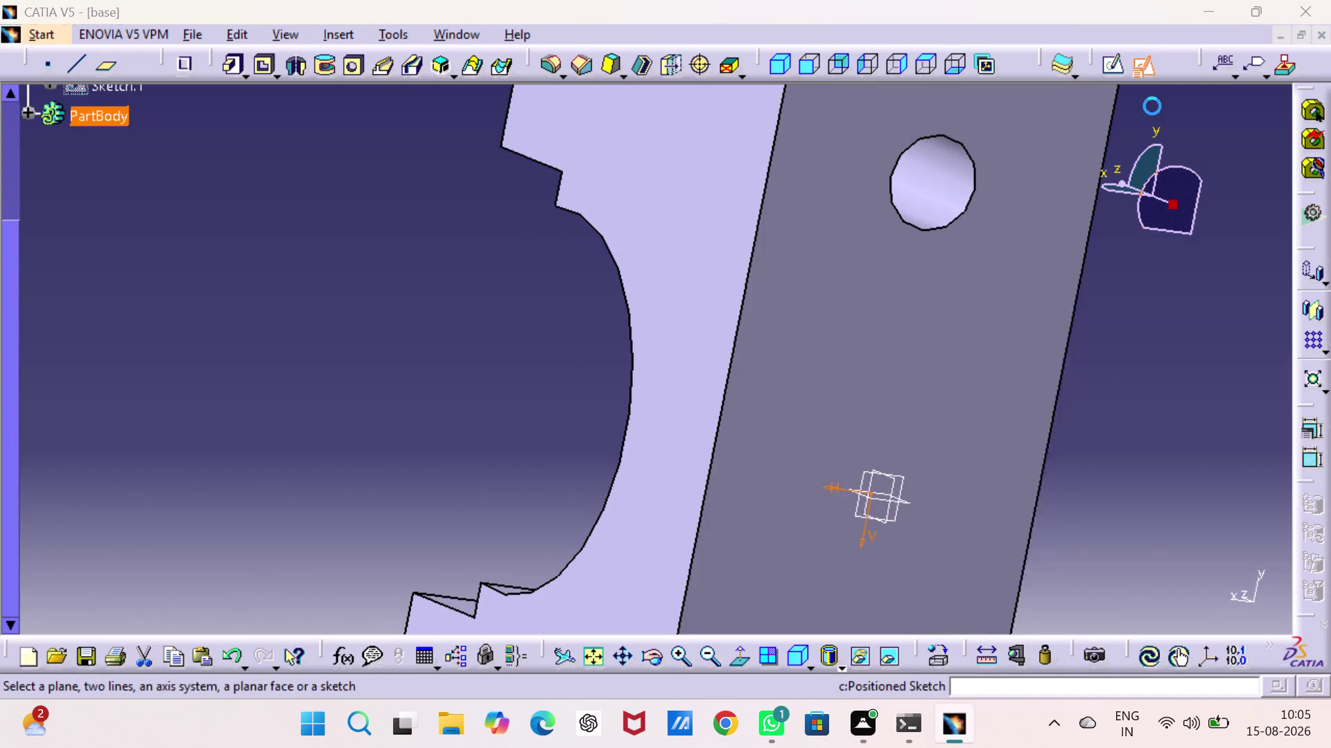
click(1212, 562)
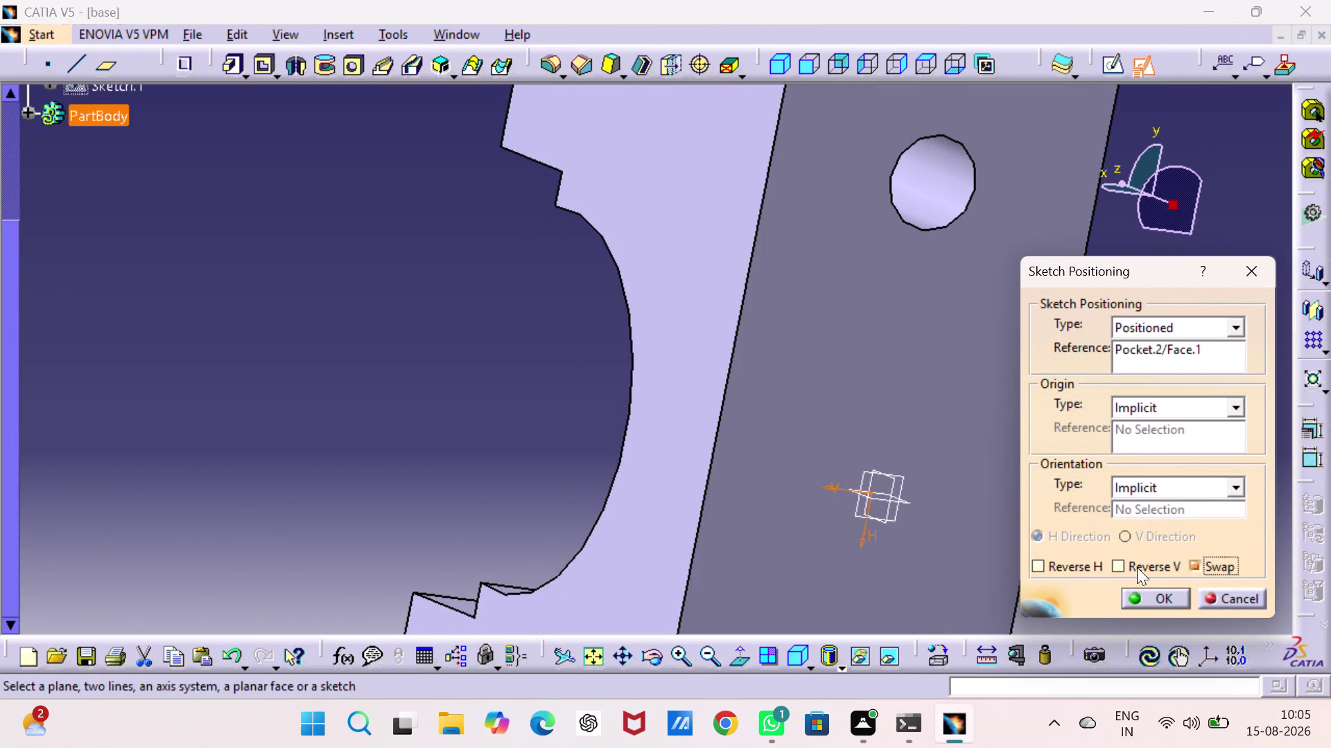
click(1116, 568)
click(1152, 593)
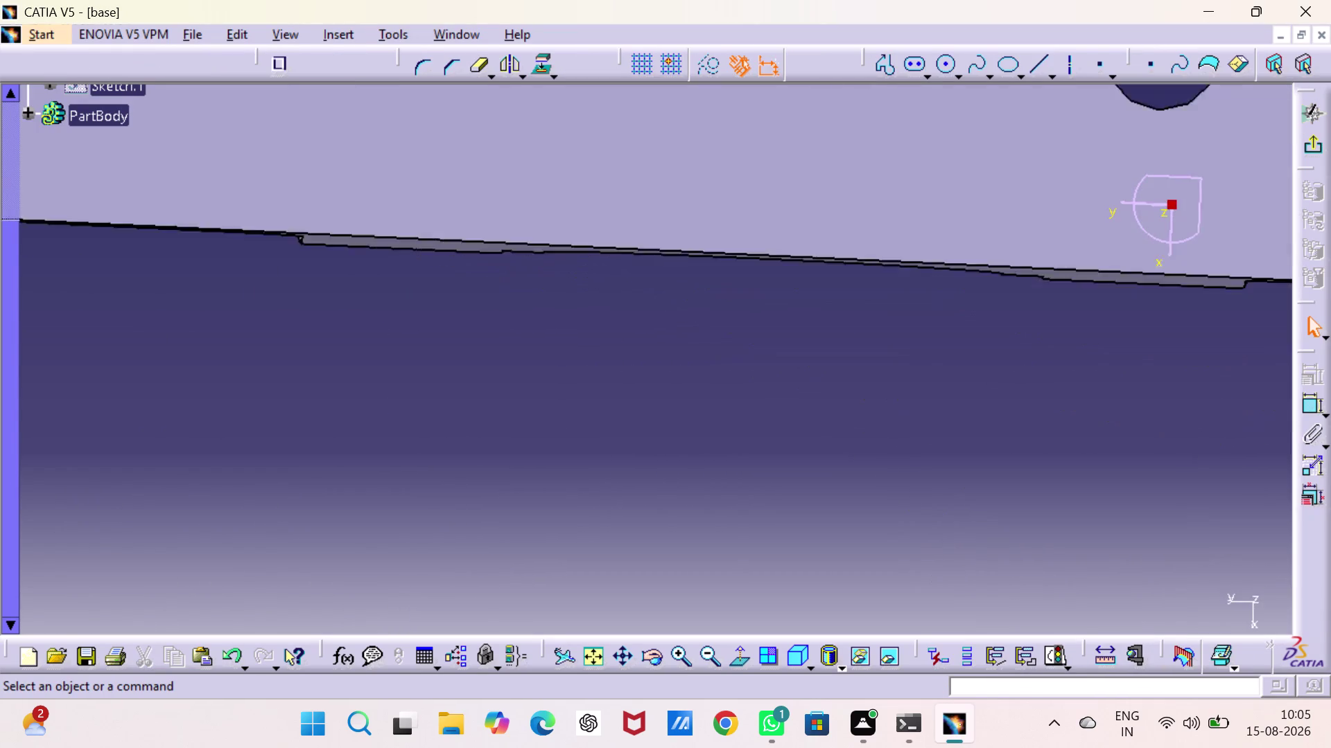
Draw two circles centred on the left and right holes.
middle_drag(833, 378, 1027, 595)
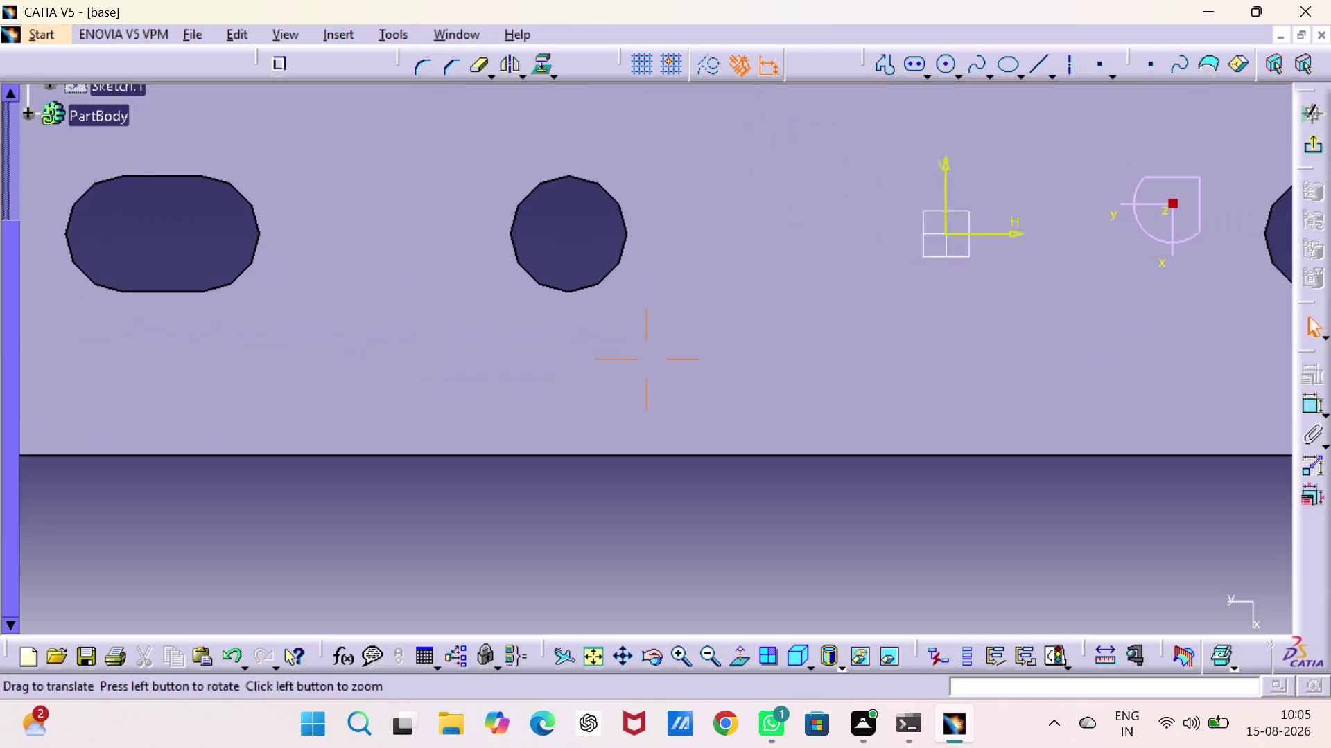
middle_drag(1028, 595, 790, 626)
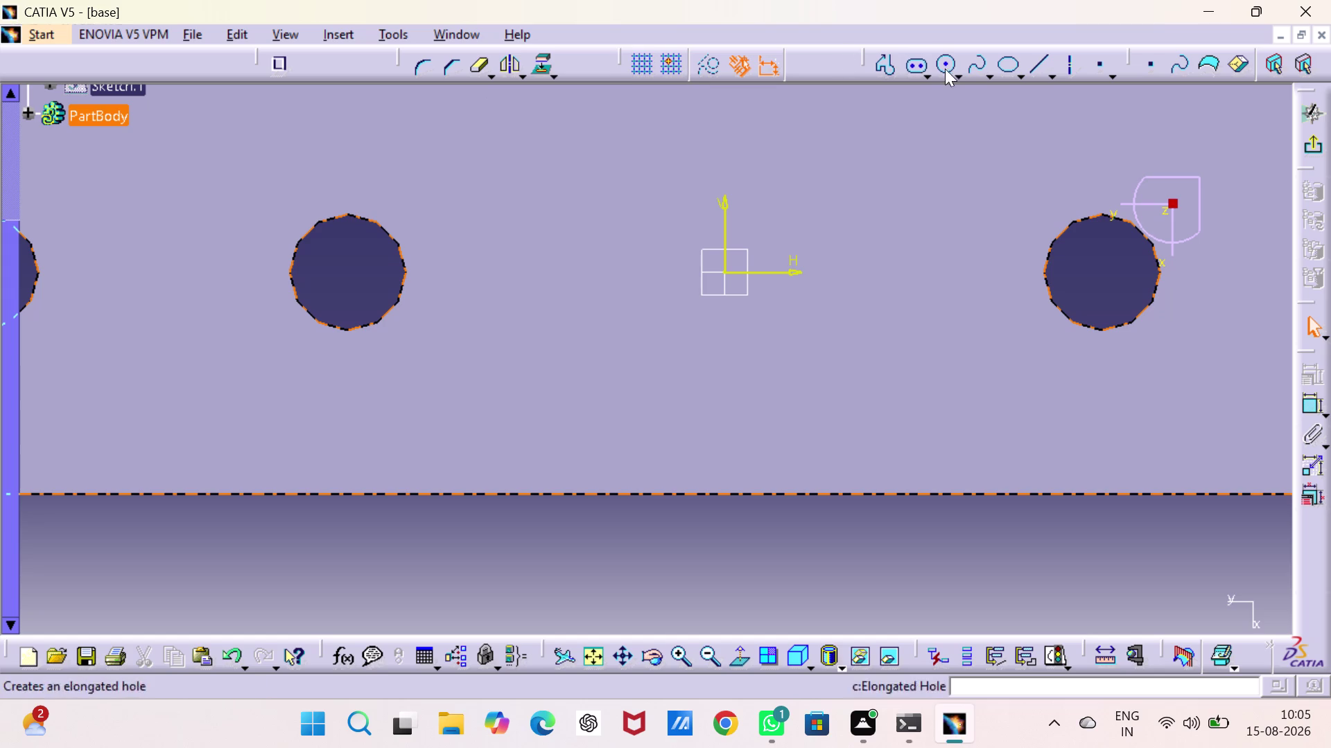
click(941, 63)
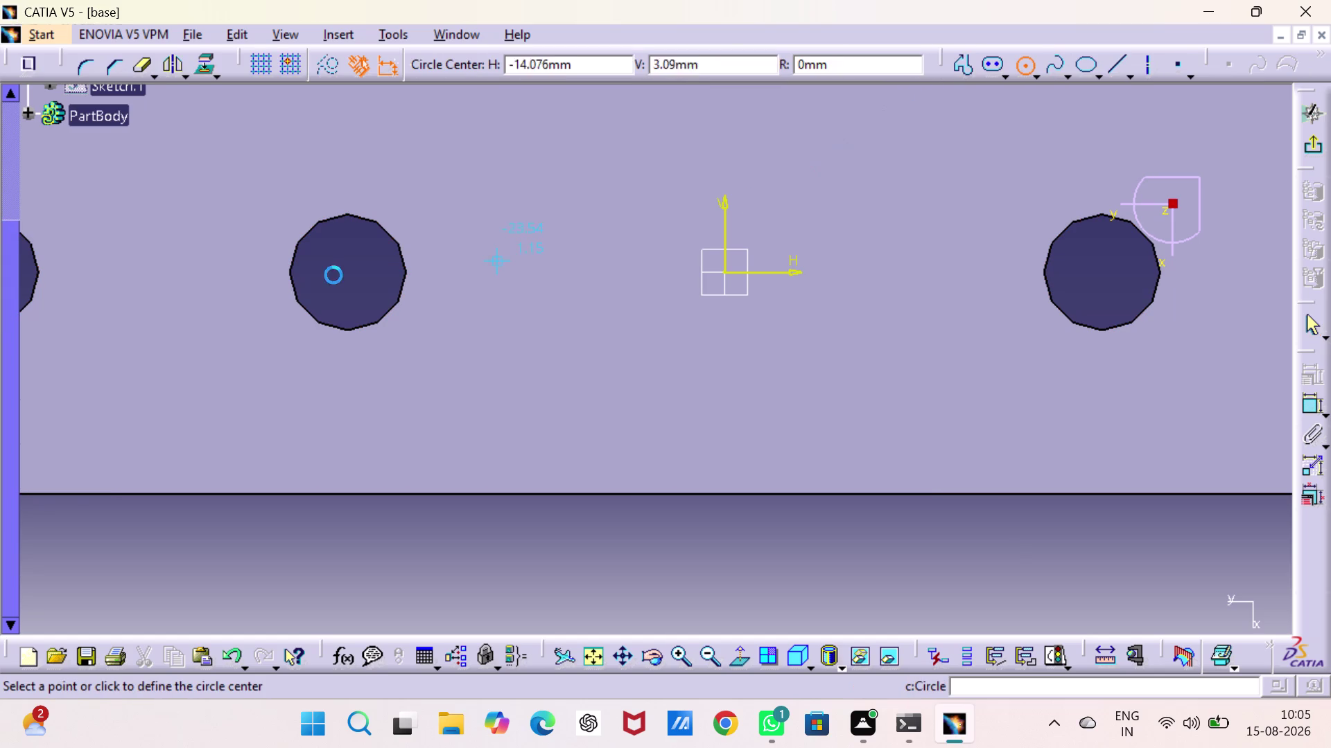
click(345, 273)
click(375, 381)
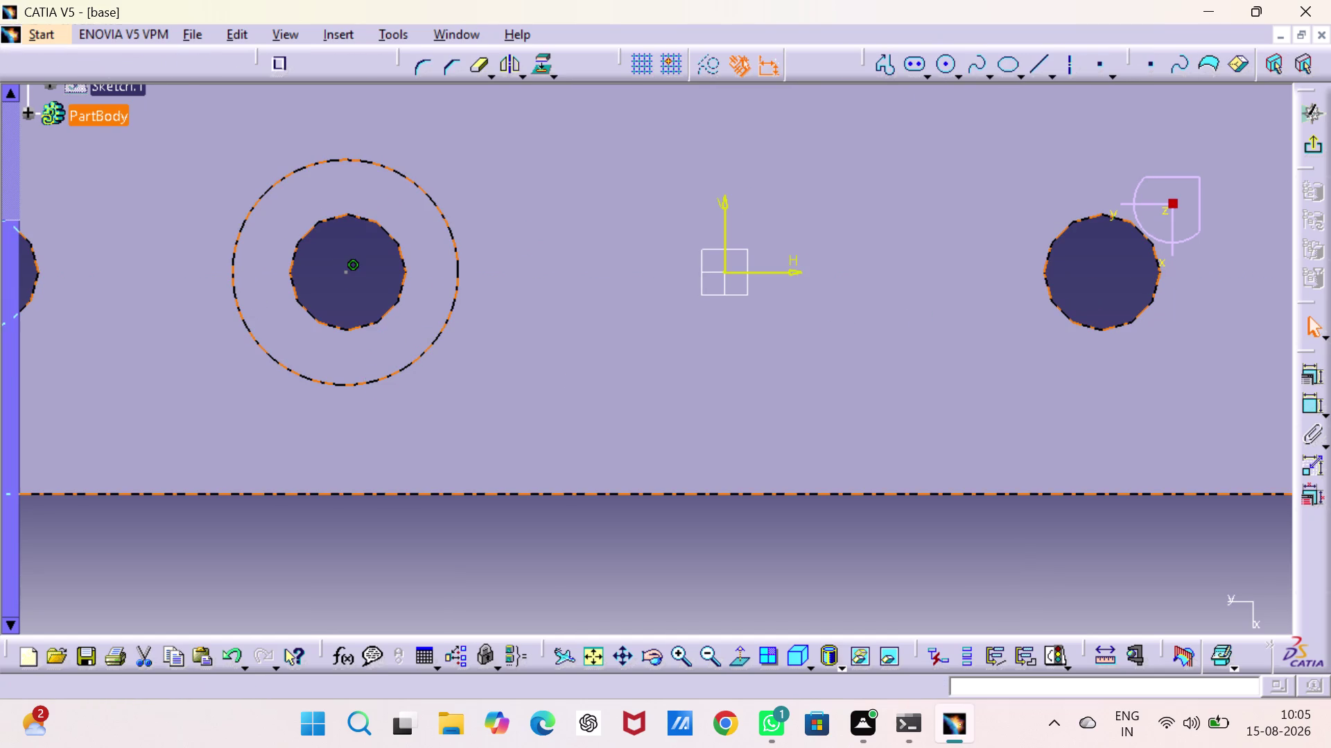
click(948, 71)
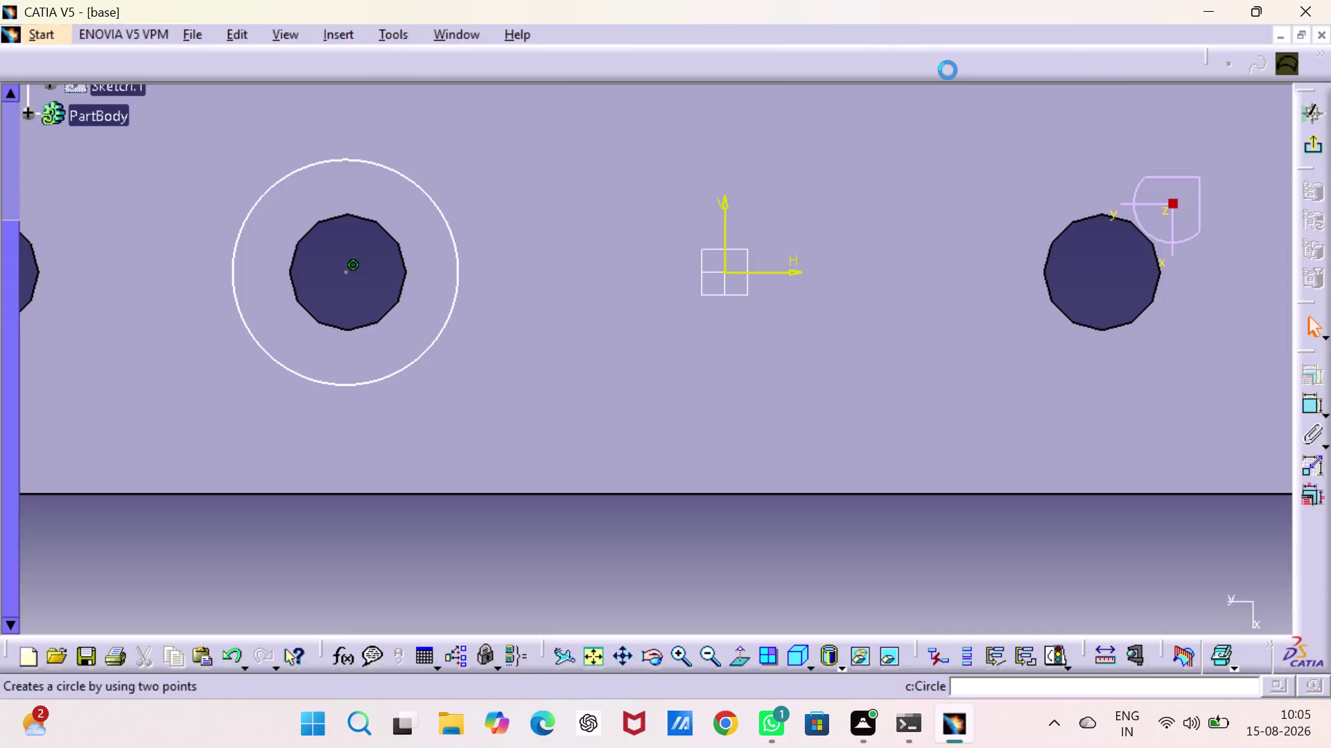
click(1111, 276)
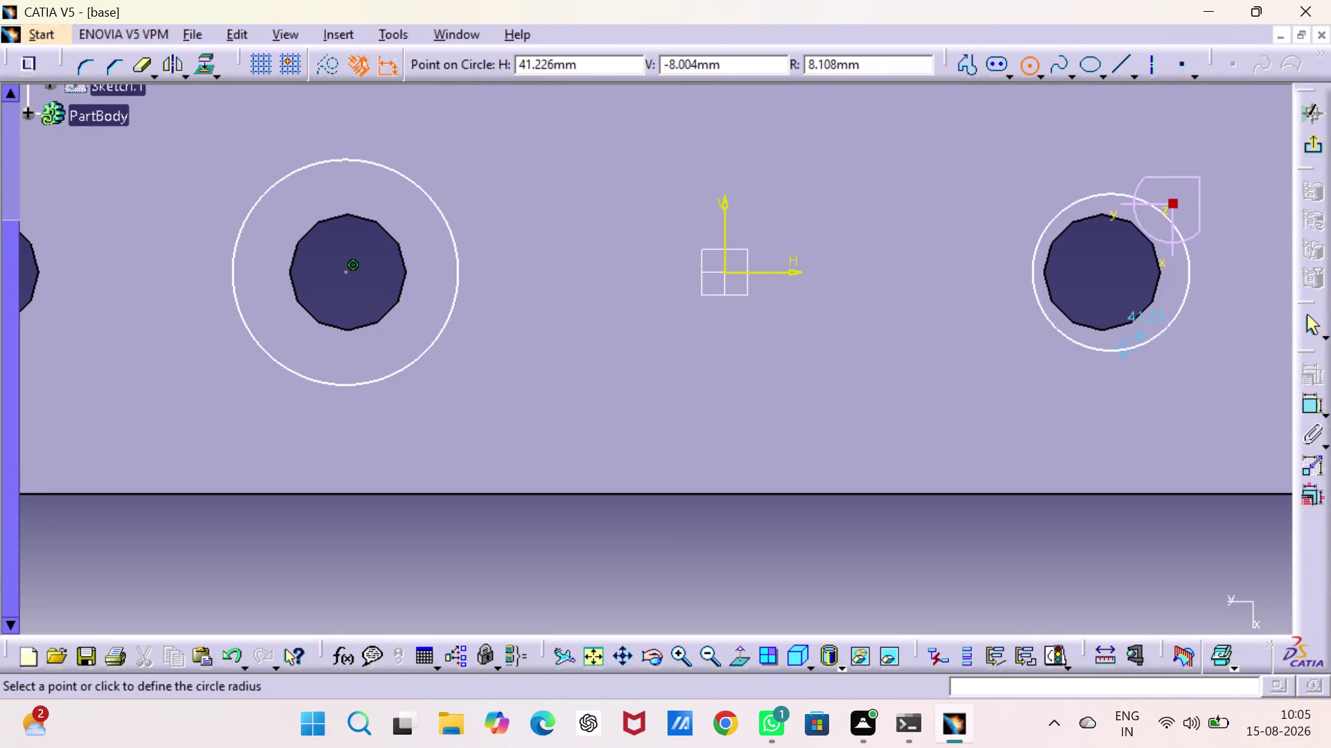
click(1125, 363)
click(940, 357)
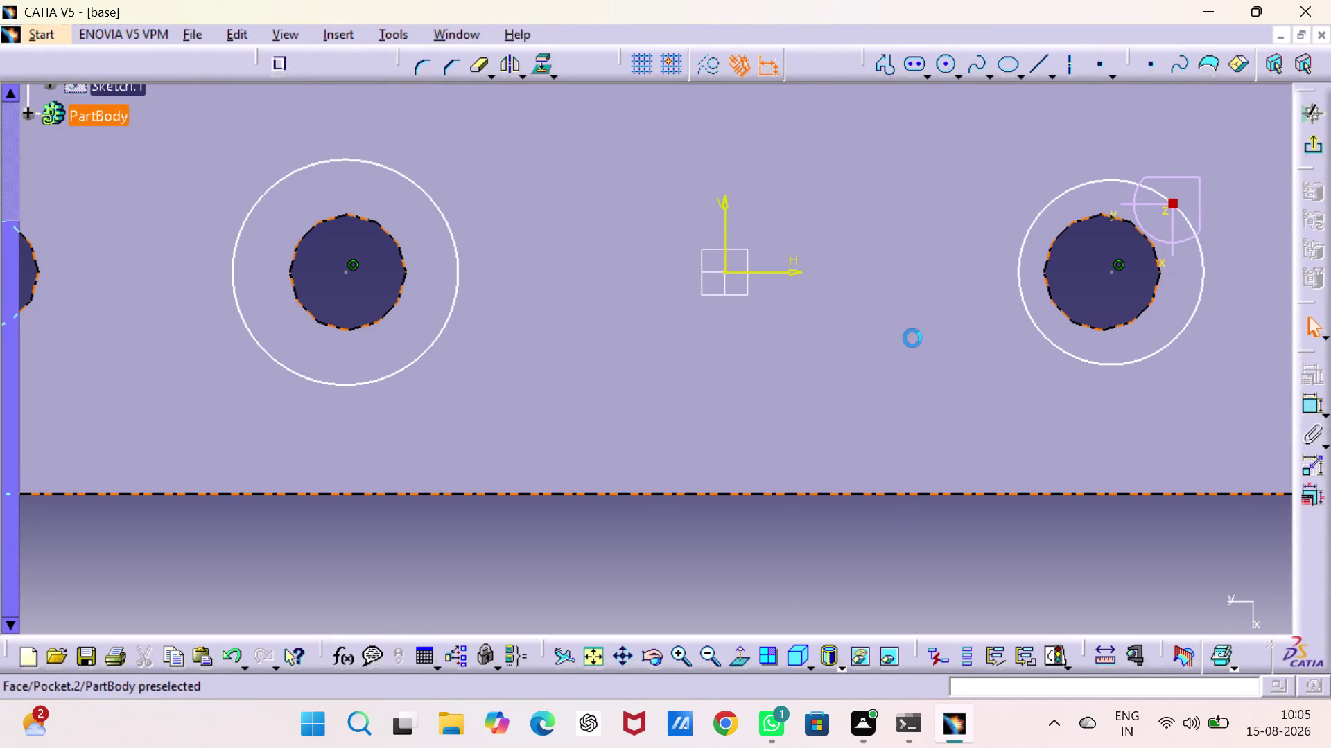
Set both new circles' diameters to 28 mm.
double_click(1306, 406)
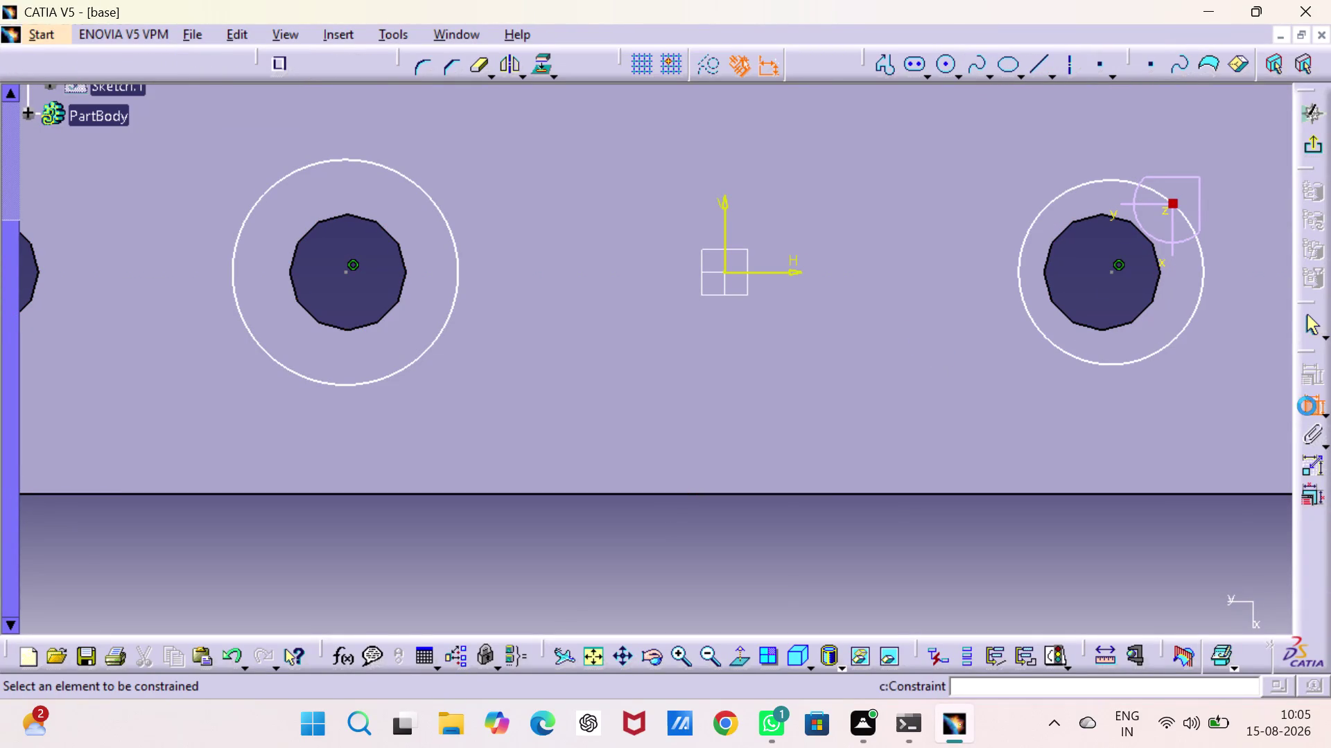
click(404, 368)
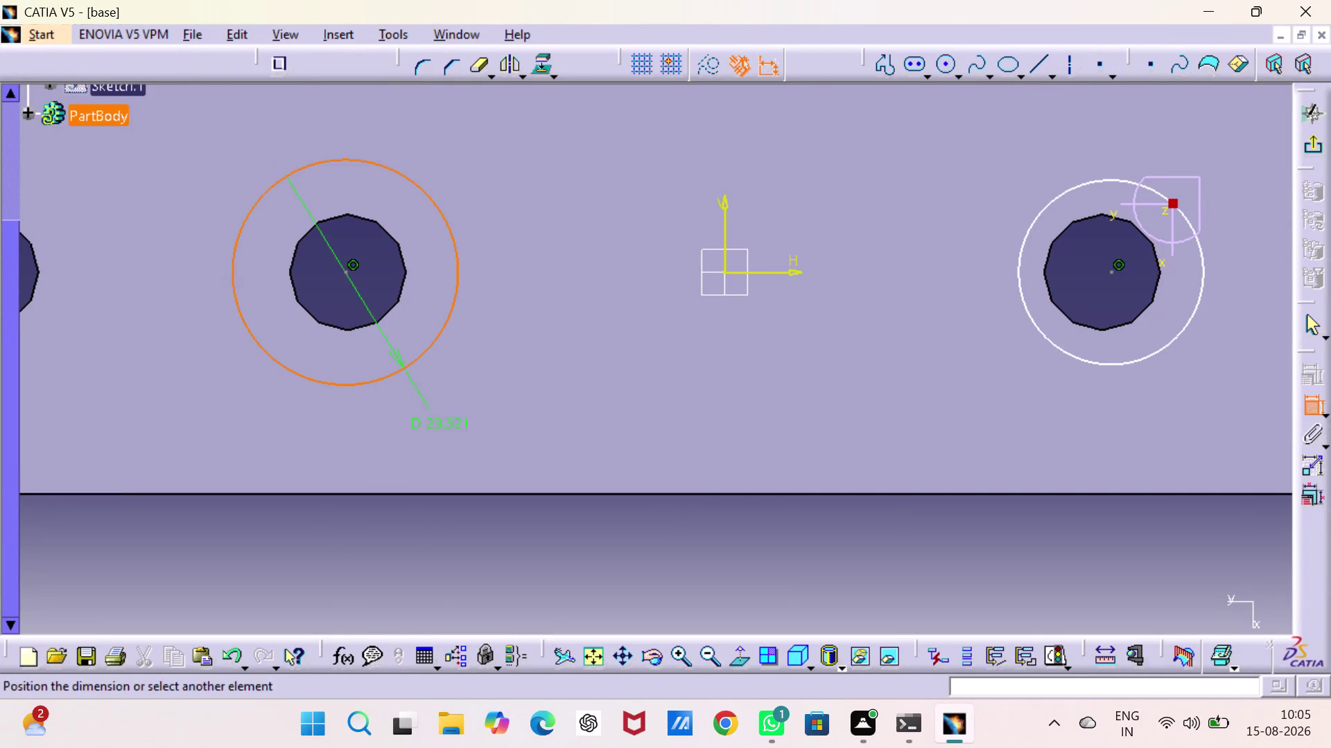
click(480, 556)
double_click(483, 547)
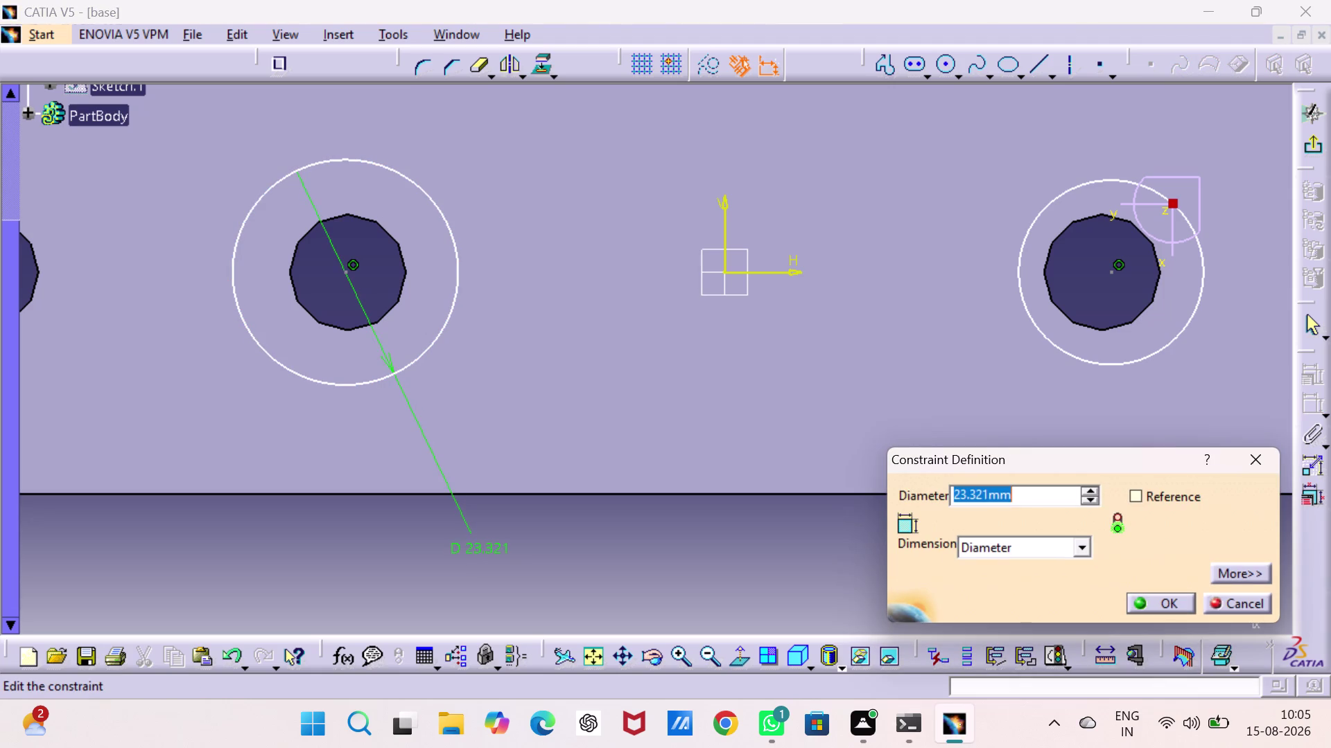
key(2)
key(8)
key(Return)
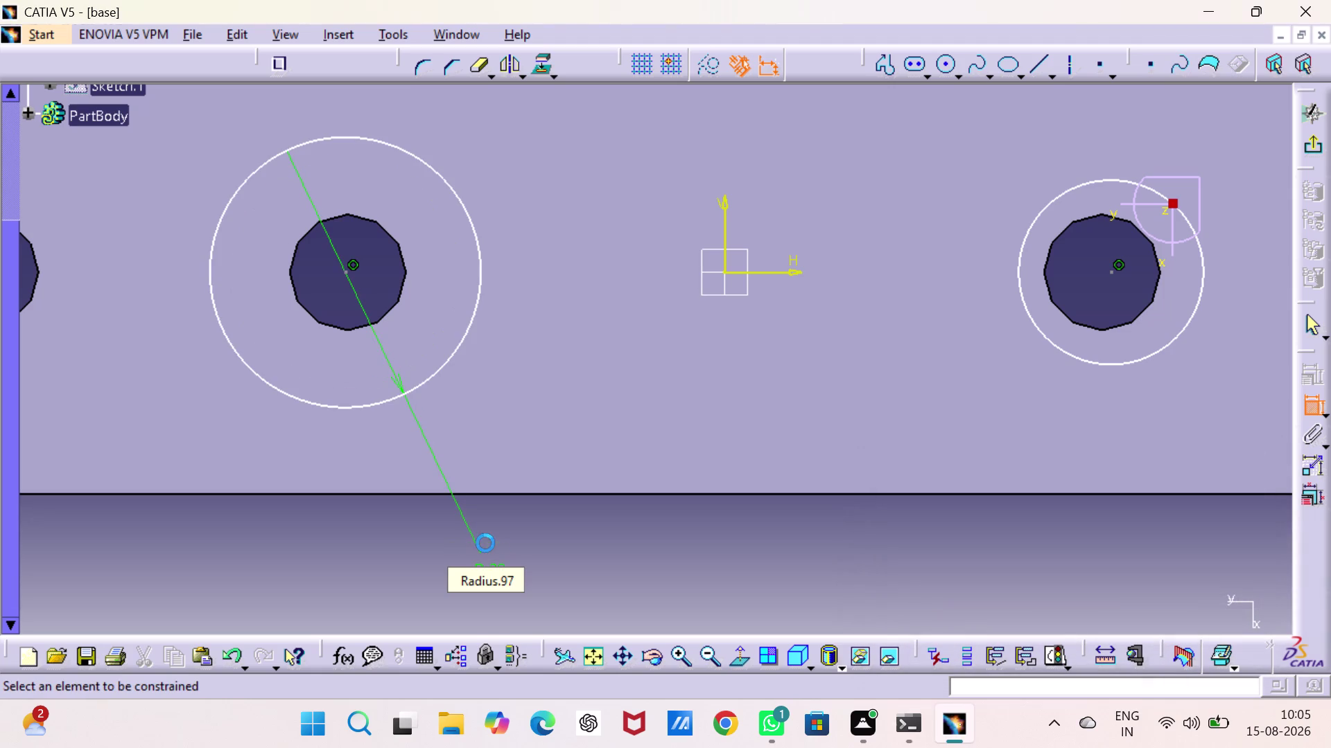
click(1104, 363)
click(1007, 574)
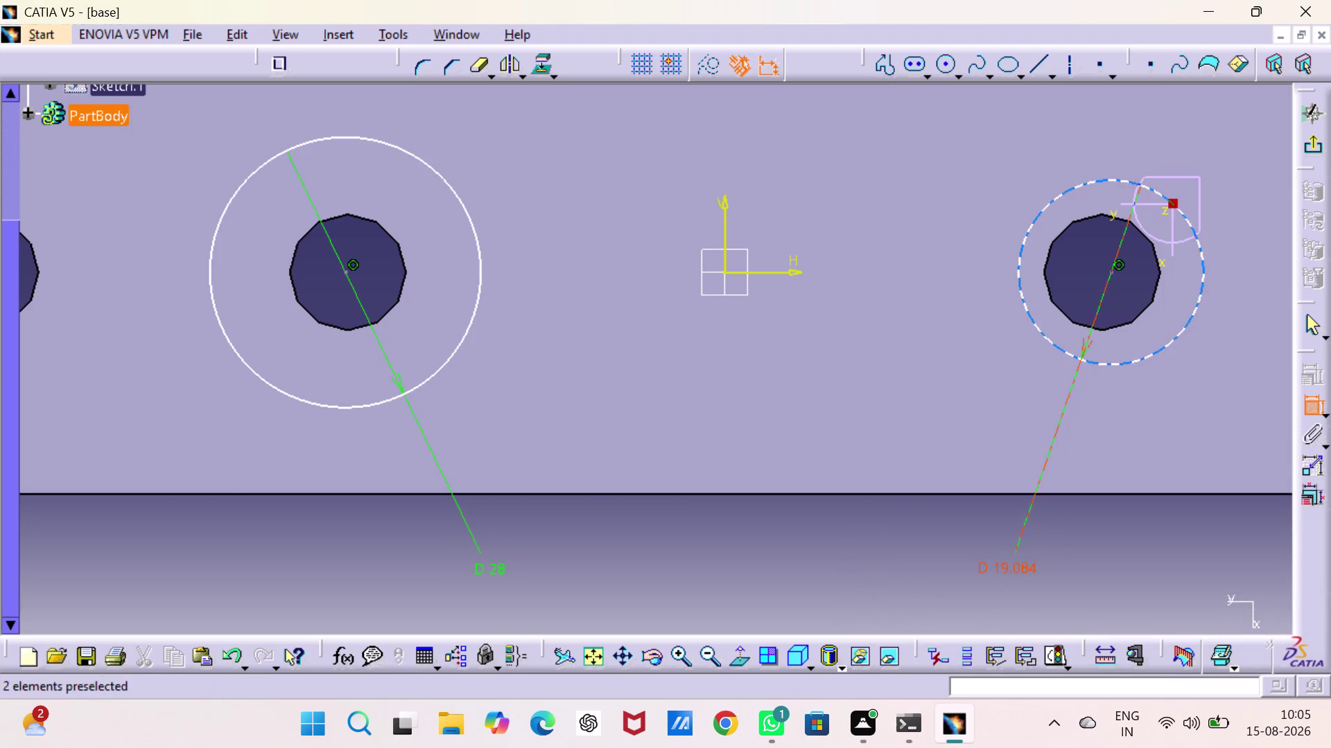
double_click(1006, 568)
text(2)
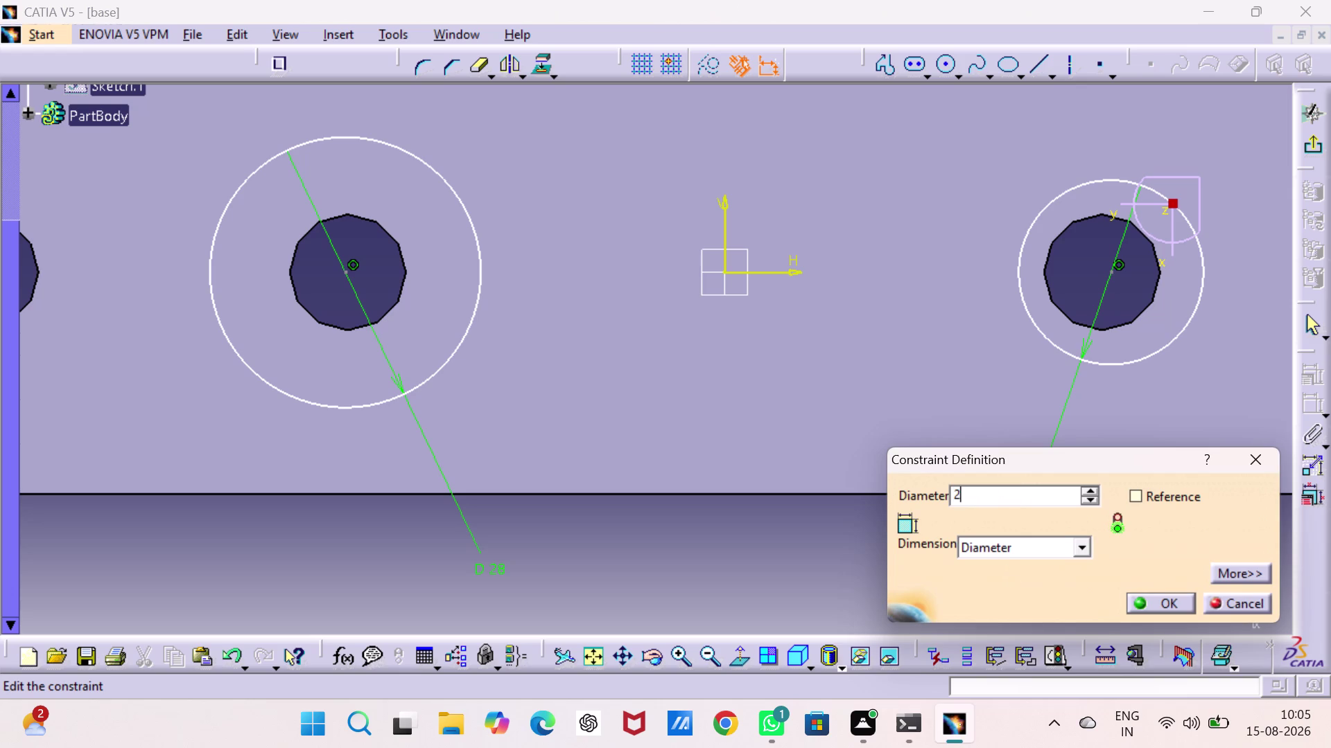
text(8)
key(Return)
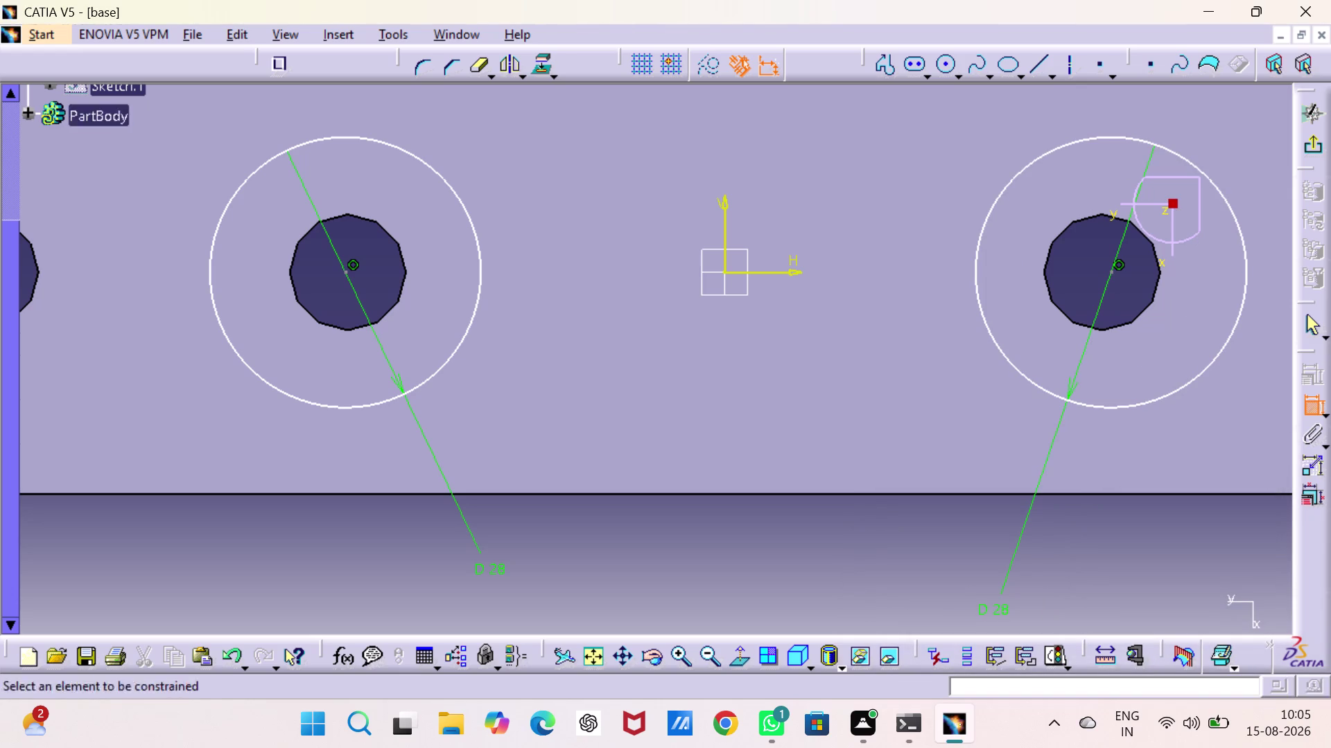
Dimension the right circle centre 39 mm from the vertical axis.
click(1113, 271)
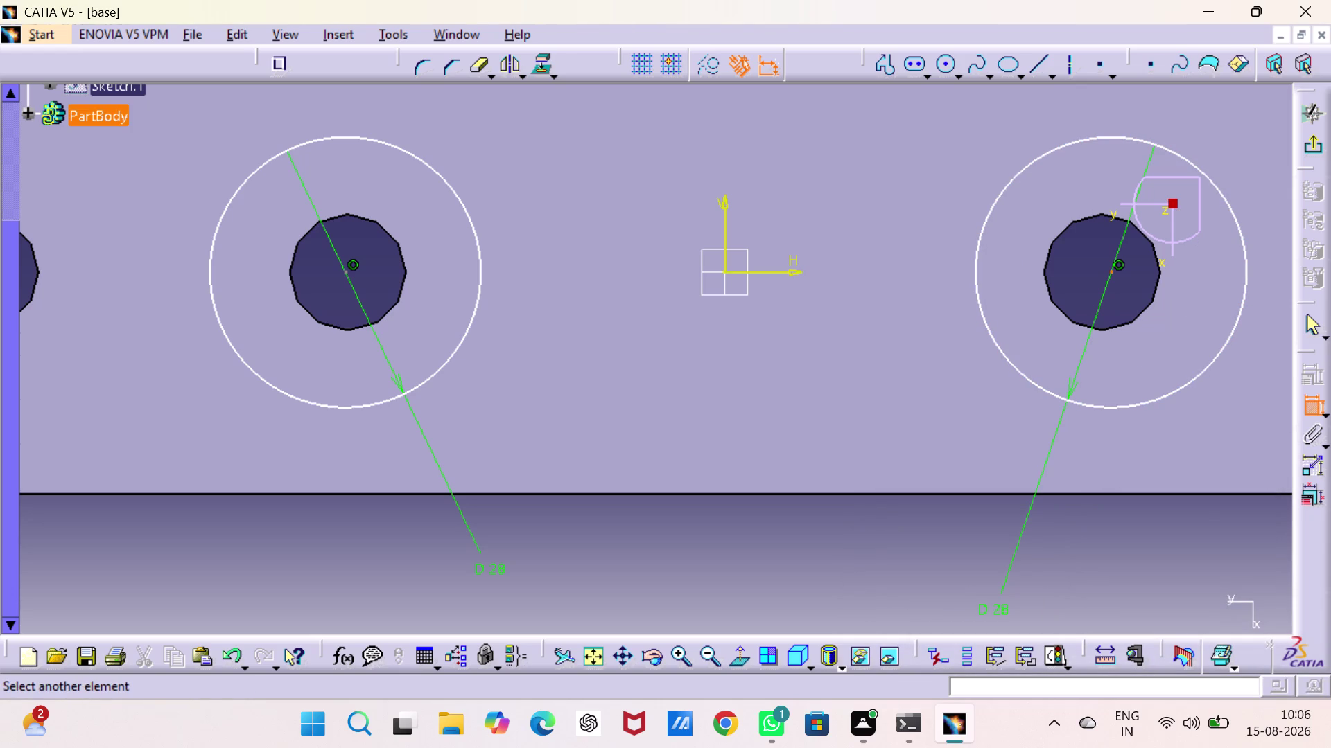
click(726, 243)
click(848, 537)
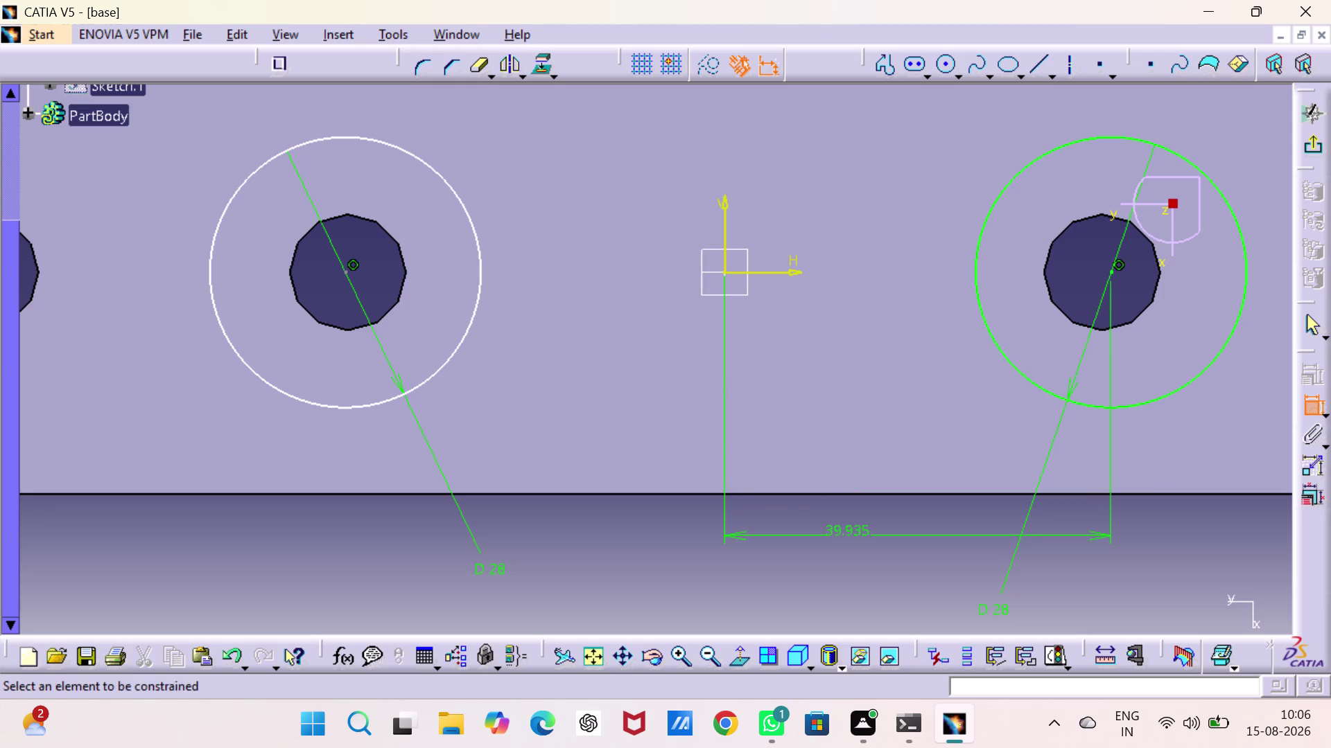
double_click(846, 535)
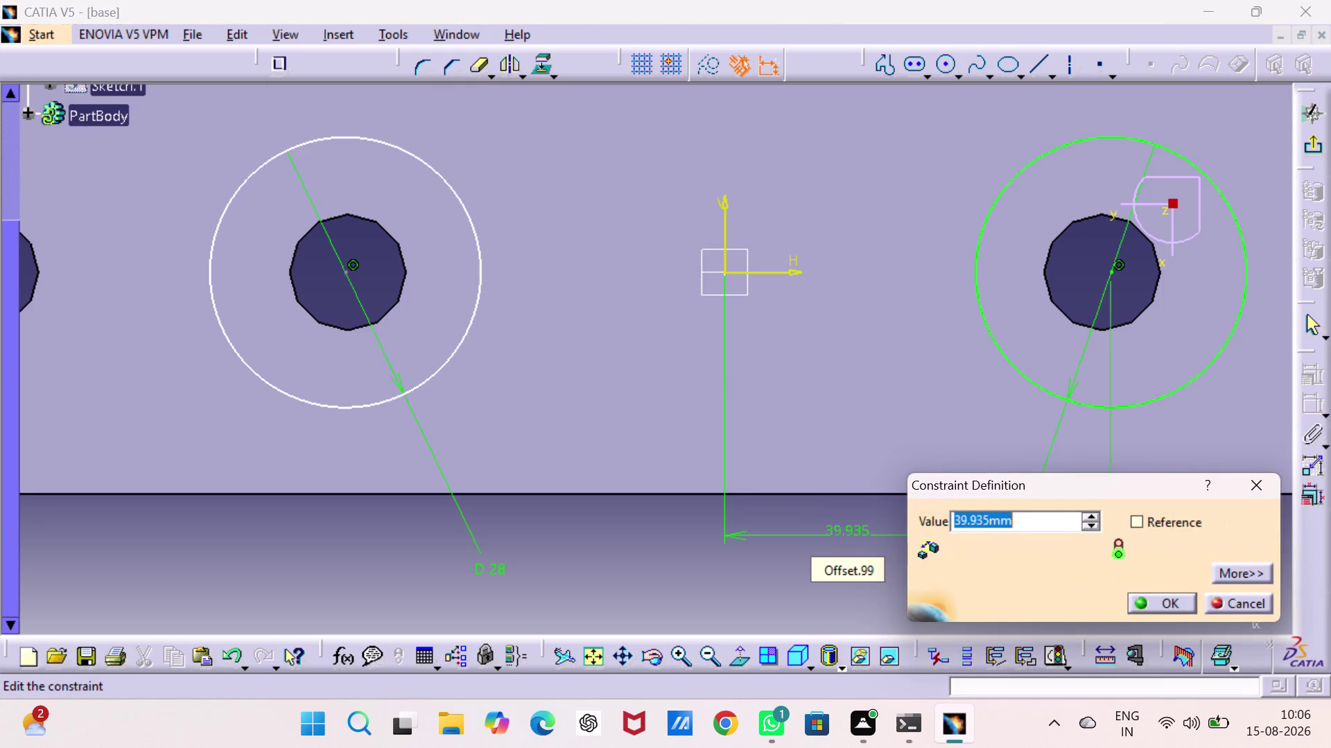
key(3)
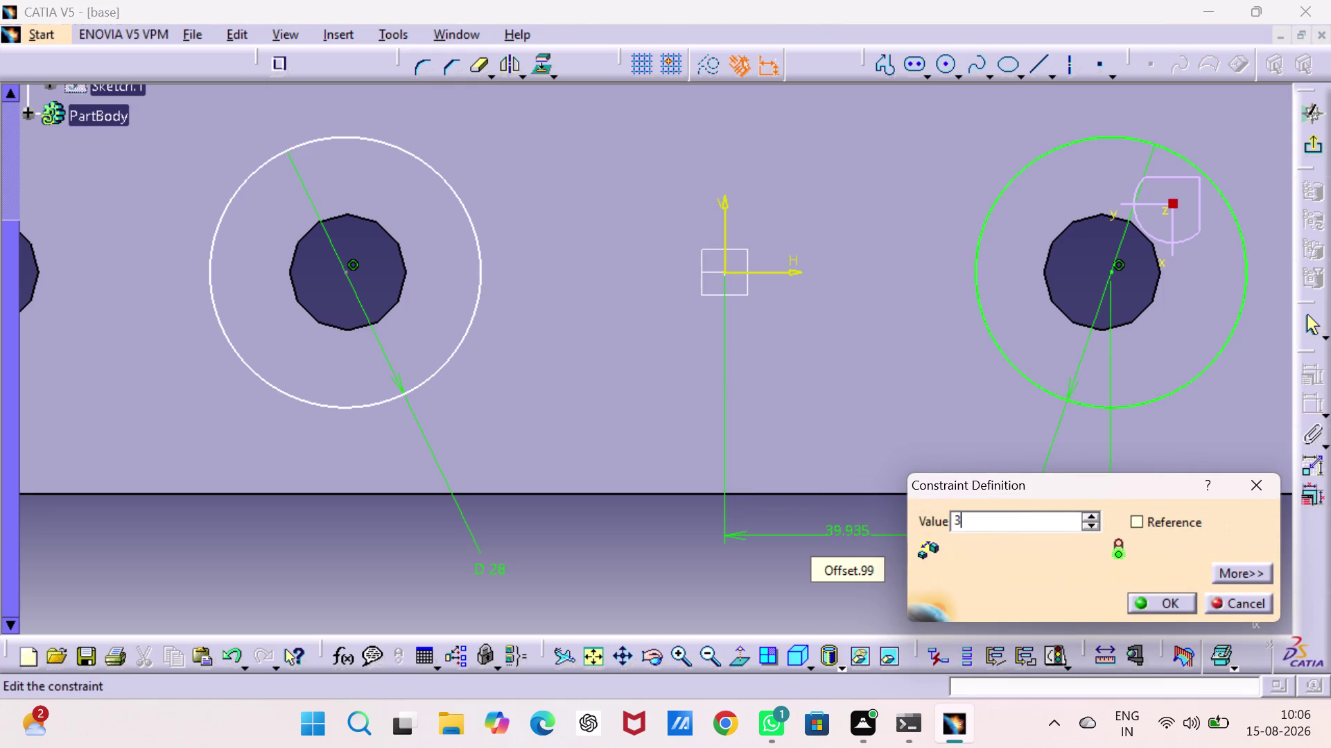
key(9)
key(Return)
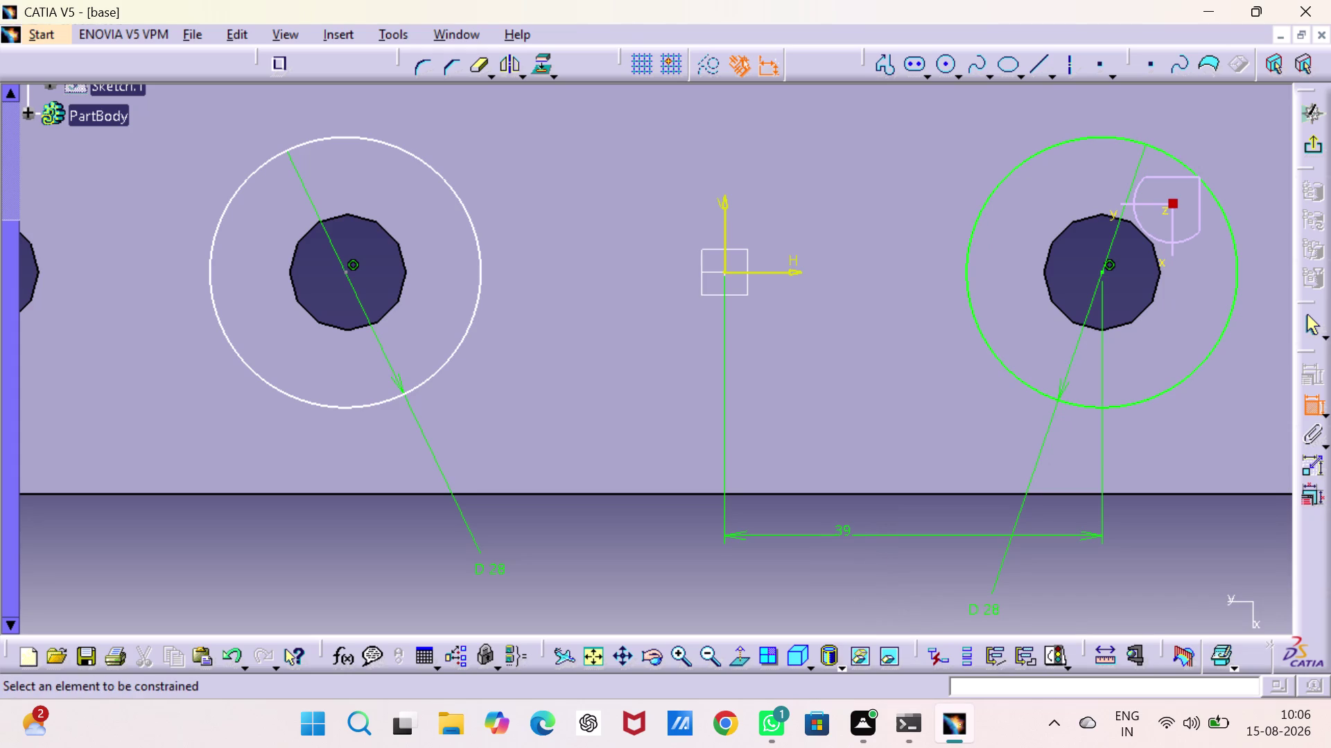
Dimension the left circle centre 39 mm from the vertical axis and finish the sketch.
click(345, 271)
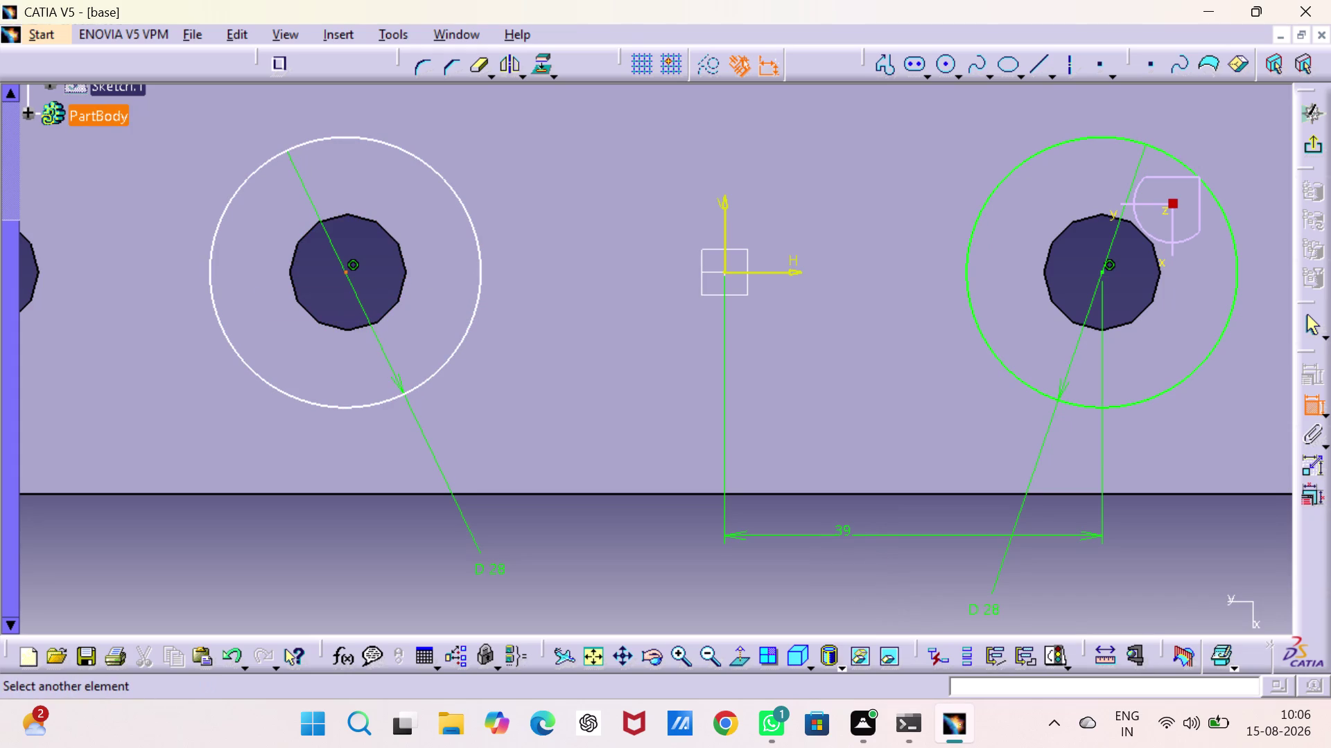
click(726, 224)
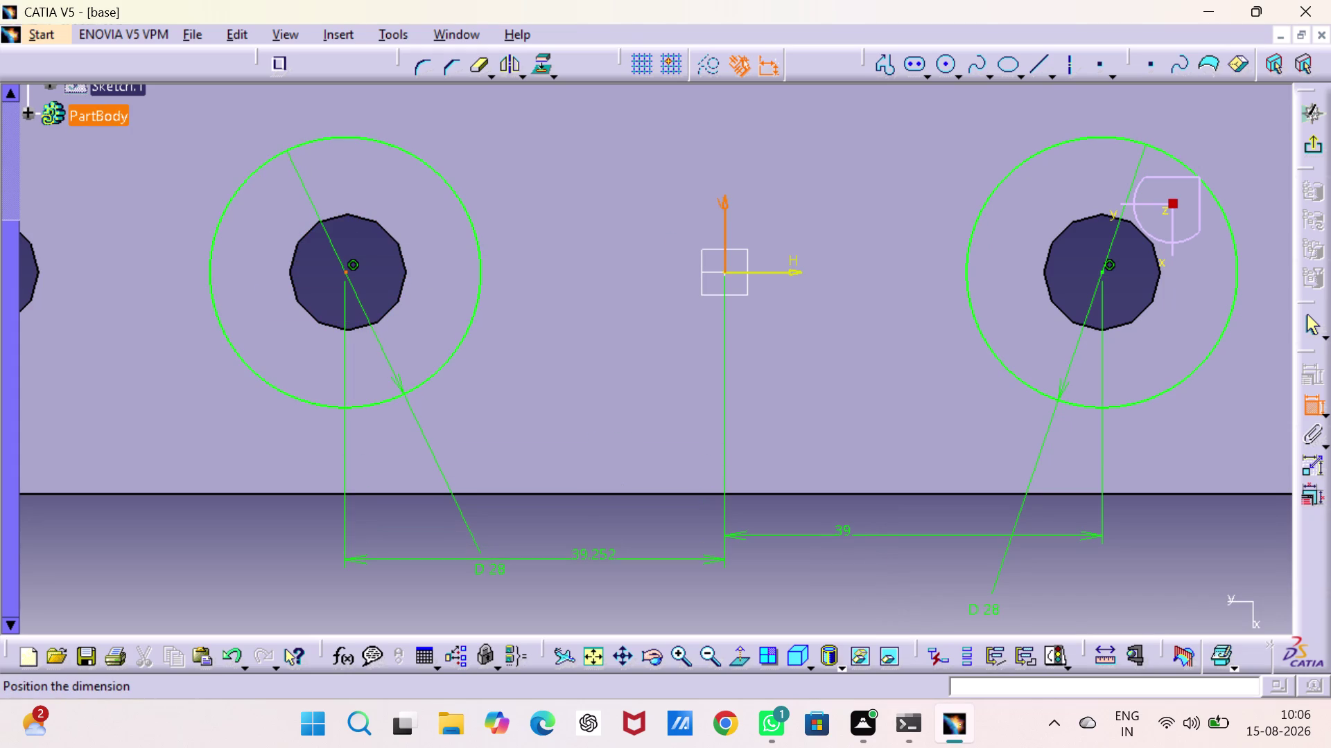
click(587, 560)
double_click(587, 555)
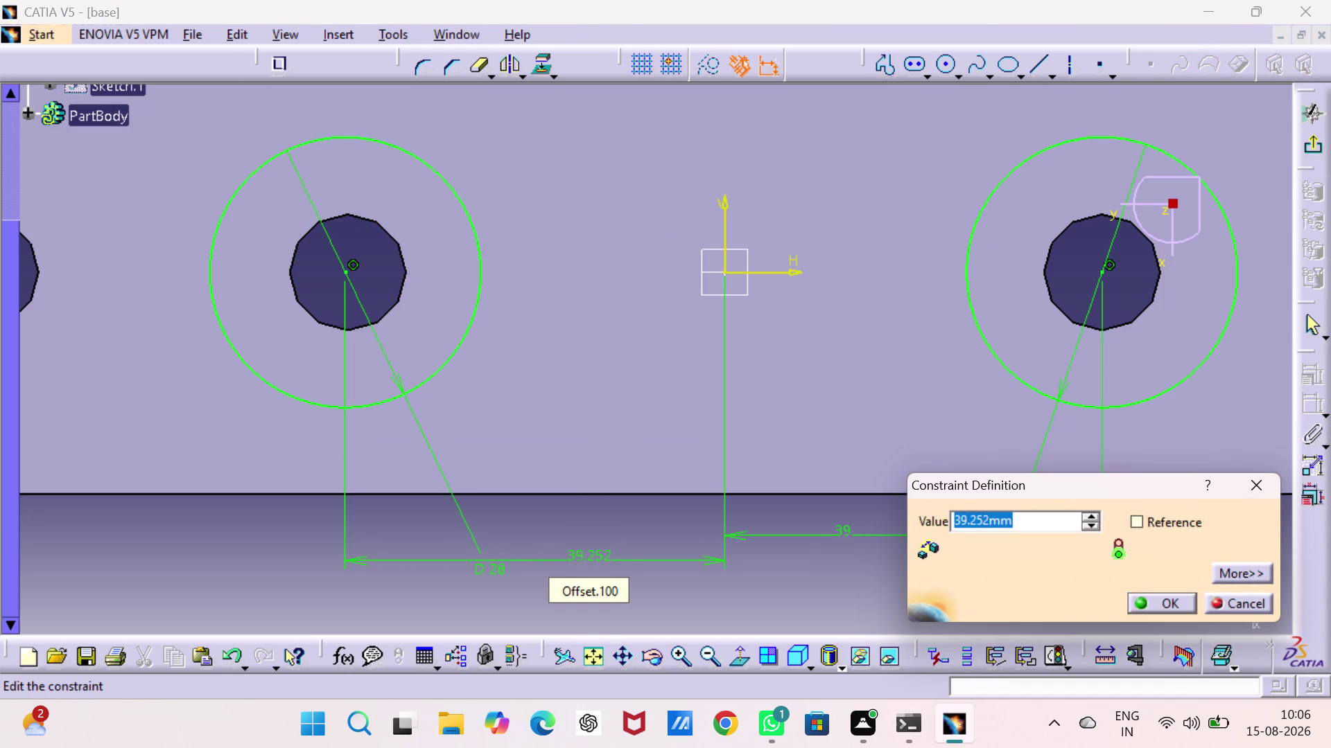
text(39)
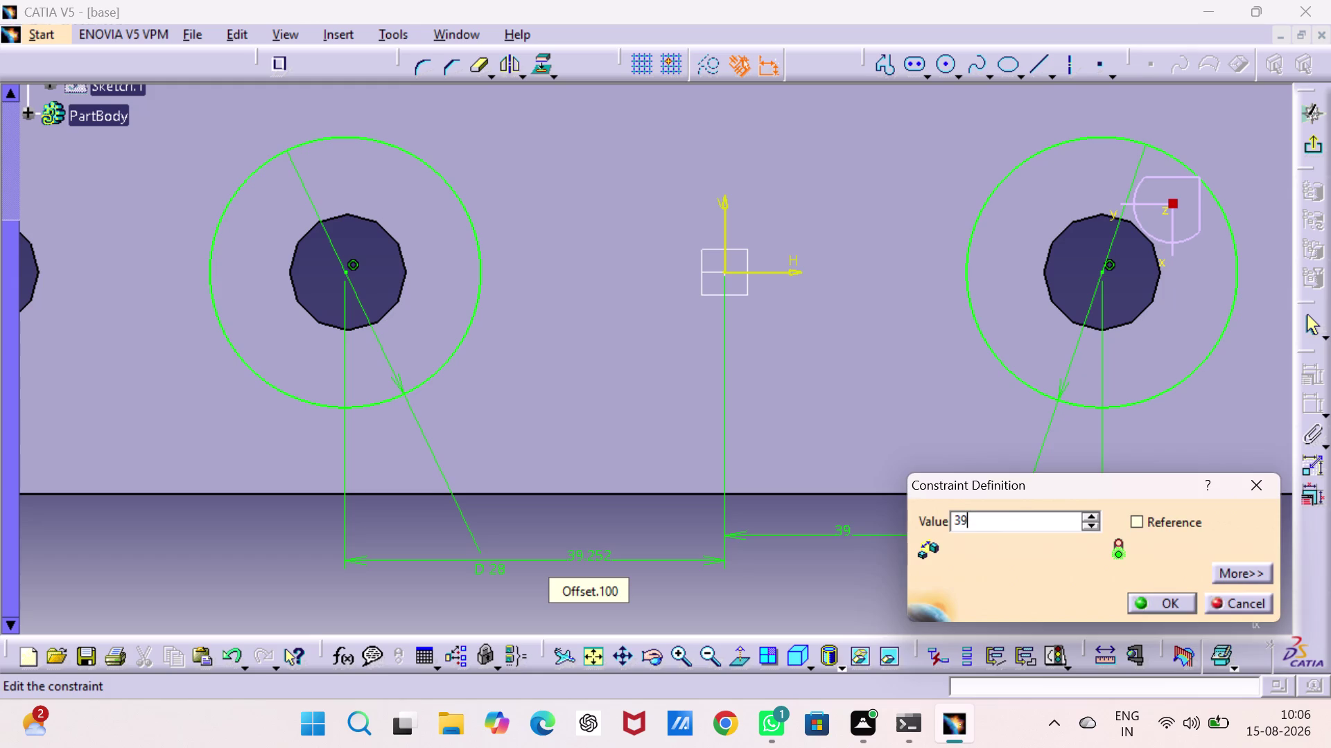
key(Return)
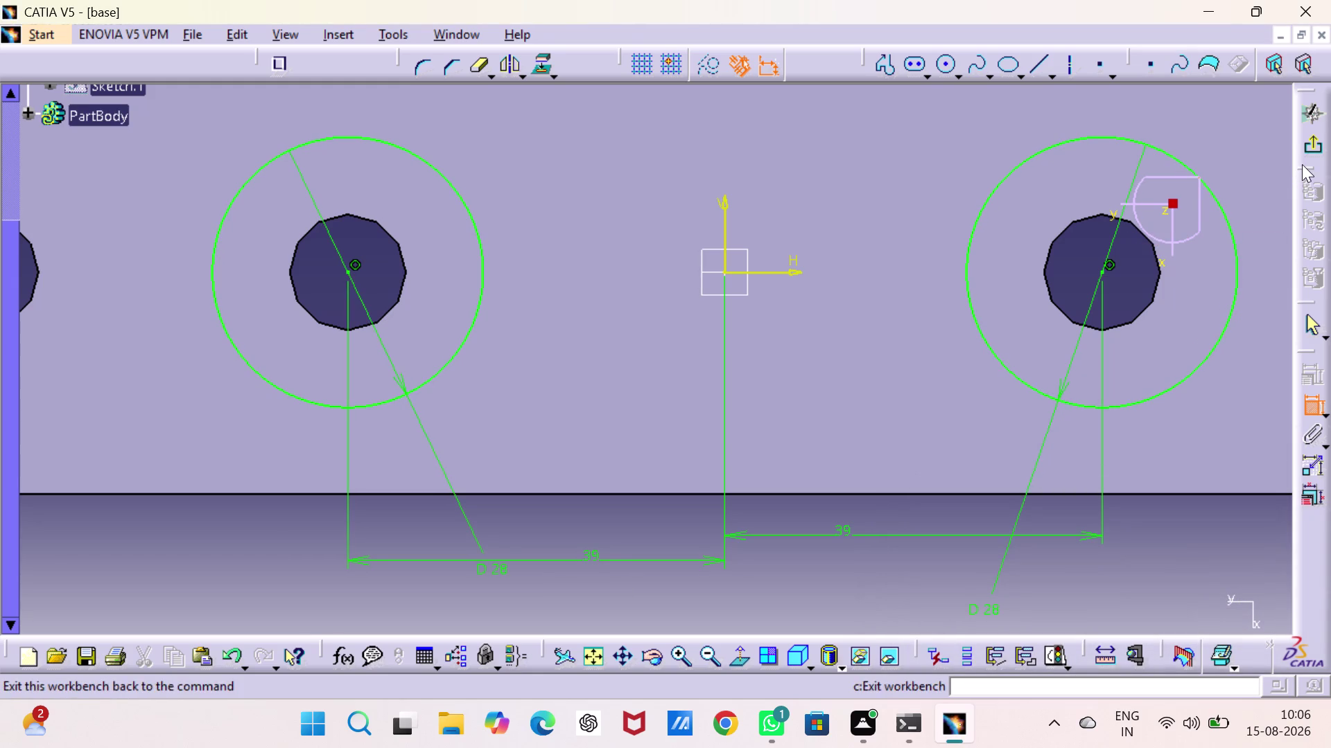
click(1314, 149)
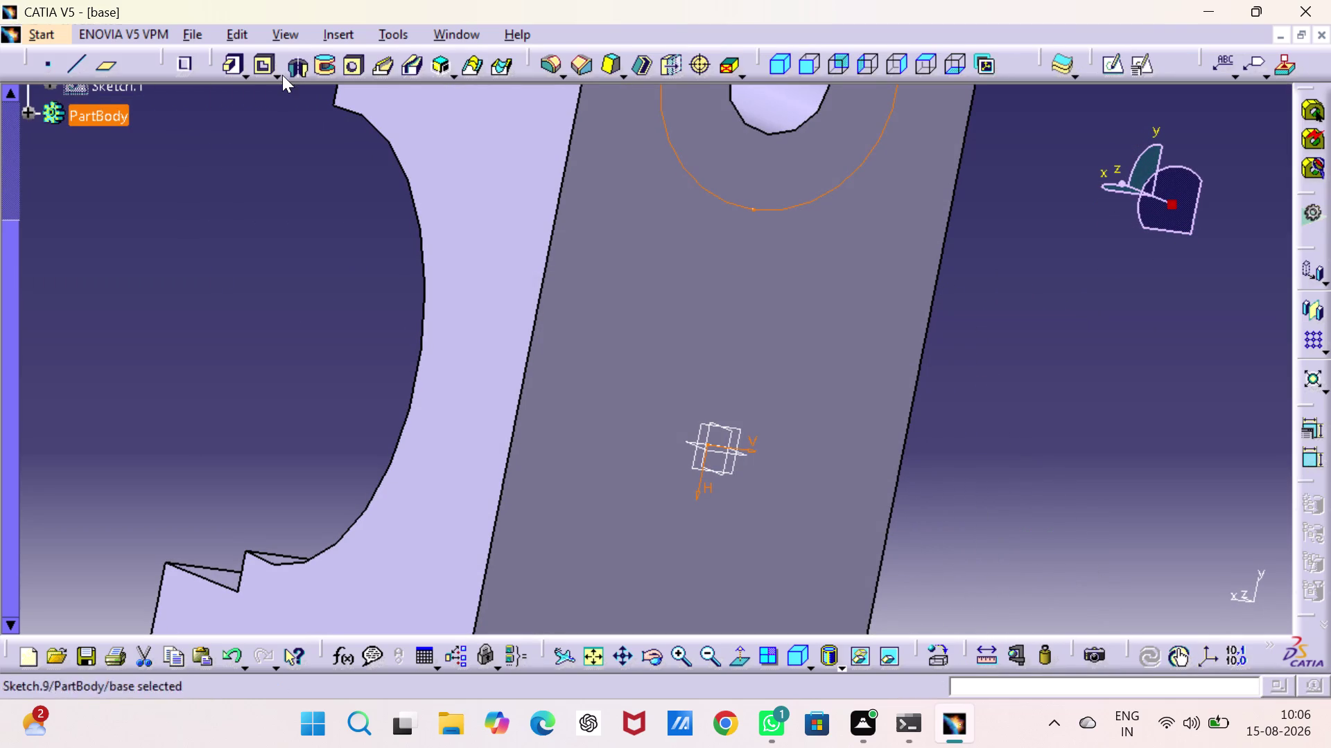
Pocket Sketch.9's circles with a Dimension limit of 10 mm depth.
click(259, 64)
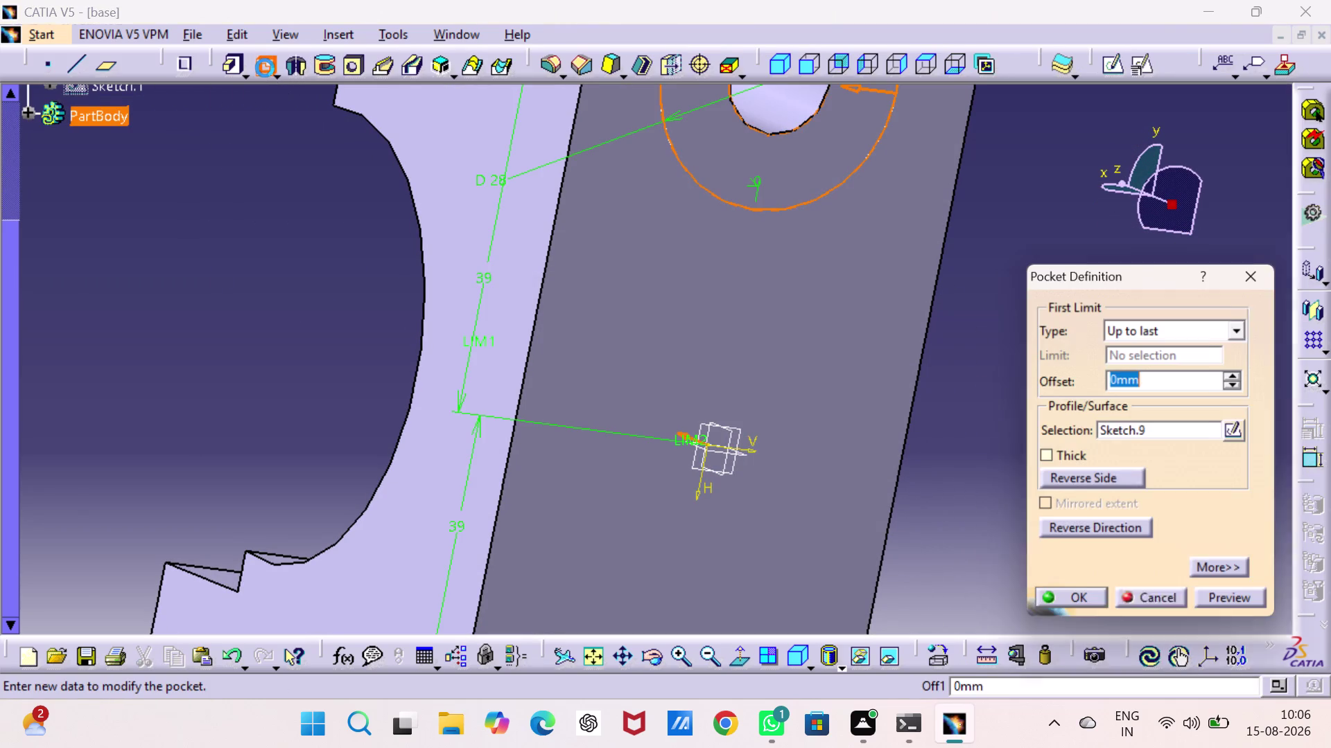
click(1211, 325)
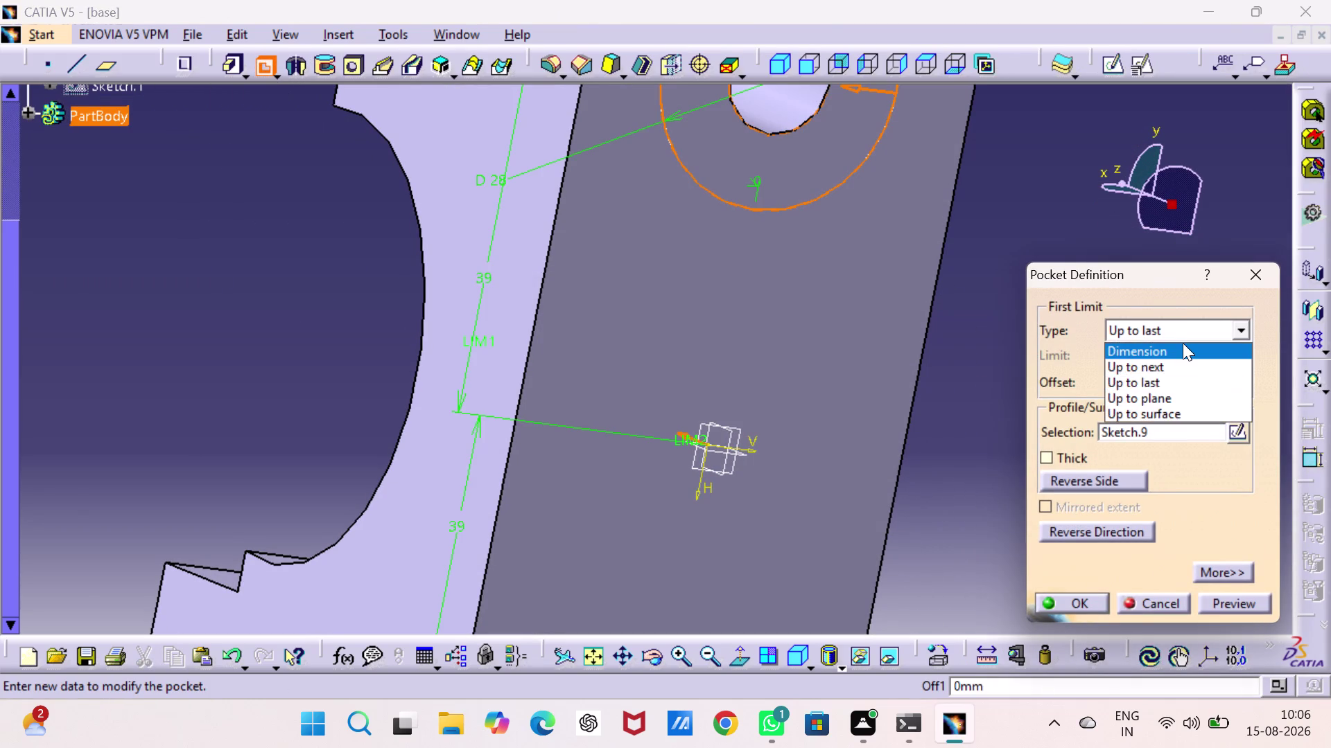
click(1181, 343)
double_click(1179, 363)
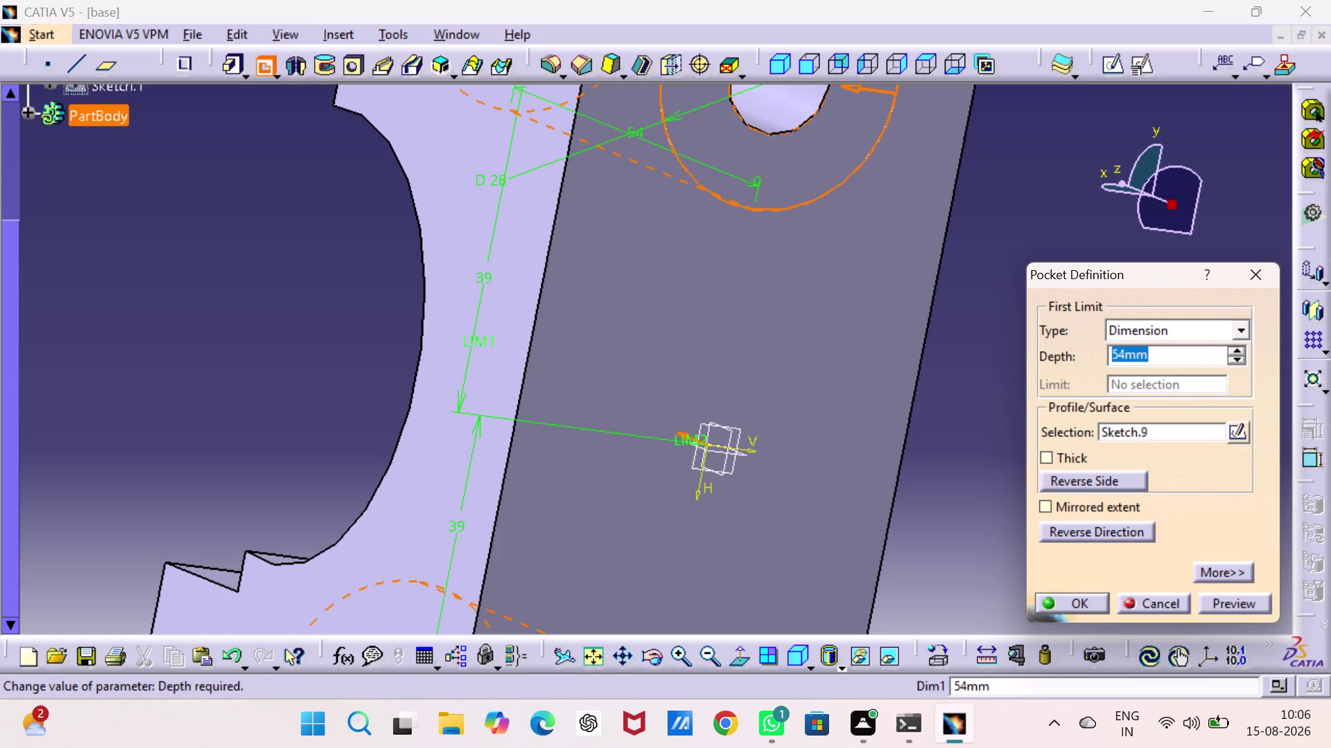
text(10)
key(Return)
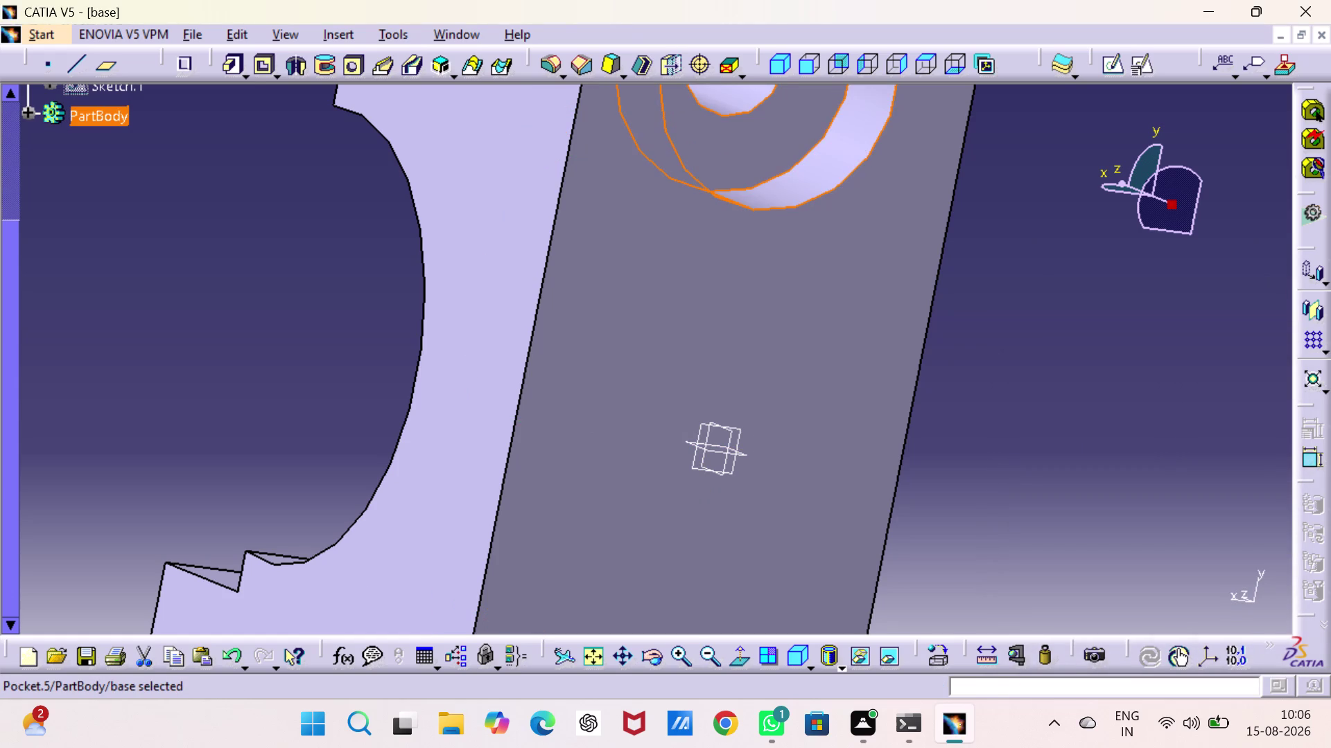
click(1160, 301)
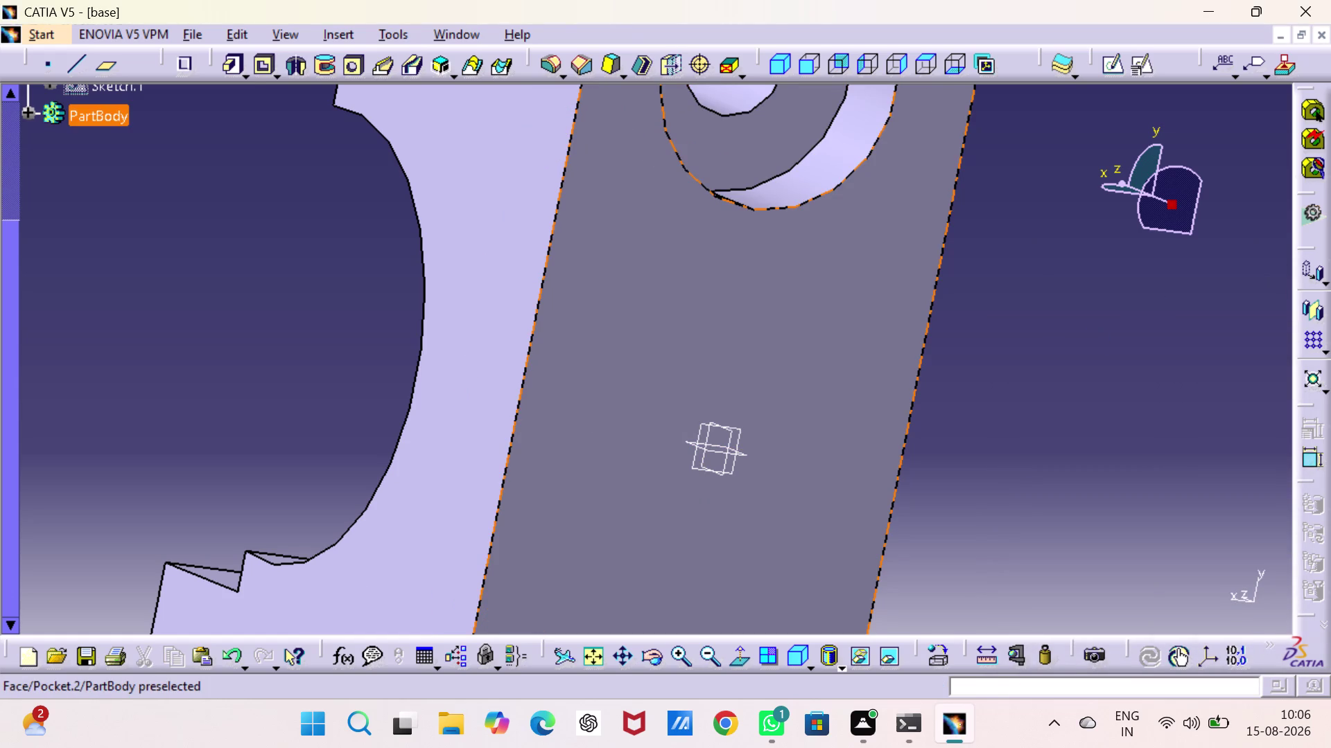
right_click(1013, 64)
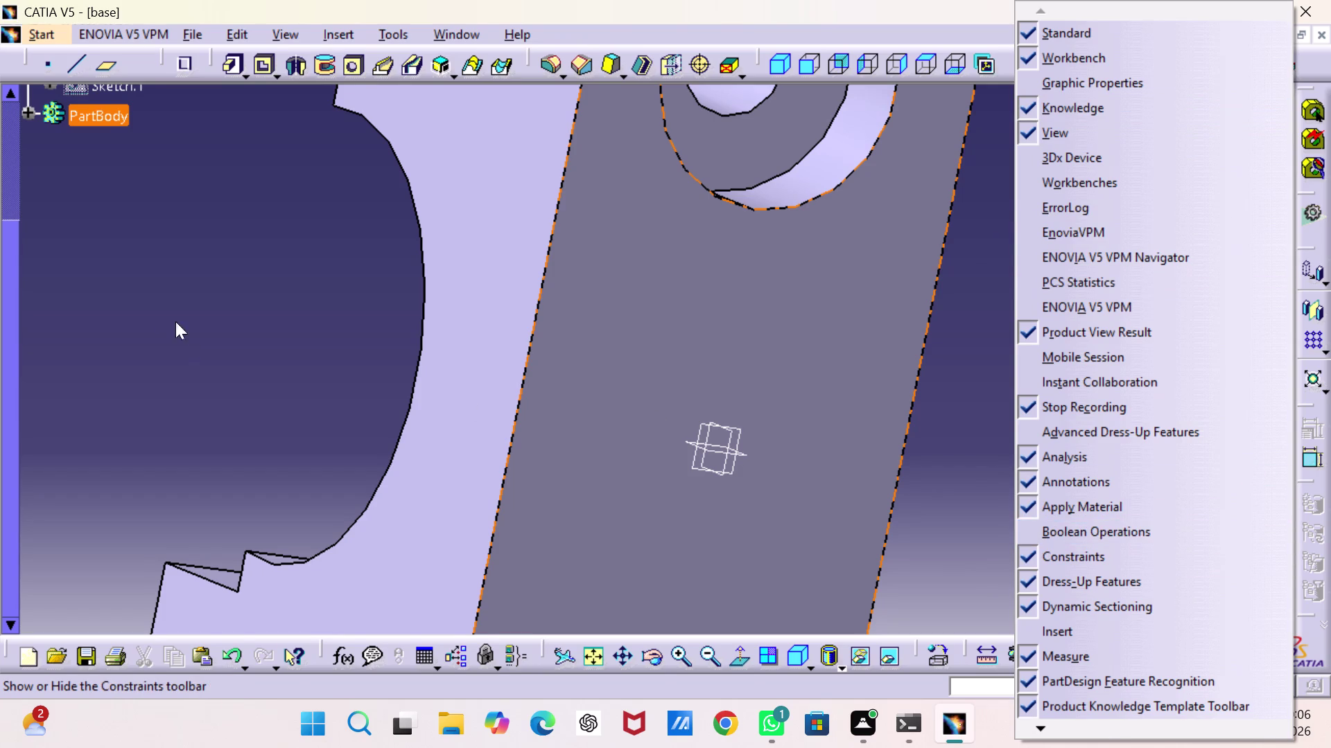
Dismiss the toolbar and Insert menus and open Tools > Options.
click(154, 306)
click(339, 30)
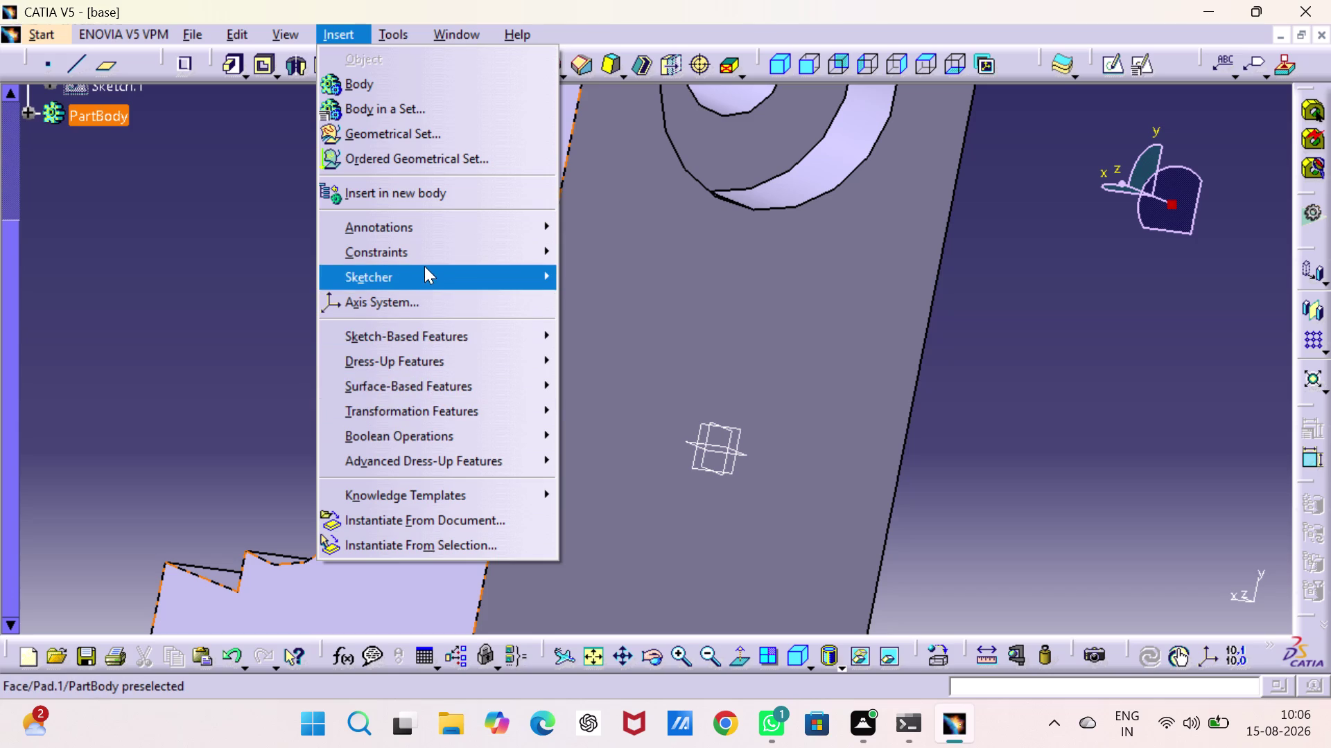
click(385, 34)
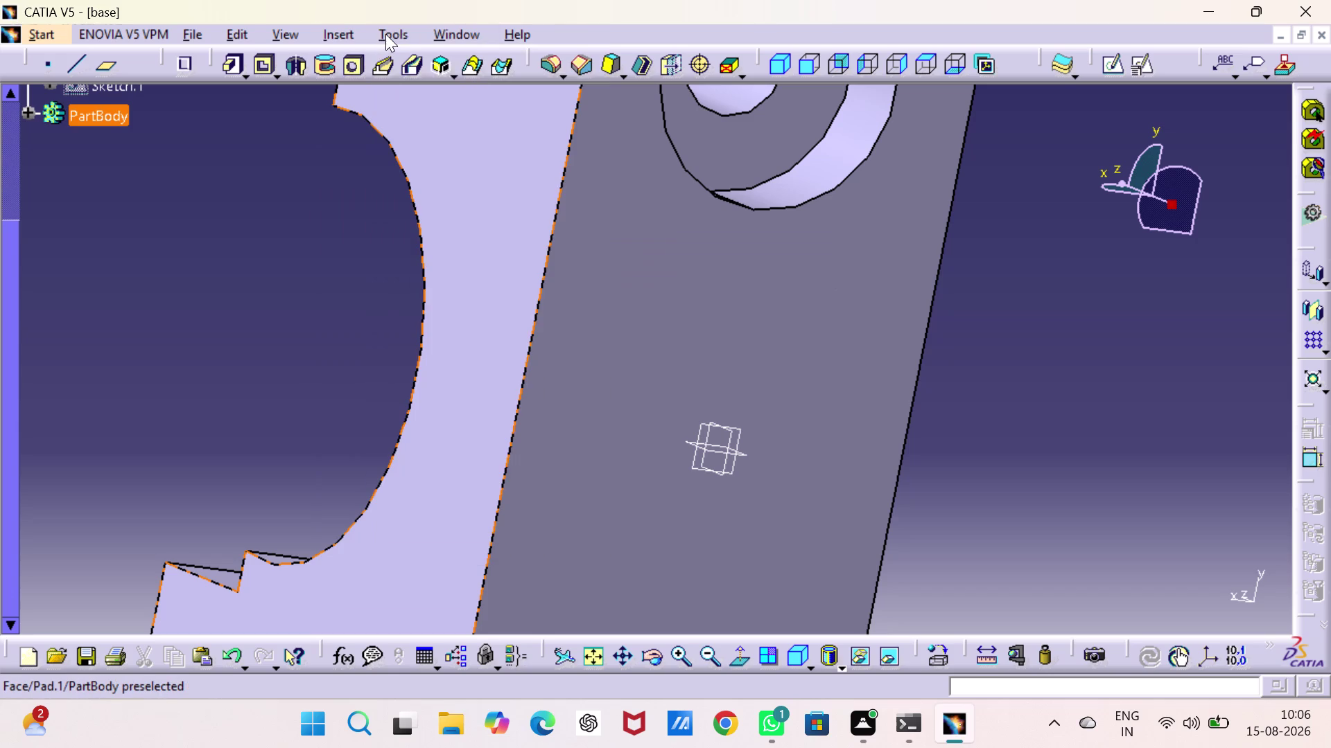
click(386, 34)
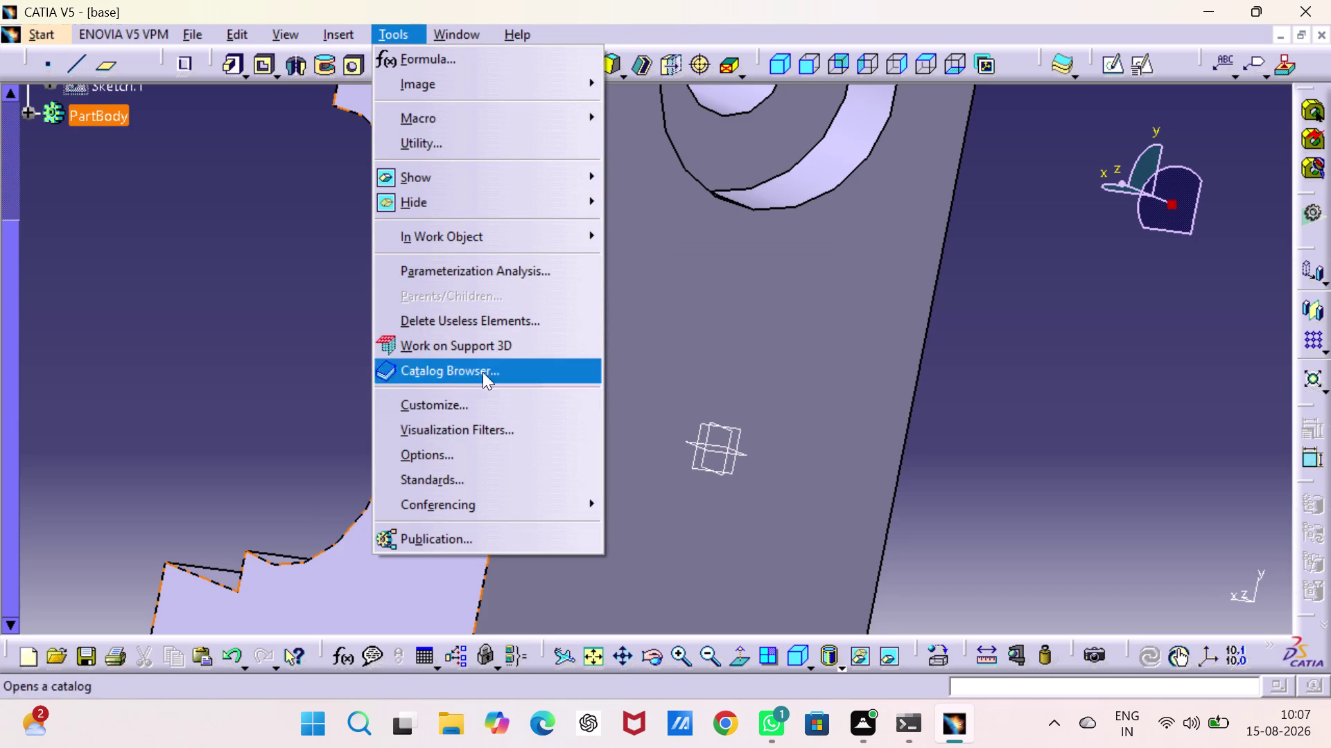
click(479, 458)
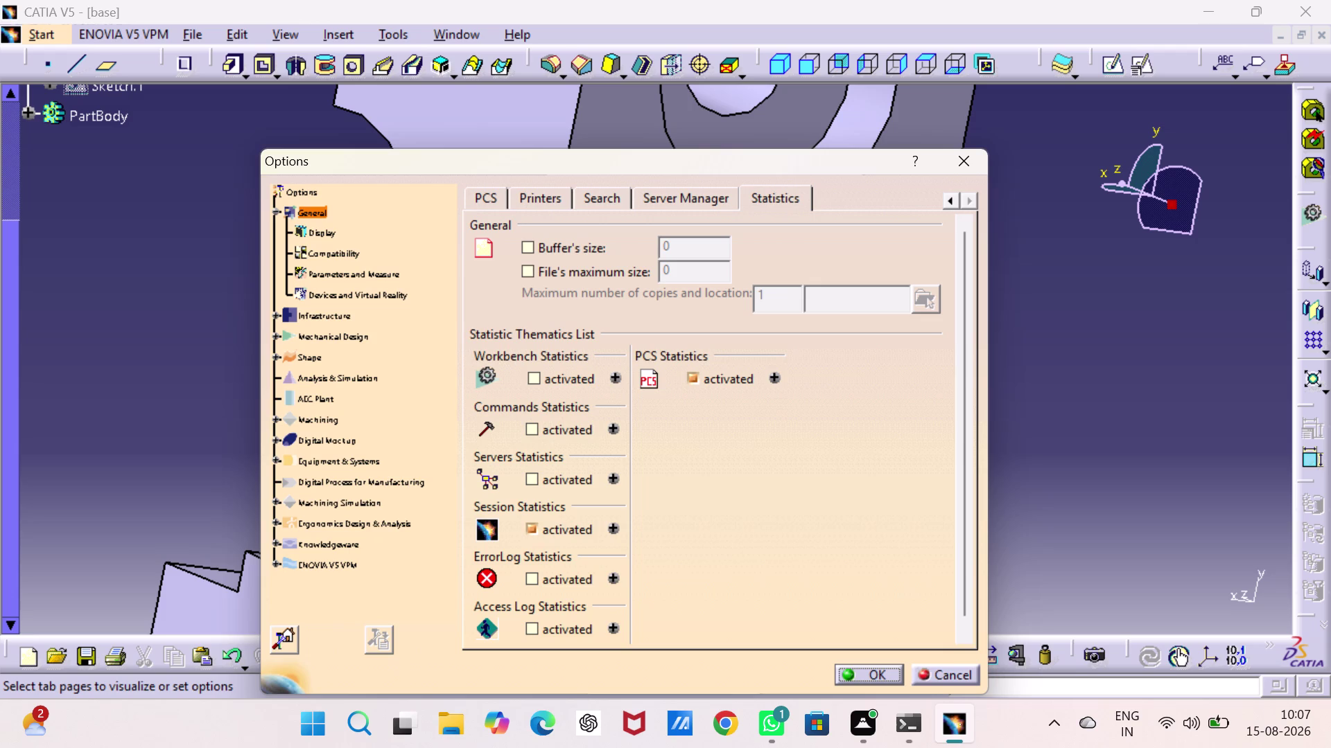
Under Display > Performance, set 3D and 2D proportional accuracy to 0.01 and confirm.
click(321, 228)
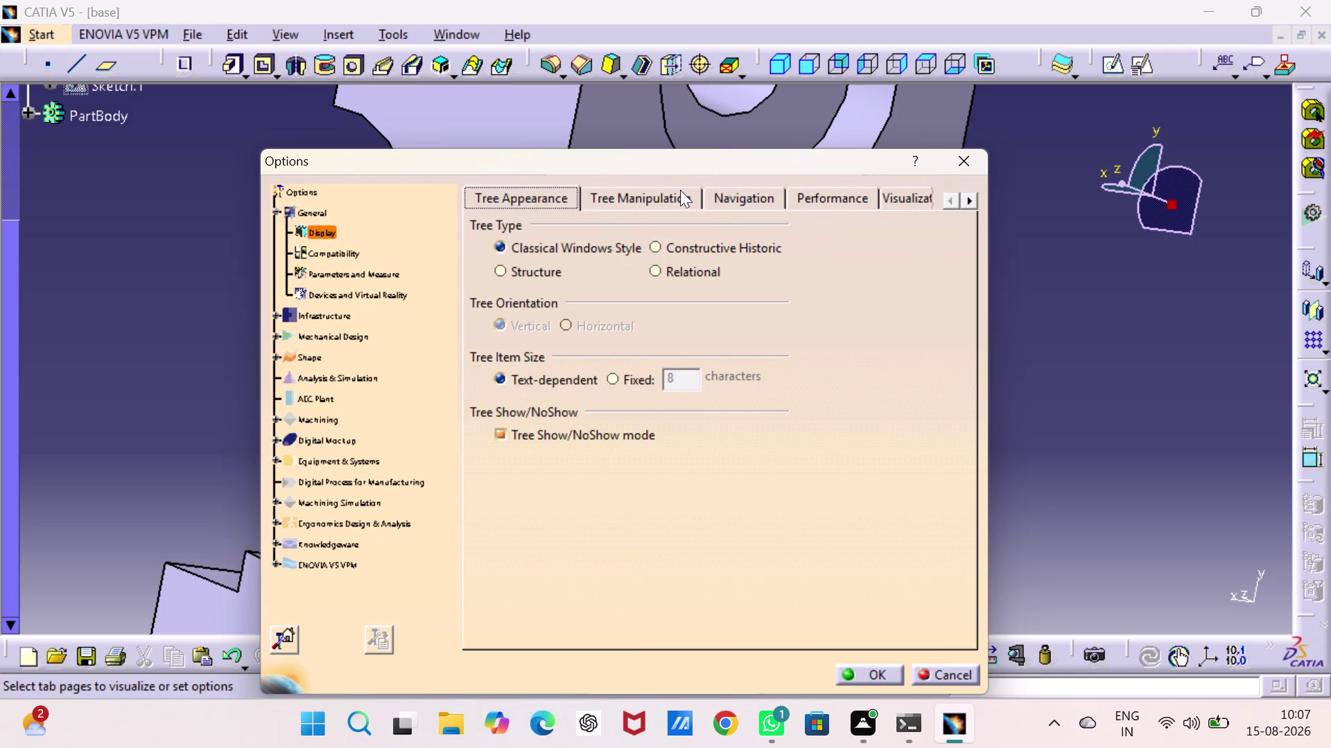
click(729, 192)
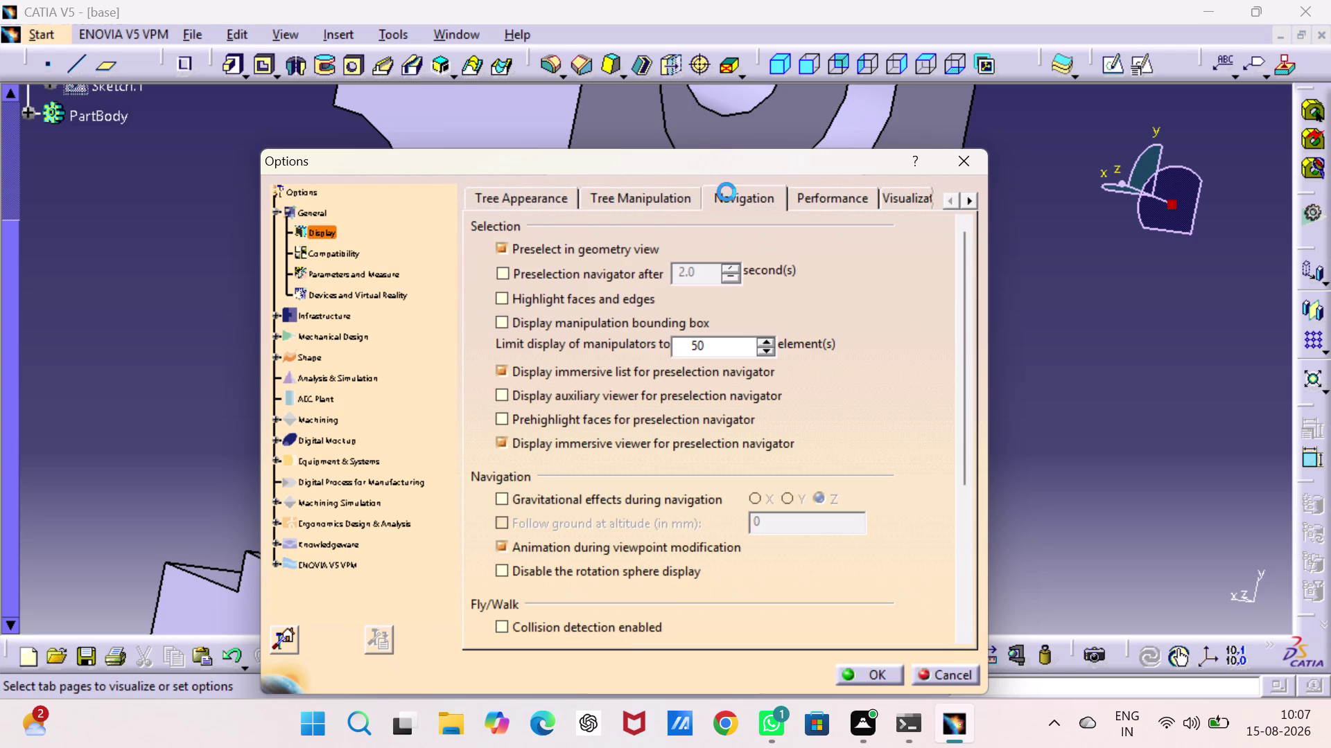
click(678, 196)
click(788, 199)
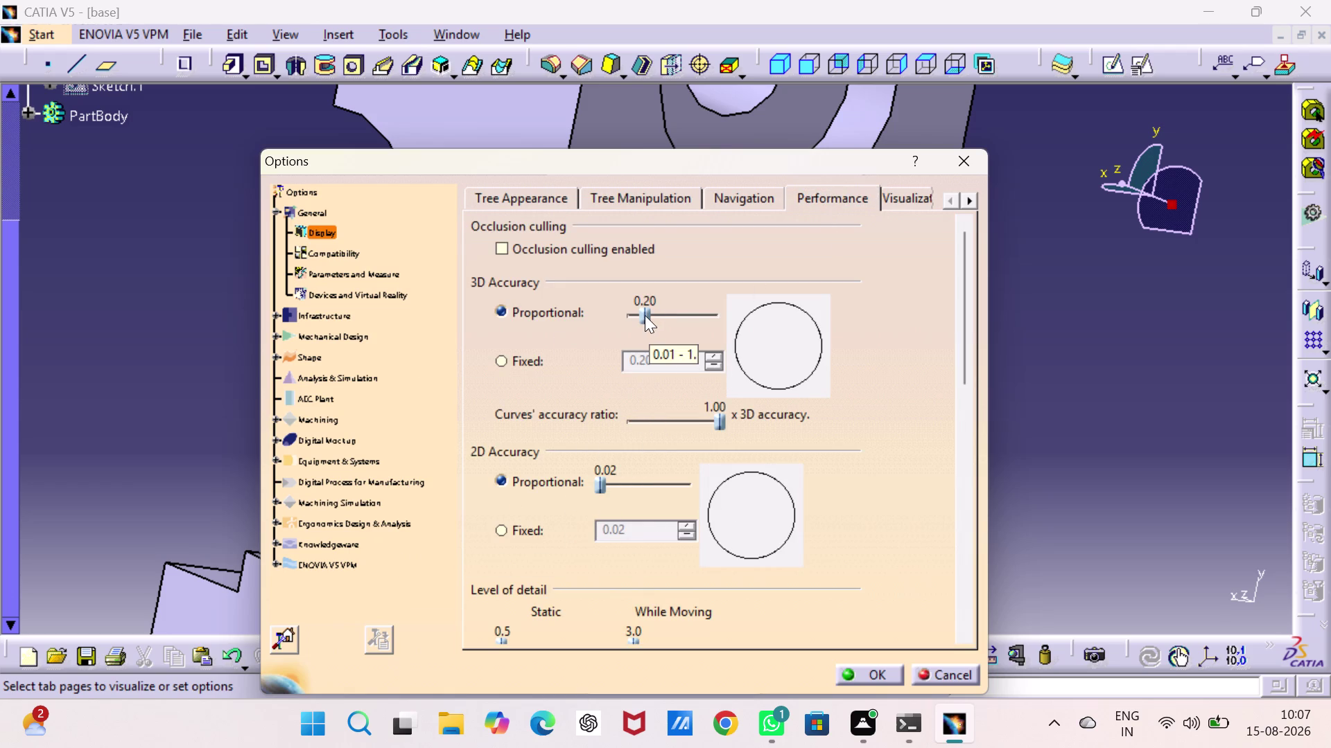
drag(644, 315, 530, 314)
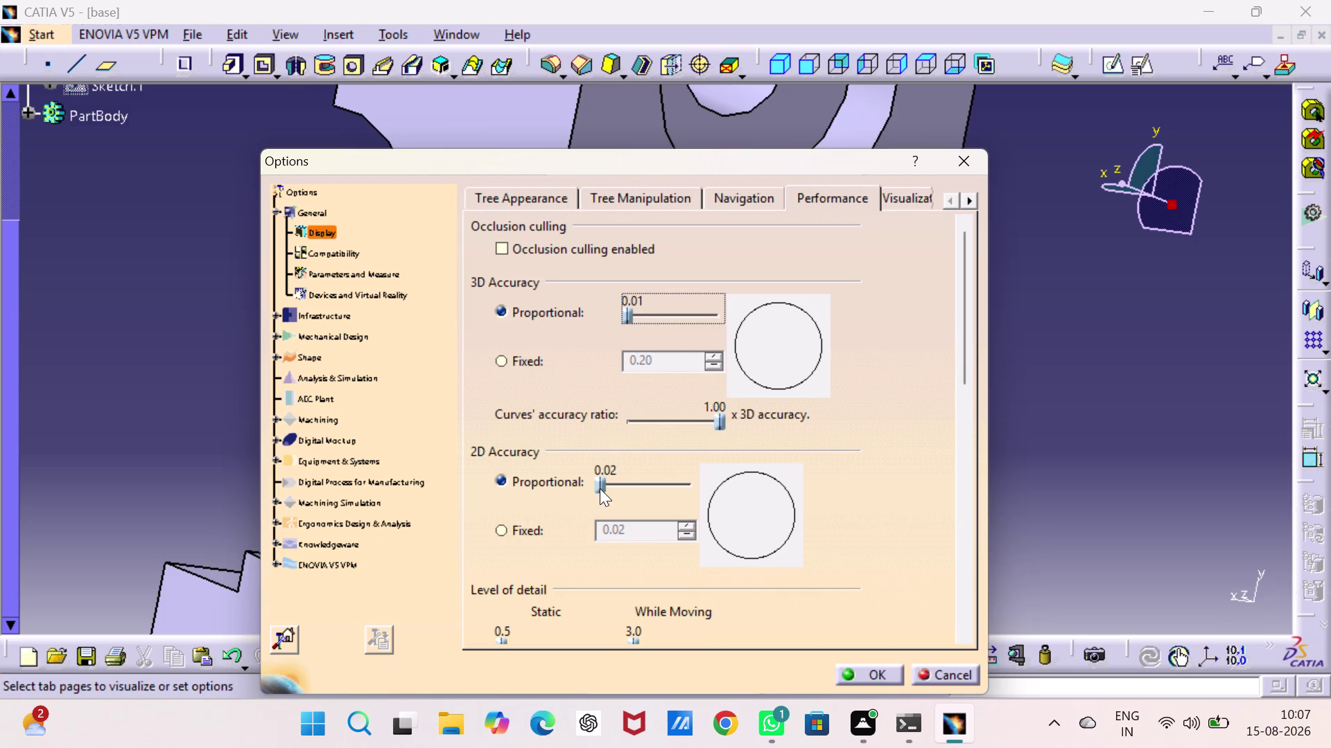
drag(599, 487, 527, 487)
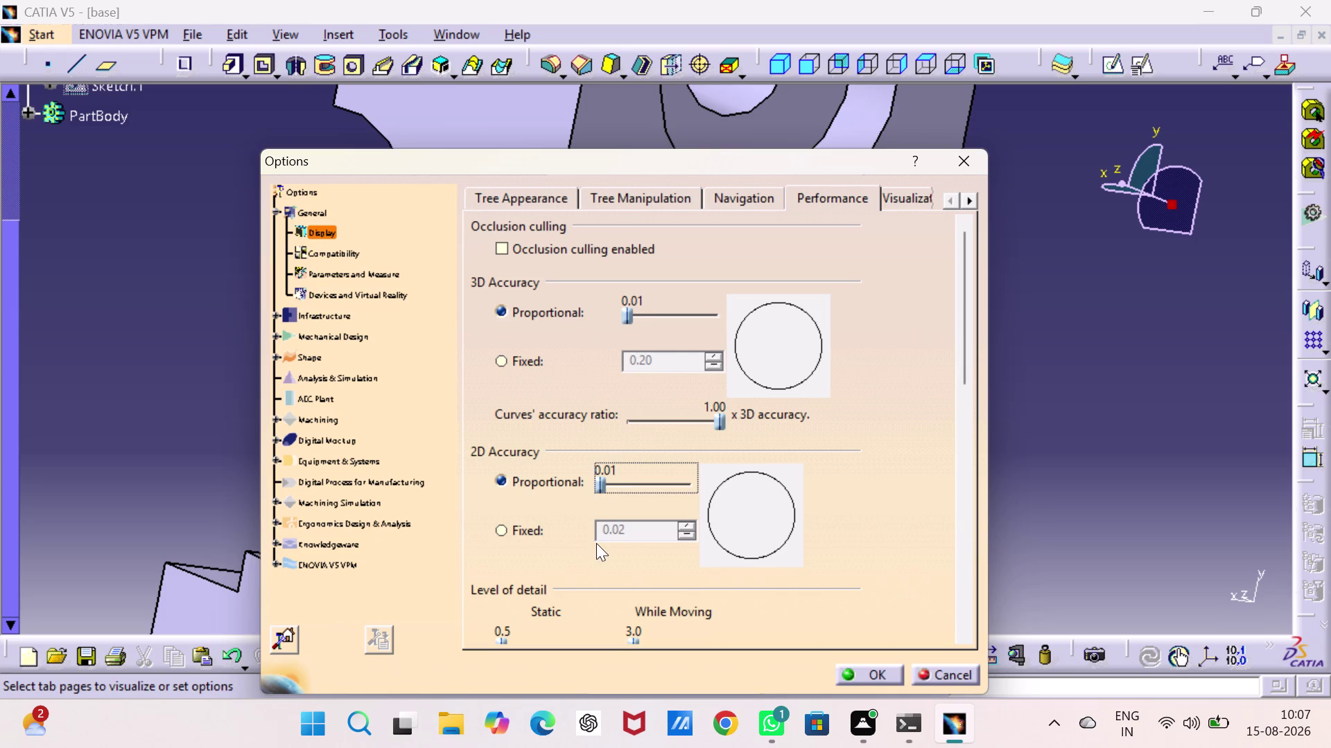
click(865, 676)
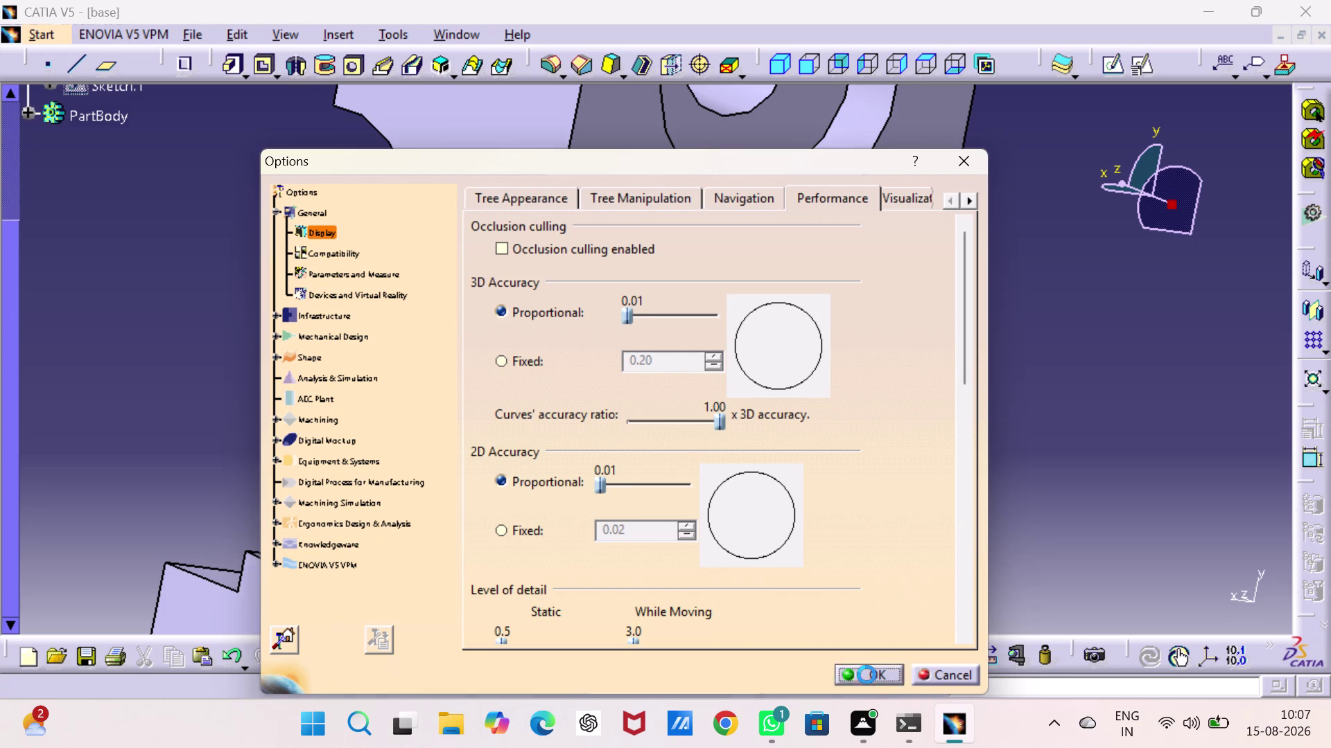
click(1139, 320)
Pan and rotate around the counterbored hole, then switch to the isometric view.
middle_drag(1027, 353, 921, 543)
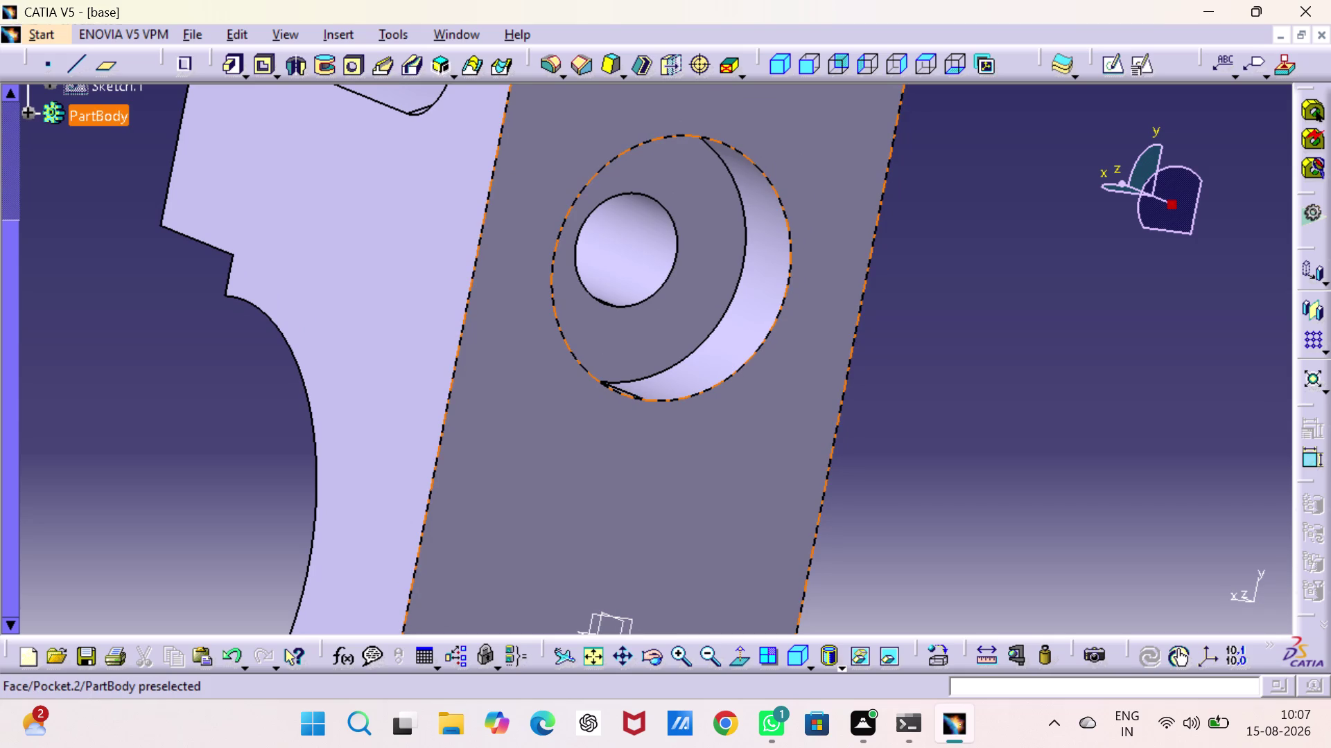
middle_drag(793, 454, 864, 445)
right_drag(793, 454, 865, 445)
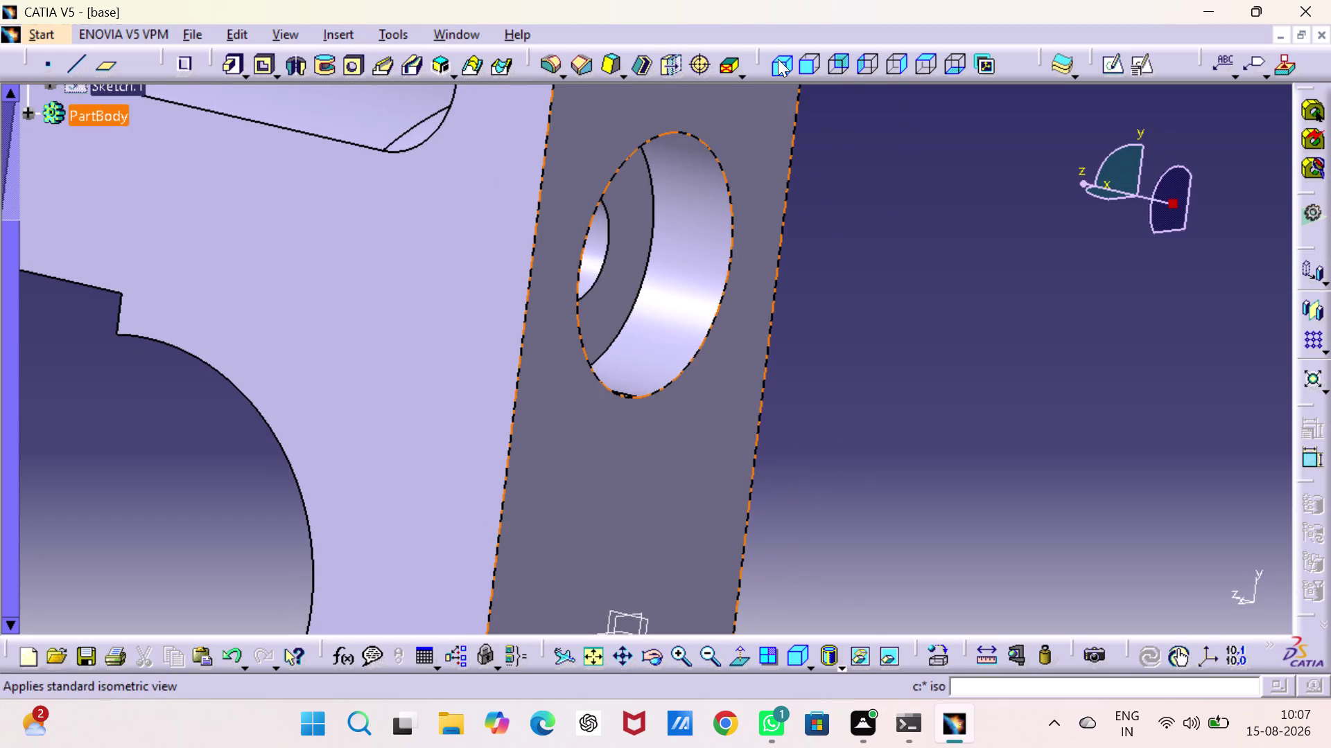
click(778, 59)
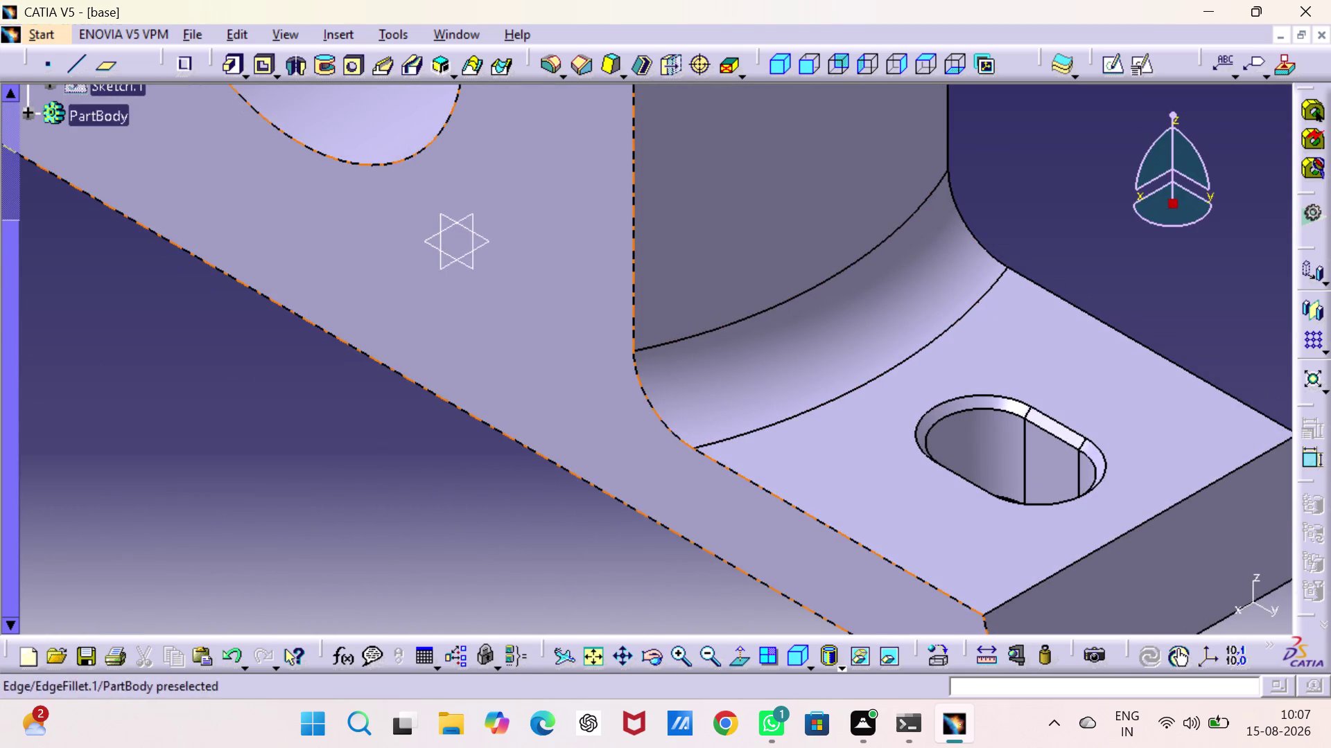
Bring the base's bore into view and start a new sketch.
middle_drag(622, 386, 1003, 747)
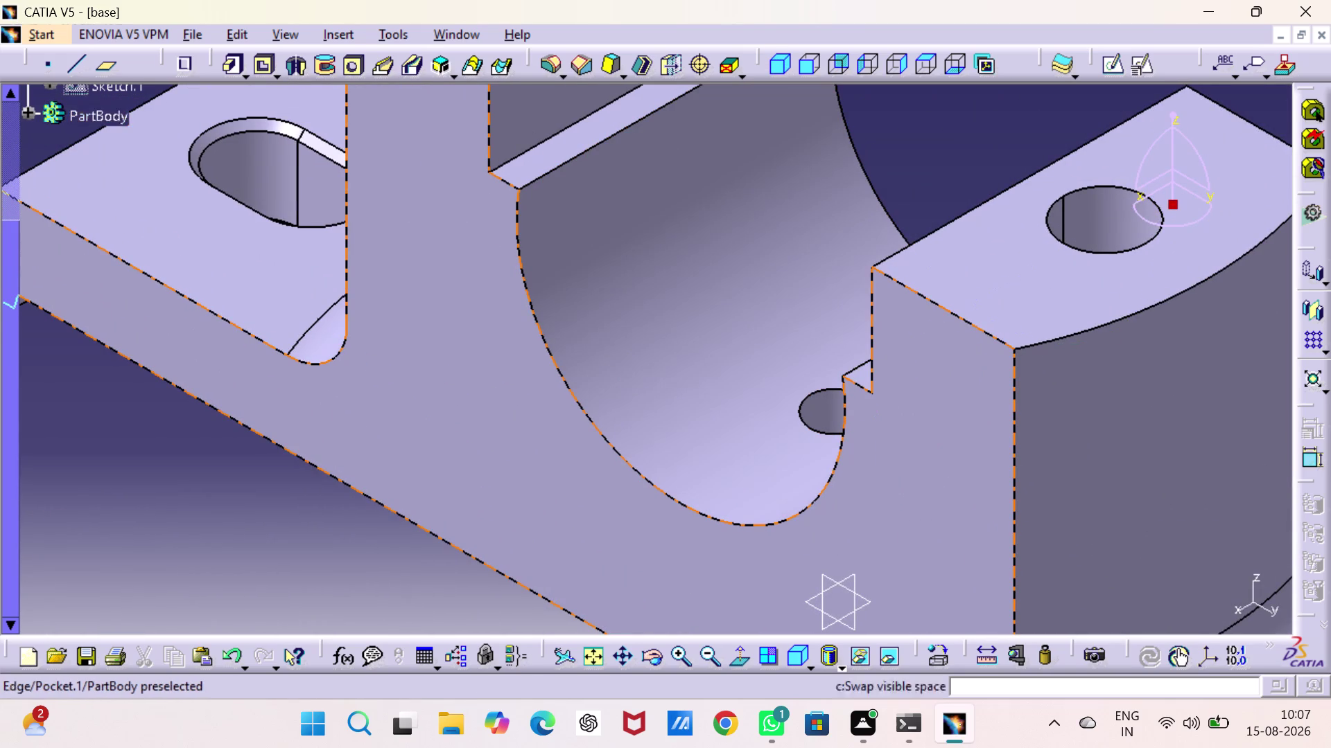
click(521, 447)
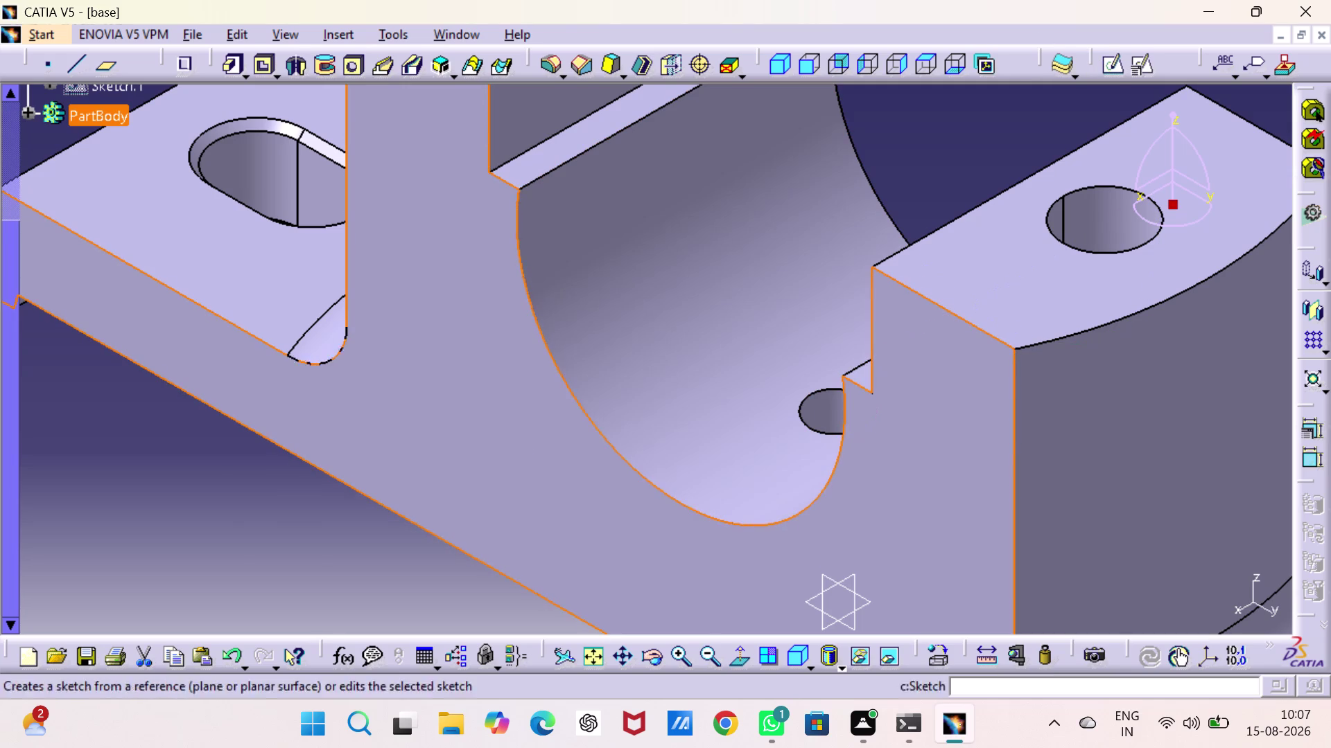
drag(136, 603, 144, 604)
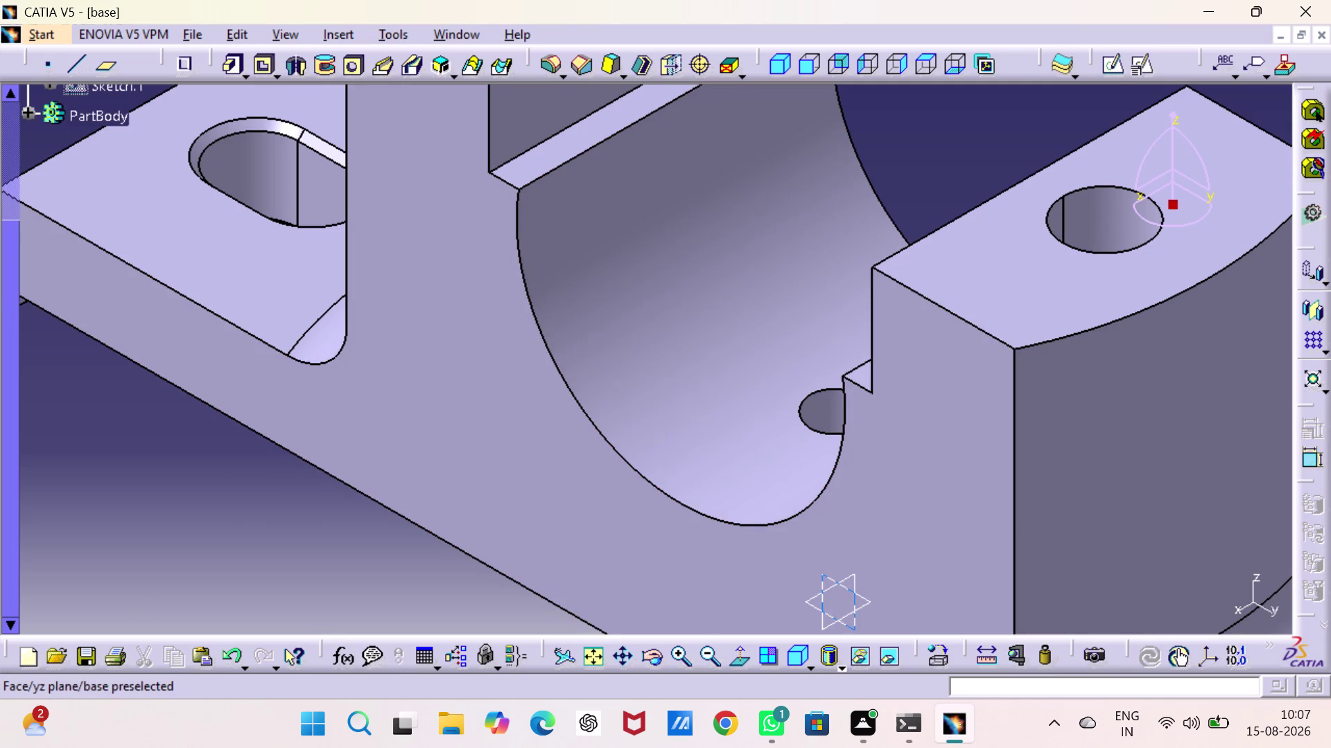
click(822, 573)
On the yz plane, draw a circle centred on the vertical axis inside the bore.
click(1124, 66)
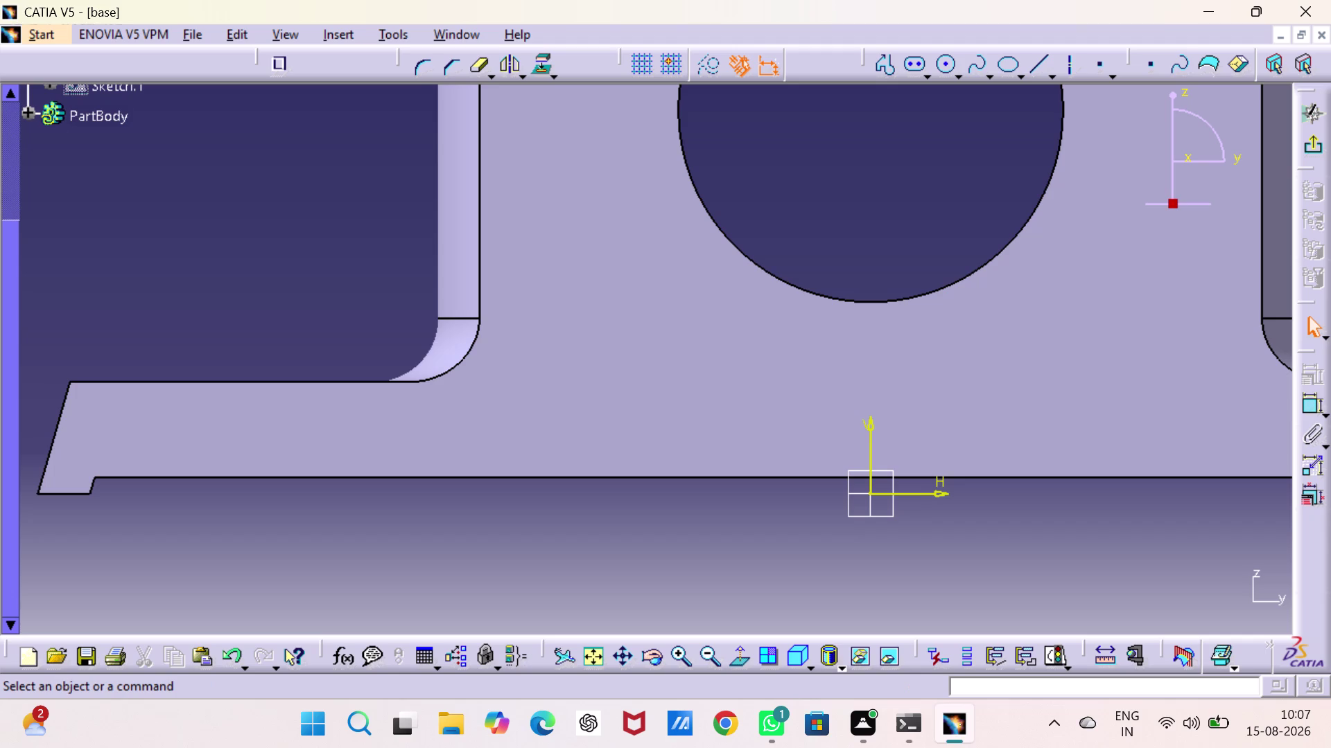
scroll(down, 3)
middle_drag(393, 210, 231, 386)
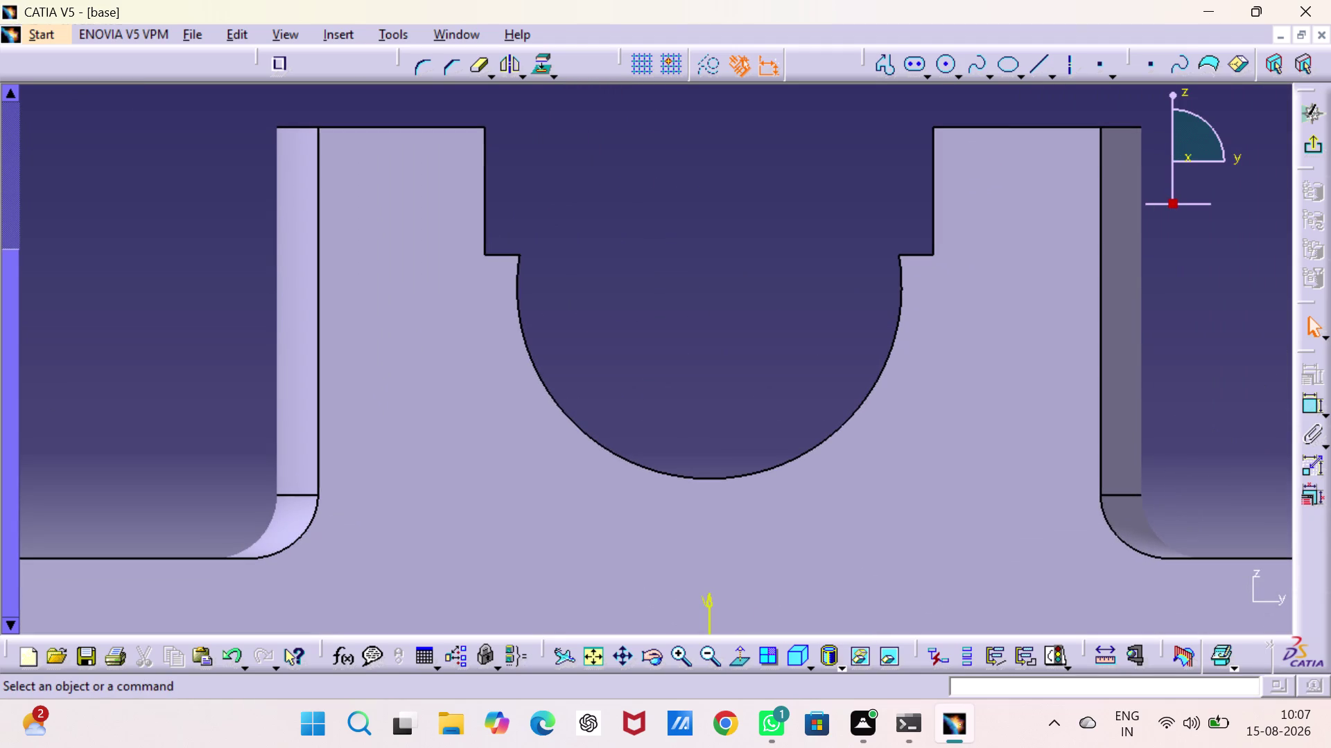
click(947, 70)
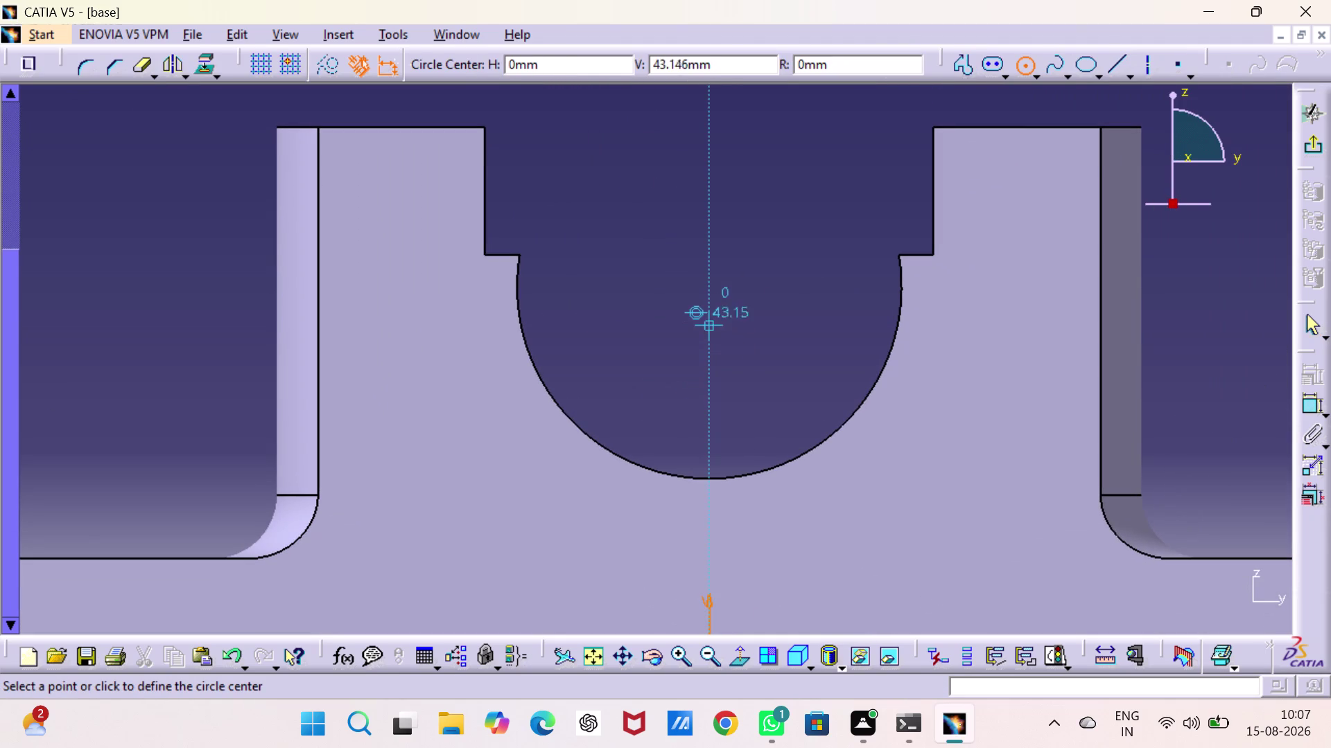
click(711, 258)
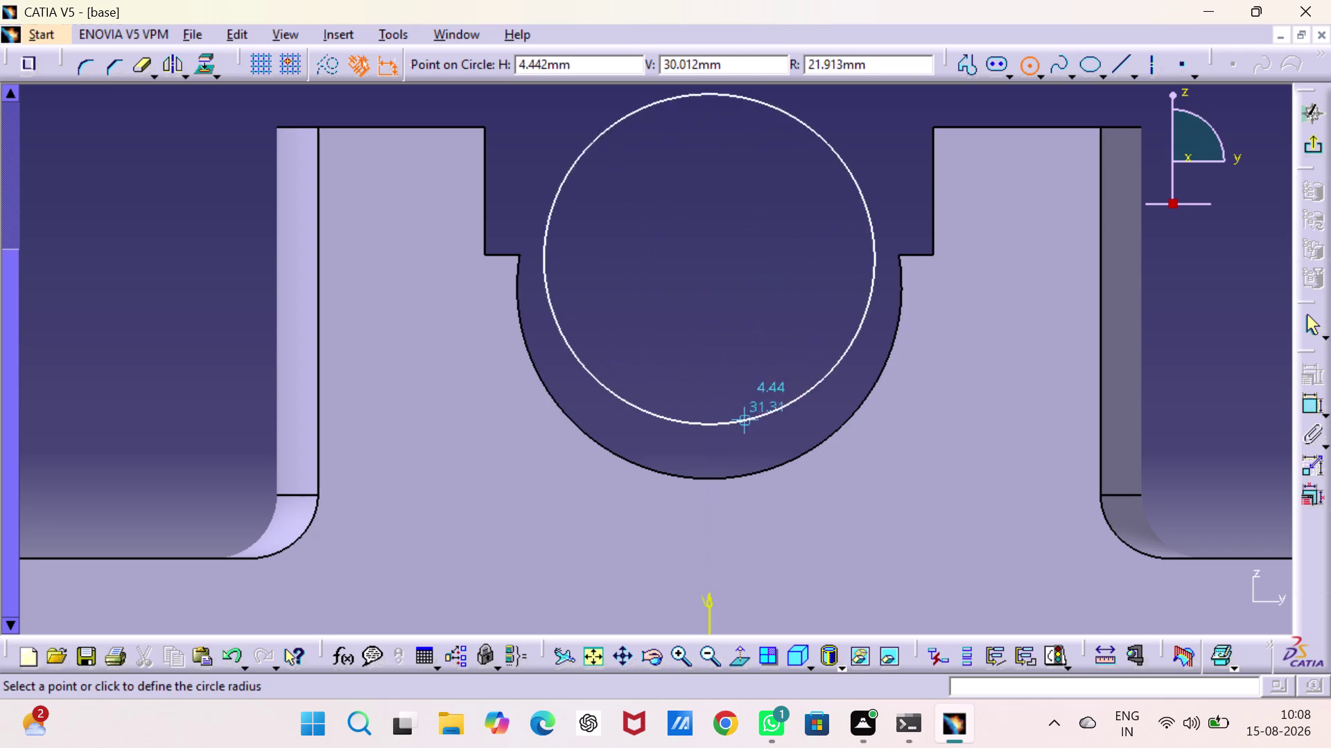
click(742, 458)
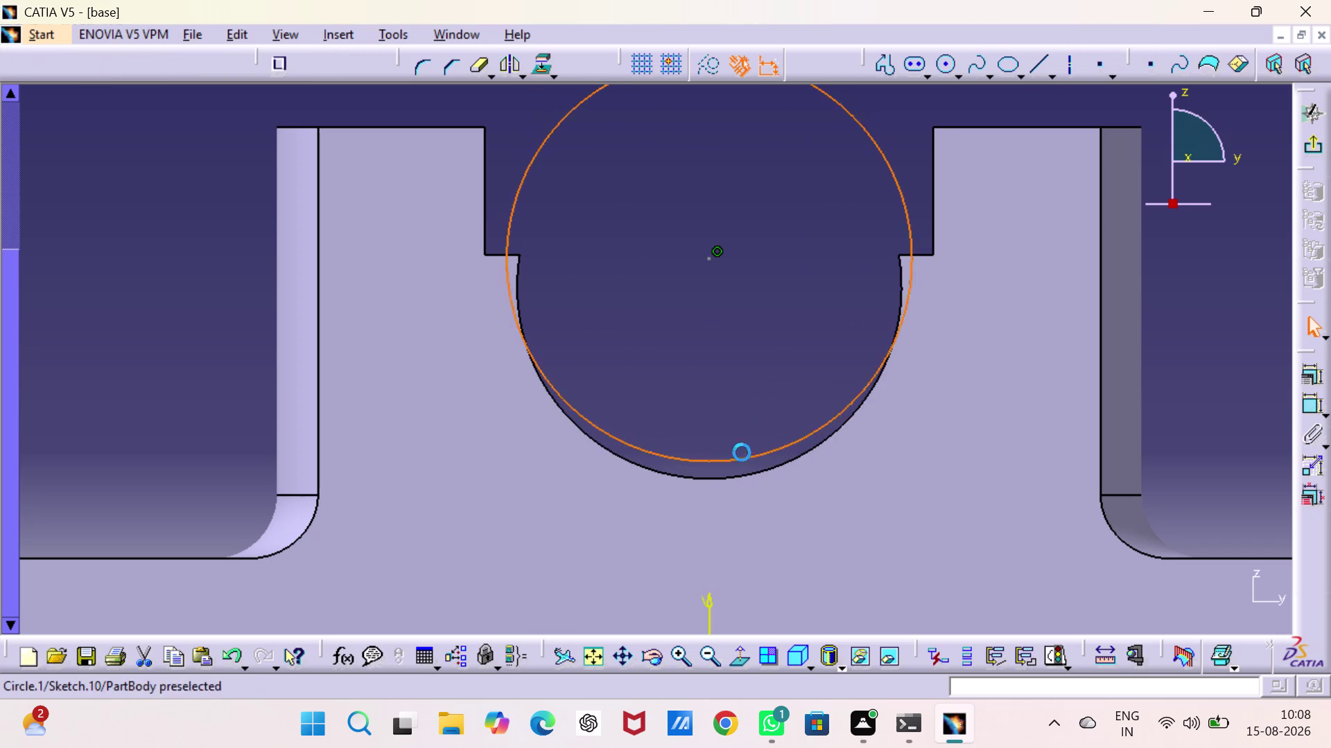
Dimension the circle as a radius and set it to 24 mm.
right_drag(116, 316, 136, 214)
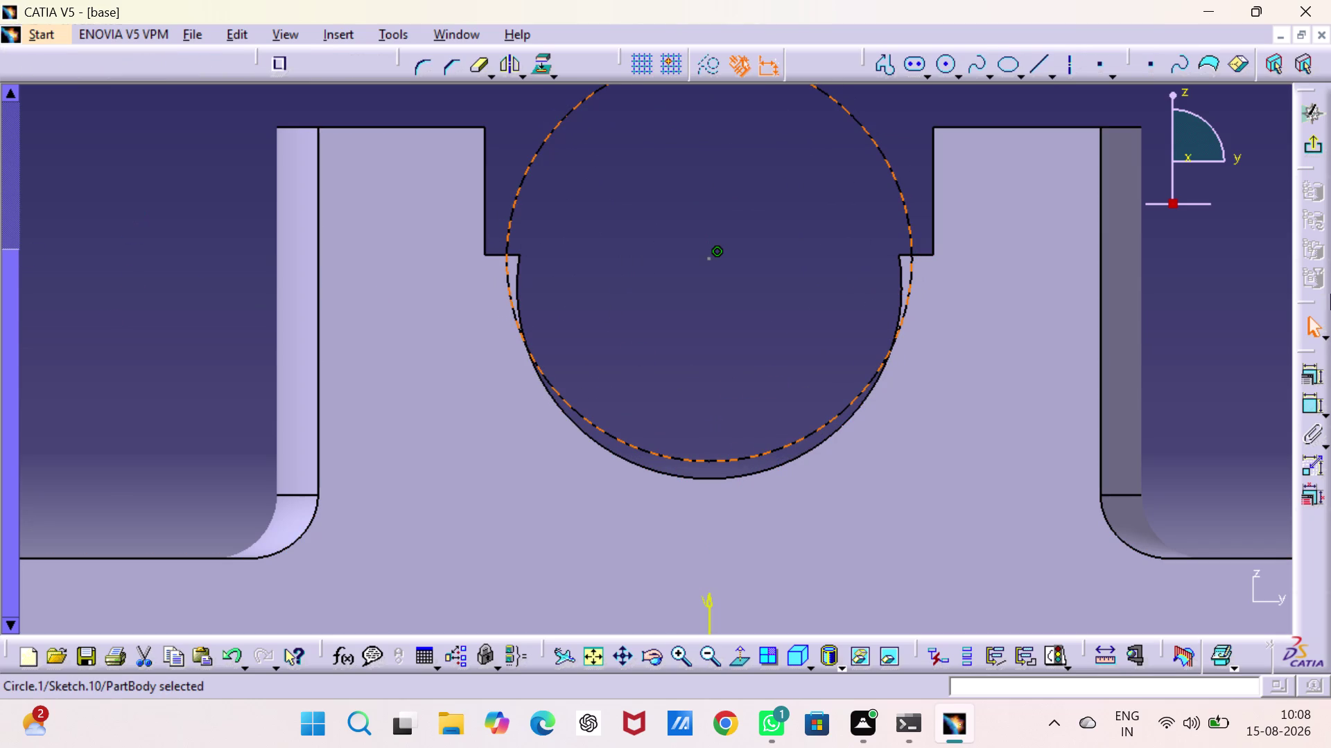
click(1310, 413)
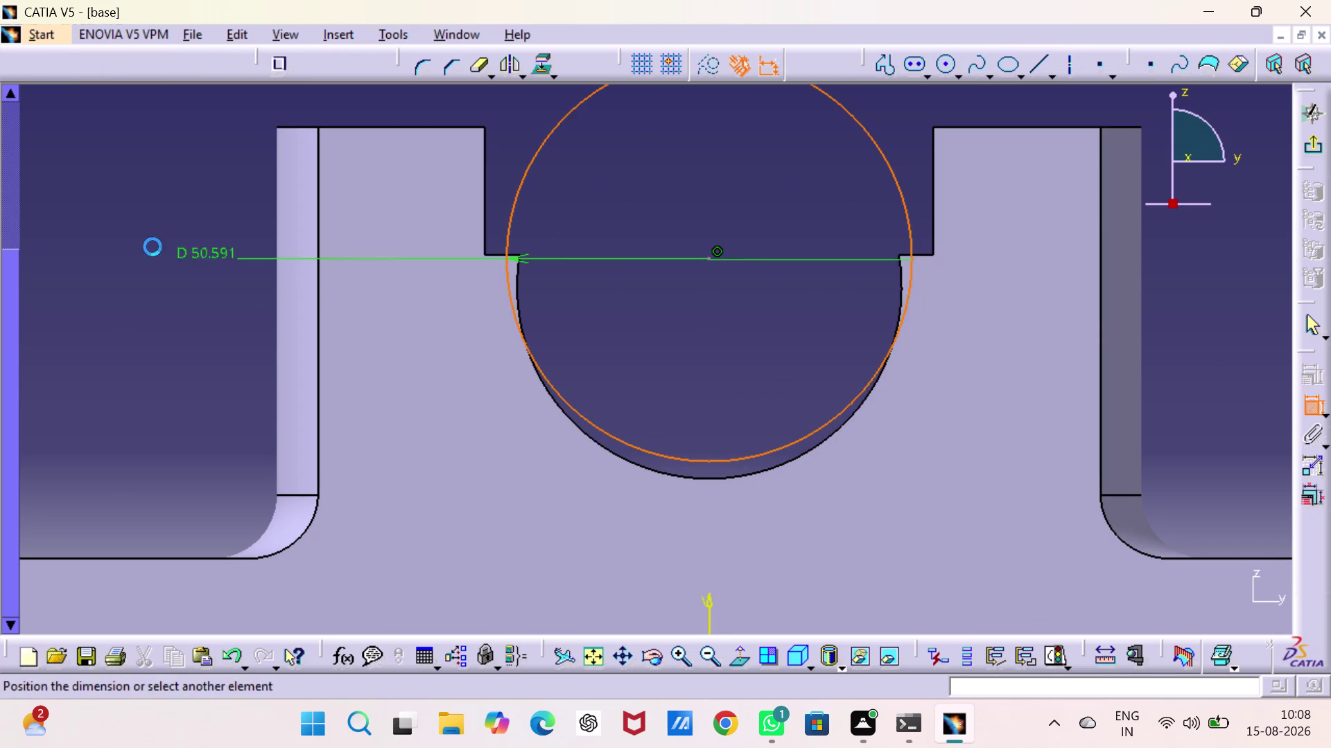
click(118, 181)
double_click(114, 179)
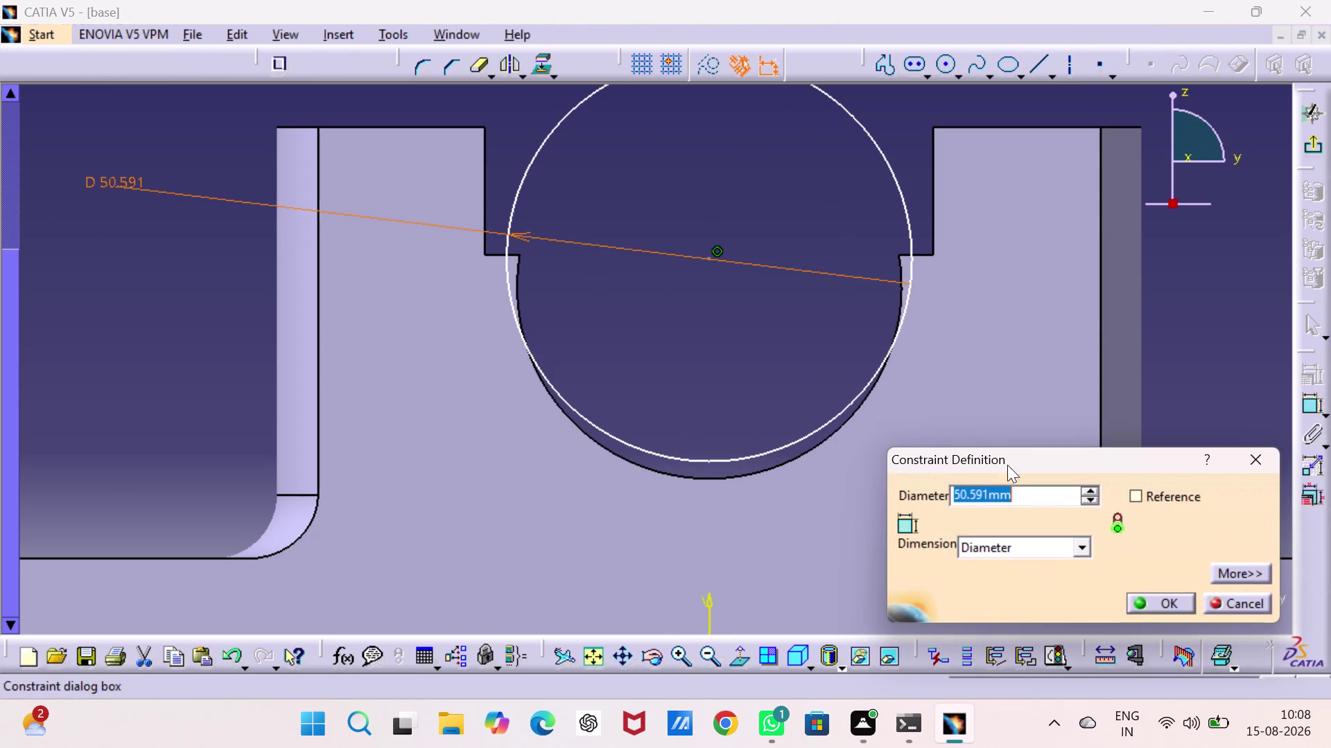
click(1082, 545)
click(1044, 560)
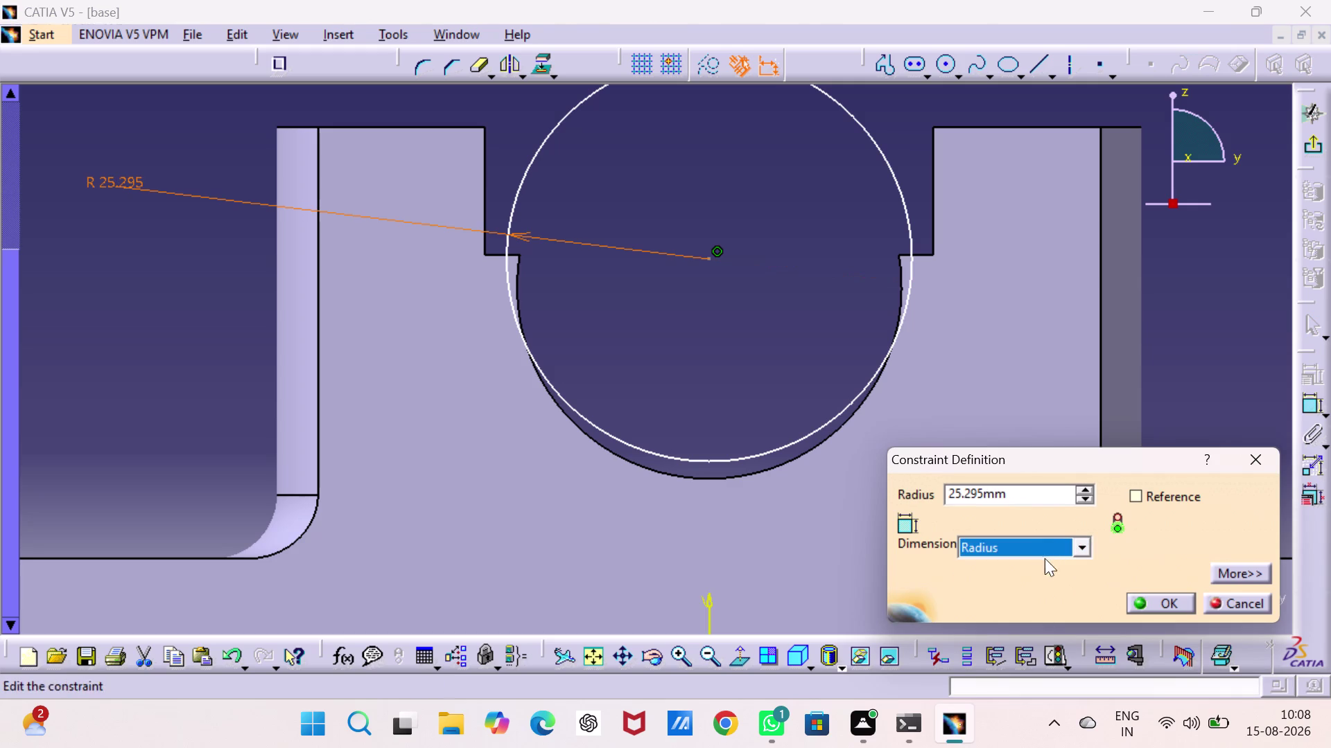
drag(1035, 496, 883, 493)
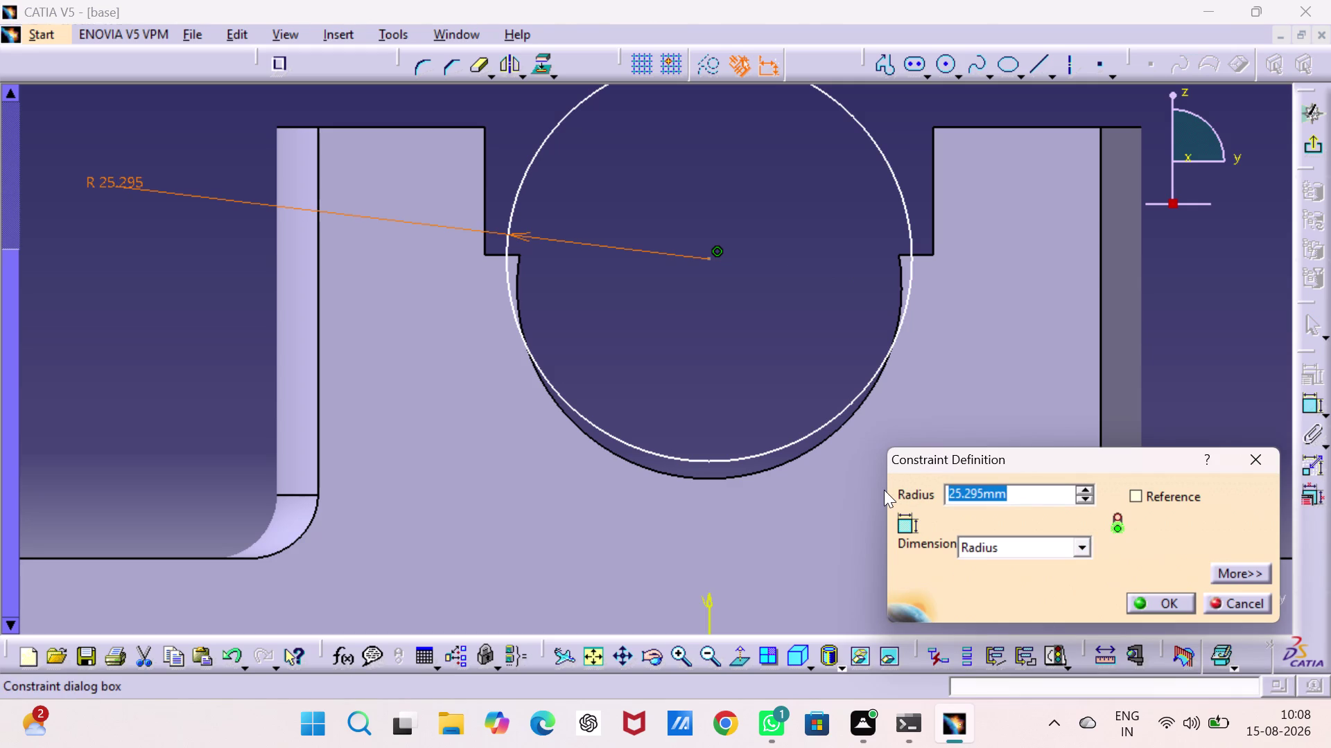
text(24)
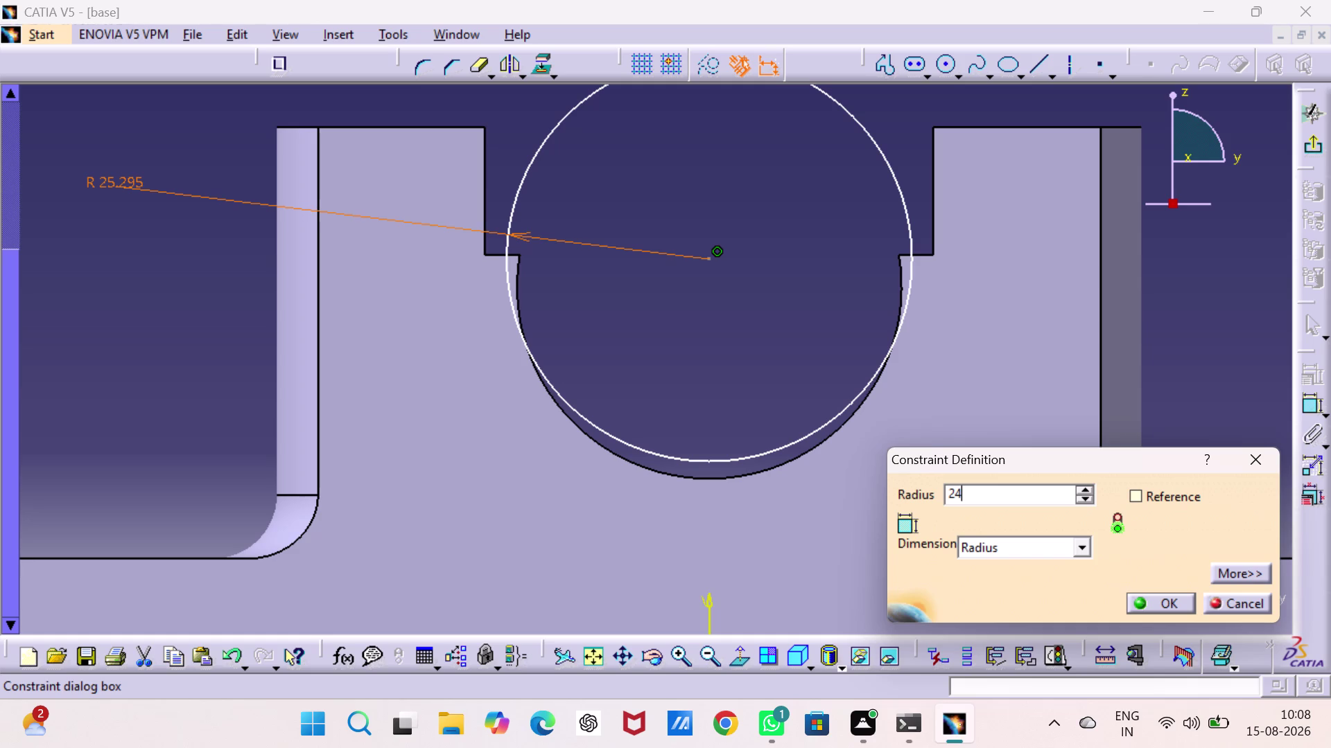
click(1161, 599)
Select the sketched circle together with the bore's curved edge.
click(1249, 418)
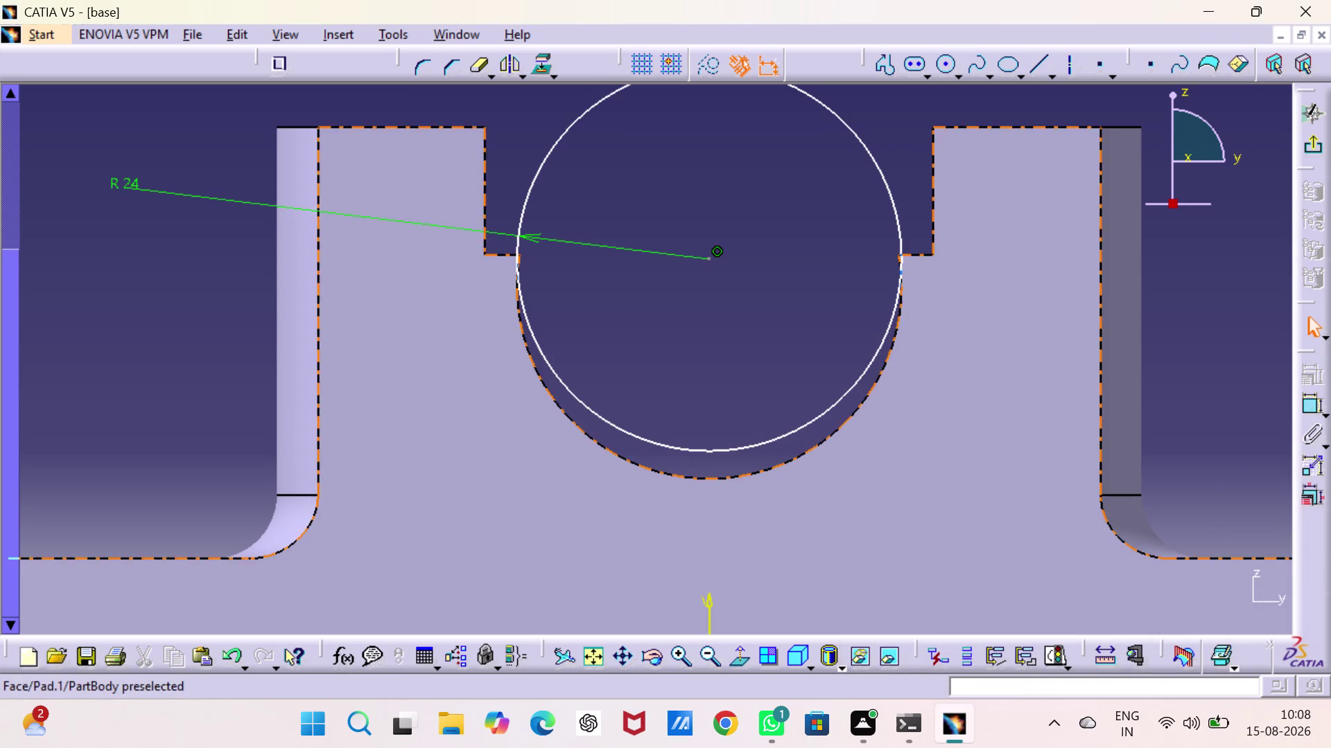
click(814, 421)
click(828, 439)
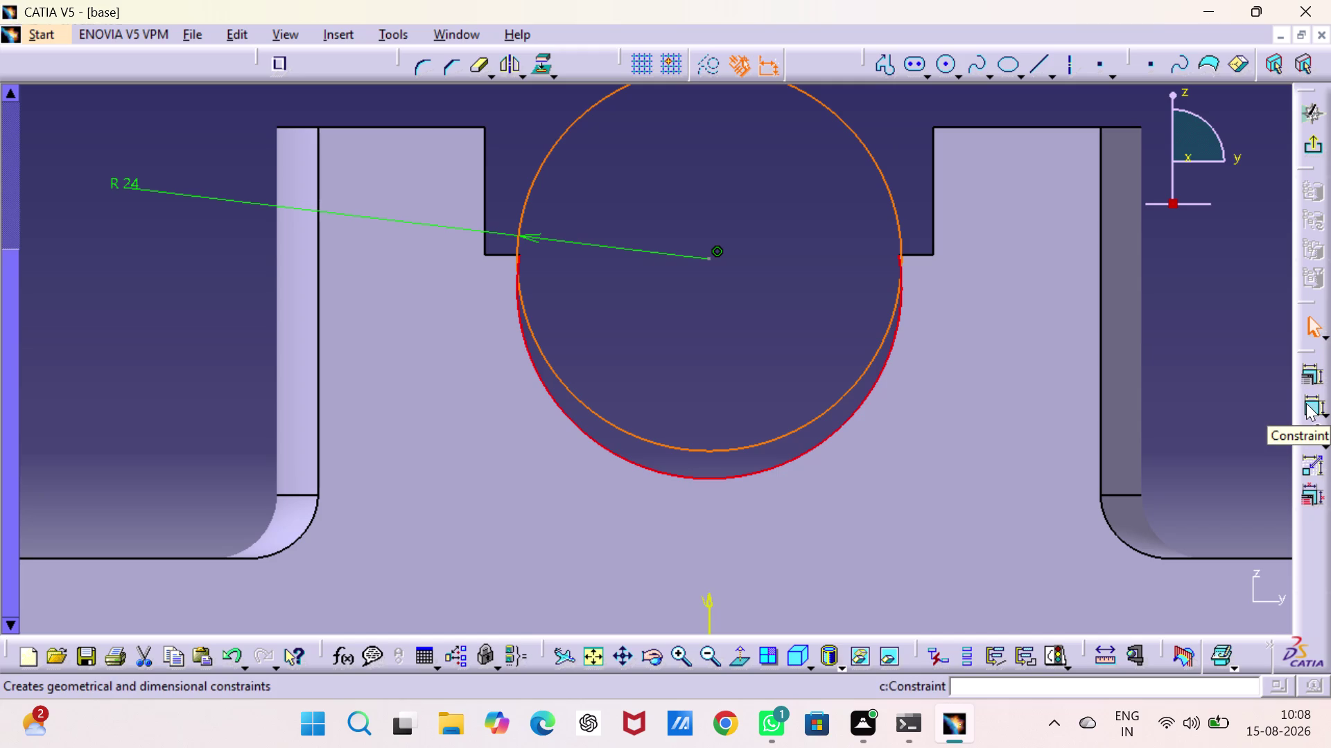
click(1313, 380)
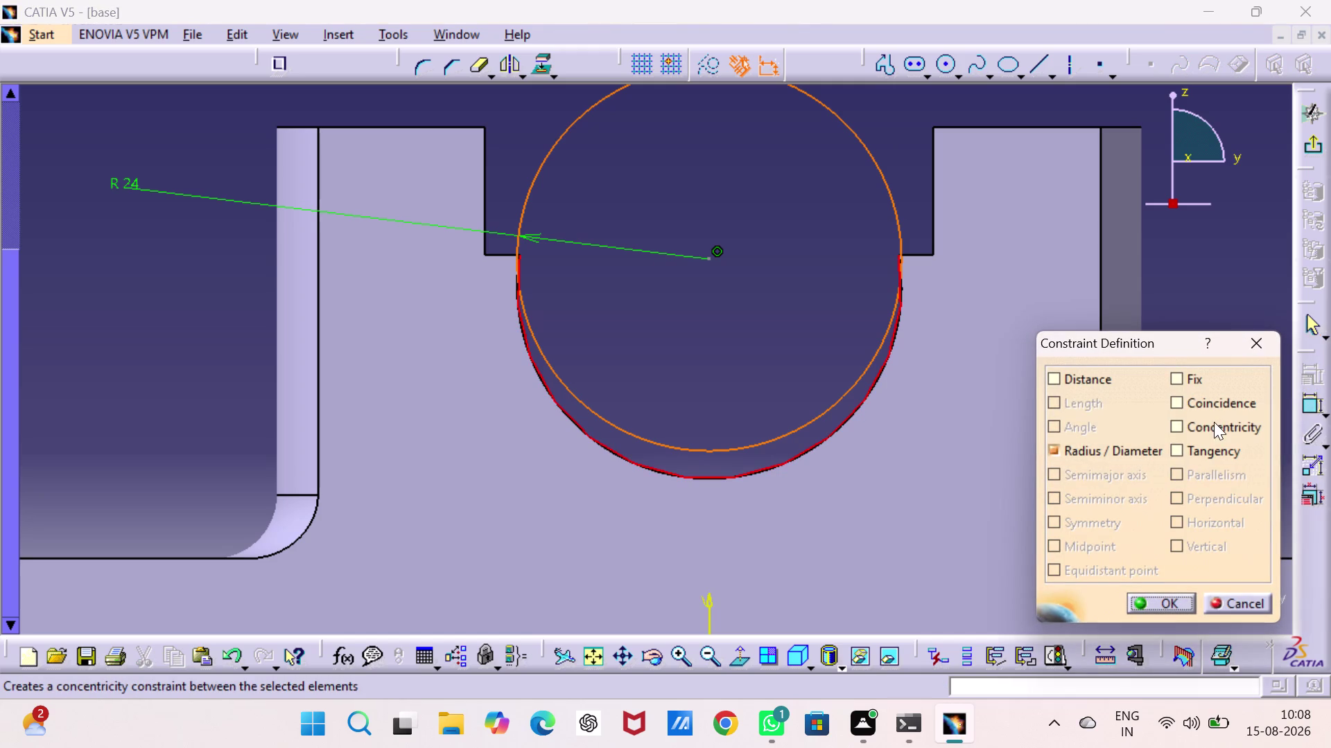
click(1170, 403)
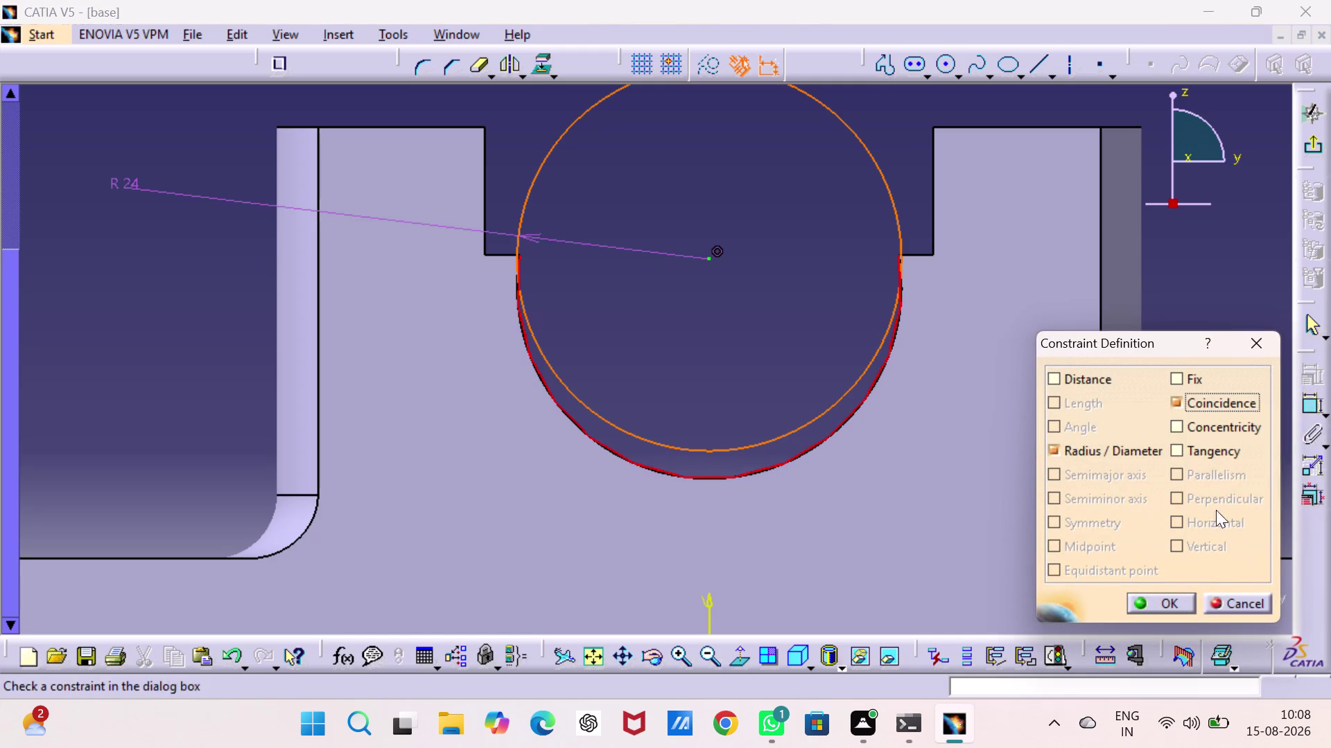
click(1187, 605)
drag(1229, 332, 1223, 337)
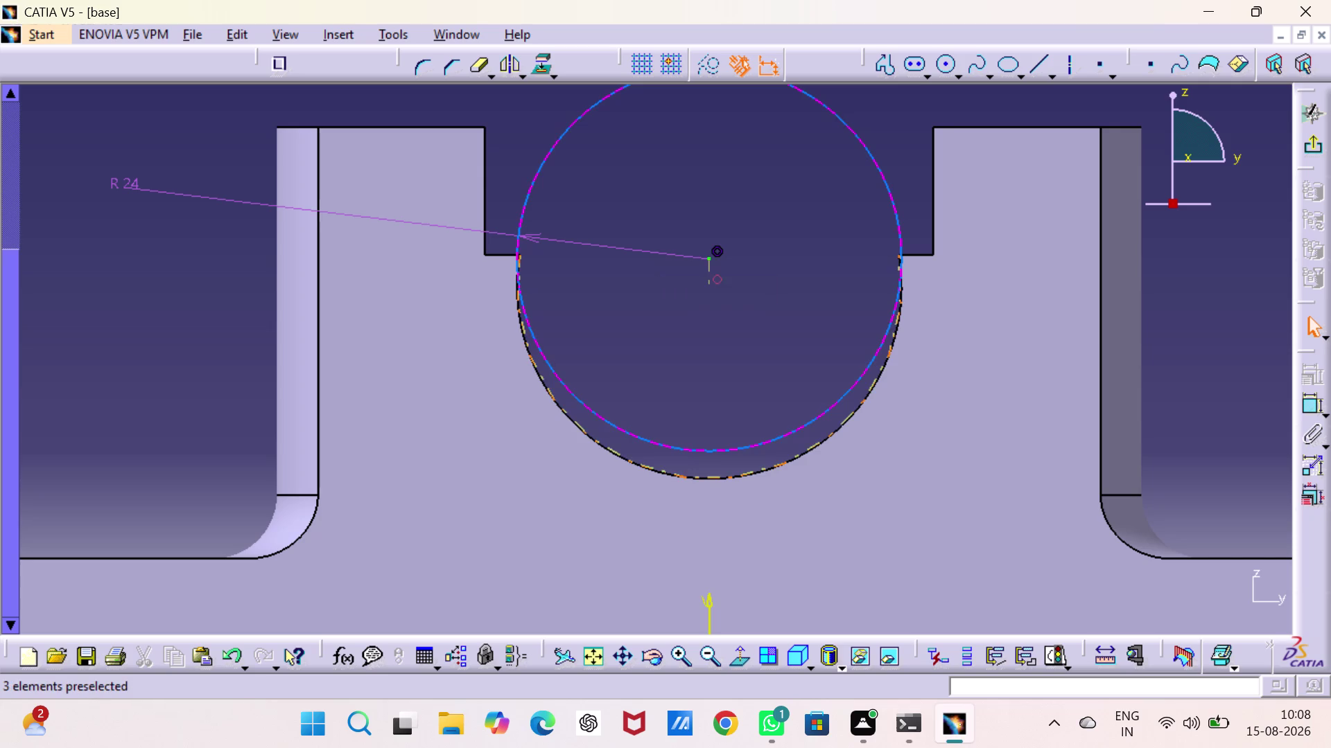
key(ctrl+z)
key(ctrl+z)
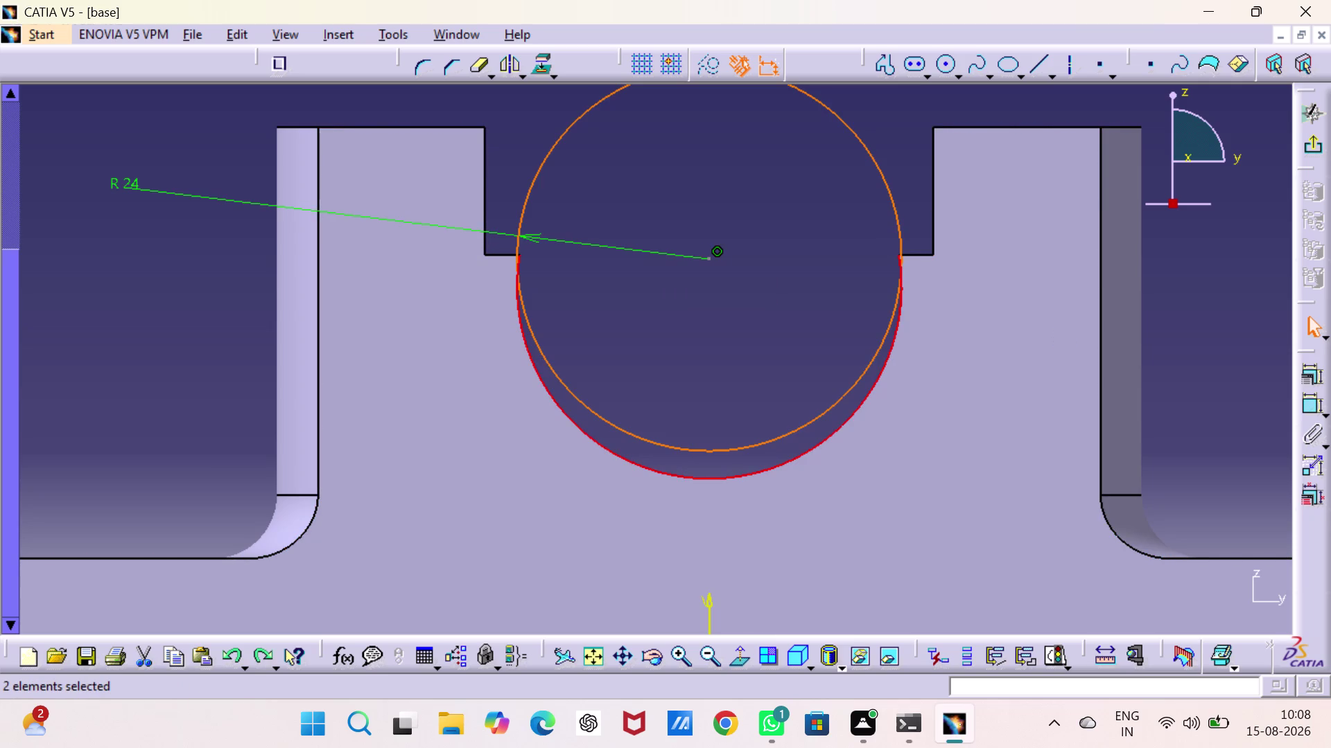
click(1193, 310)
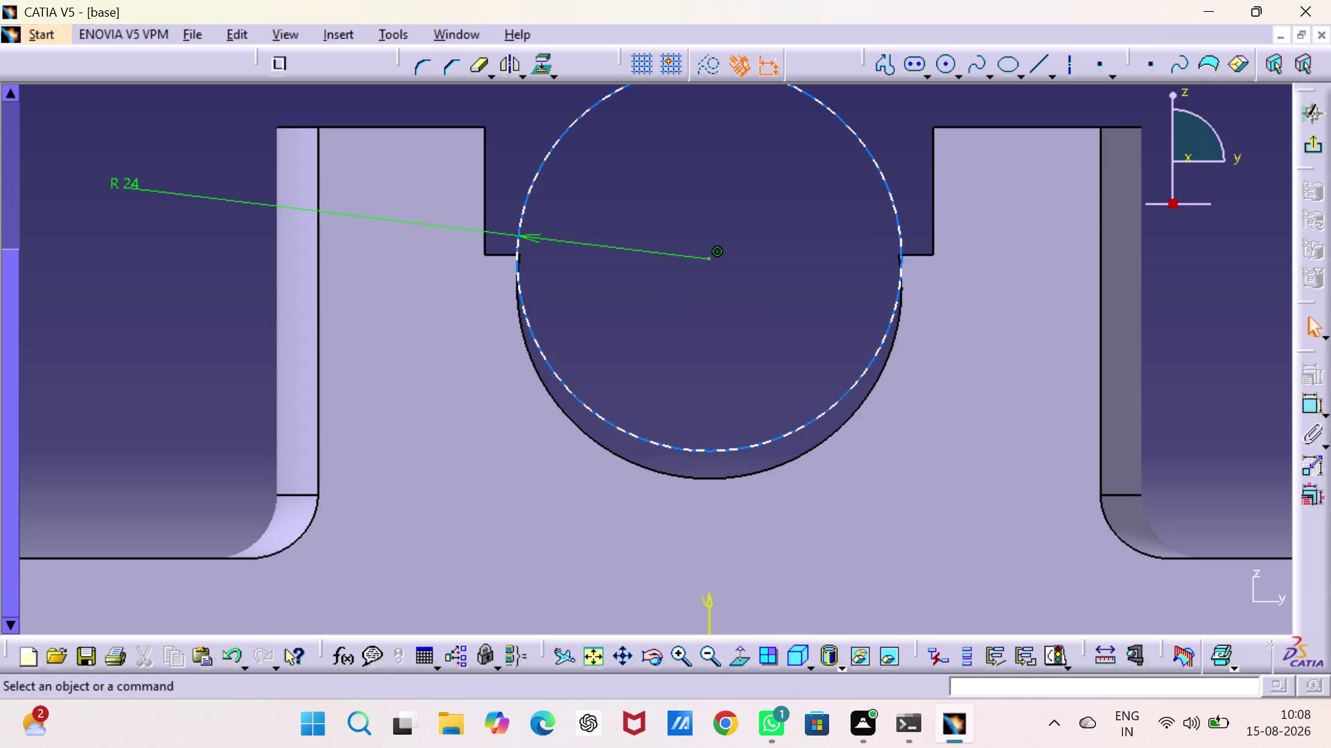
drag(798, 428, 813, 427)
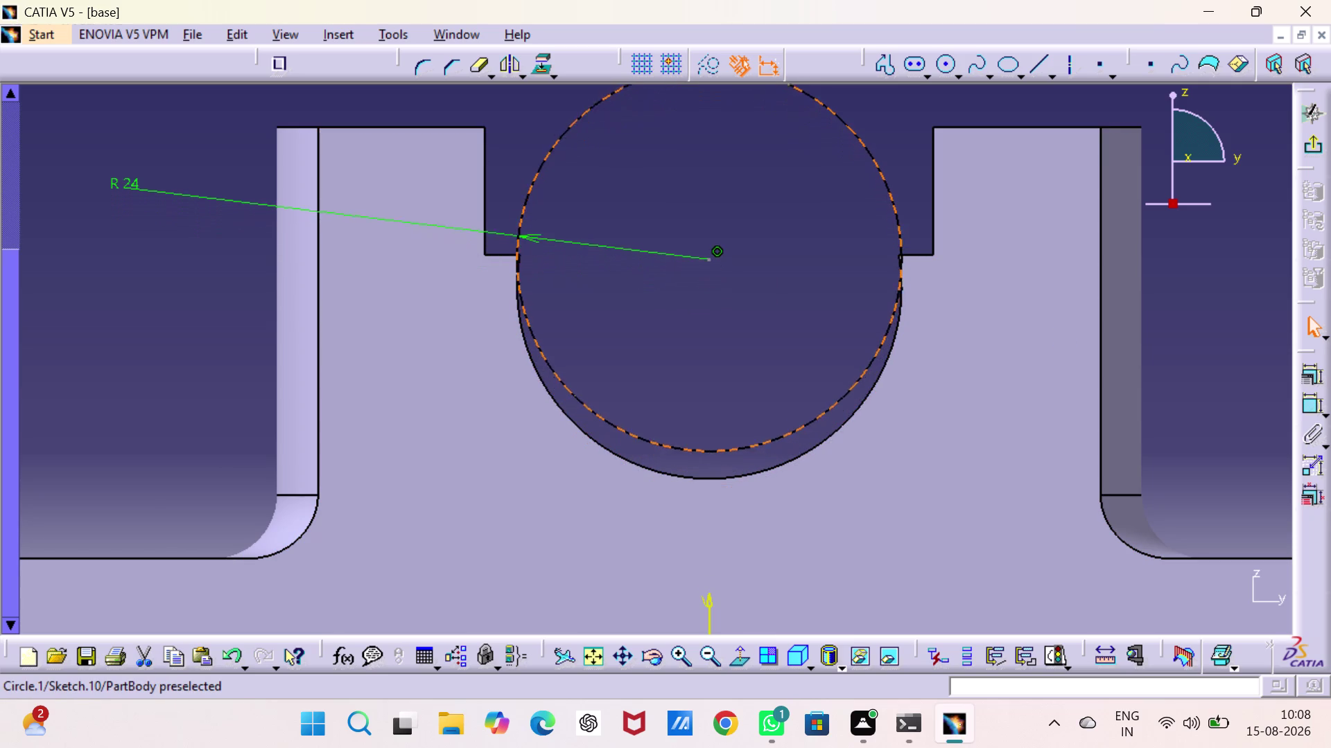
drag(812, 427, 813, 458)
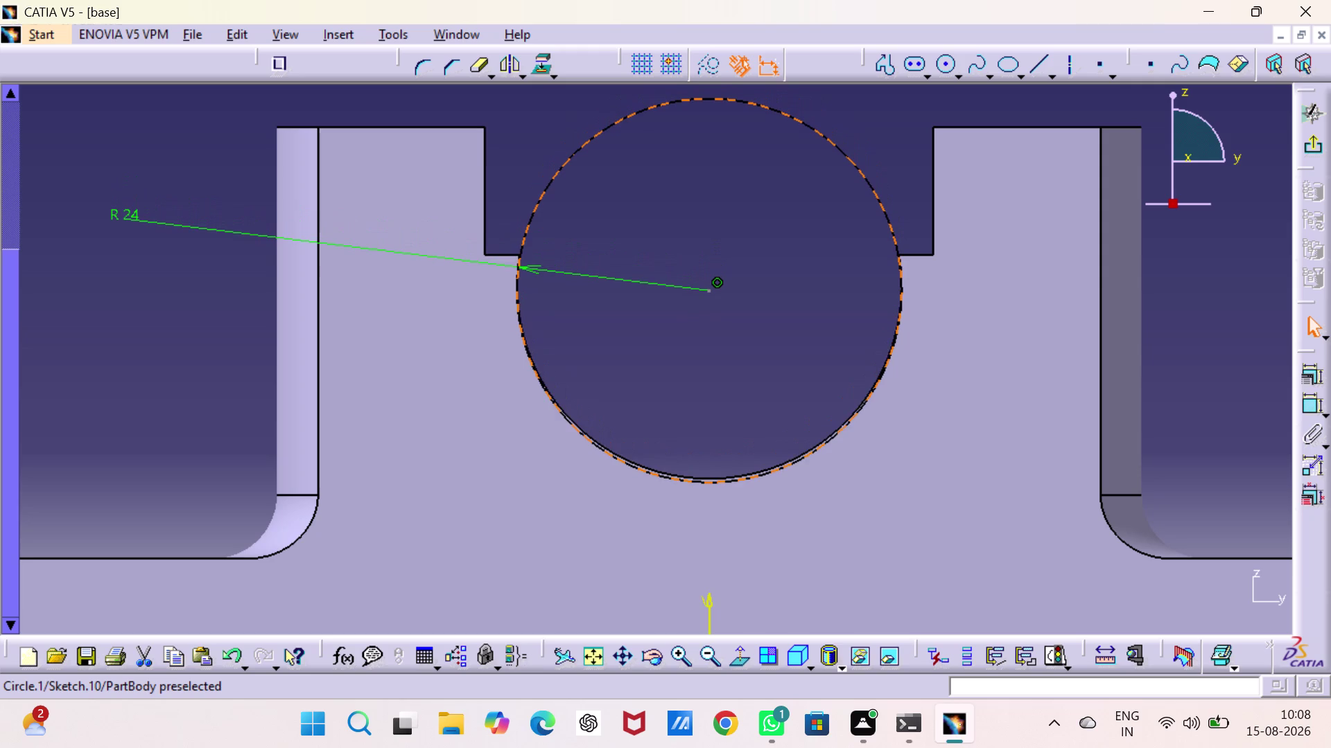
drag(814, 458, 813, 455)
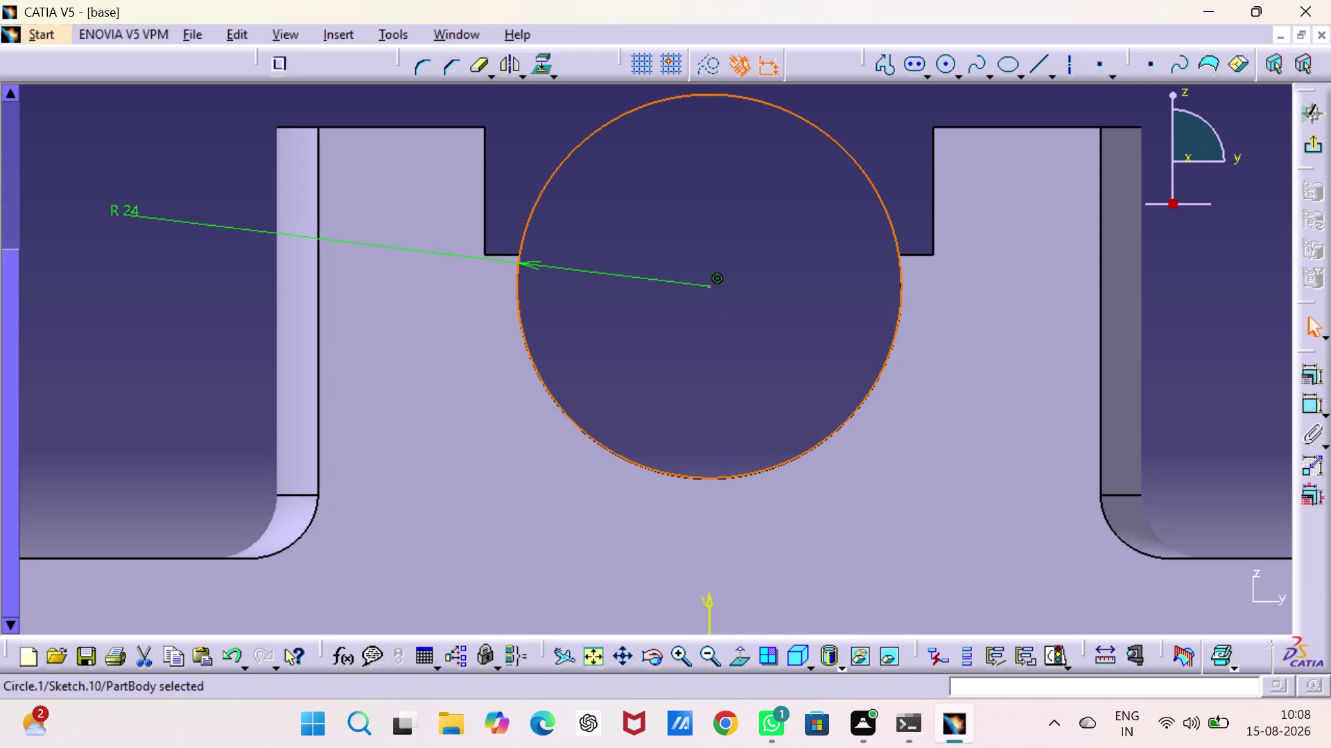
click(793, 401)
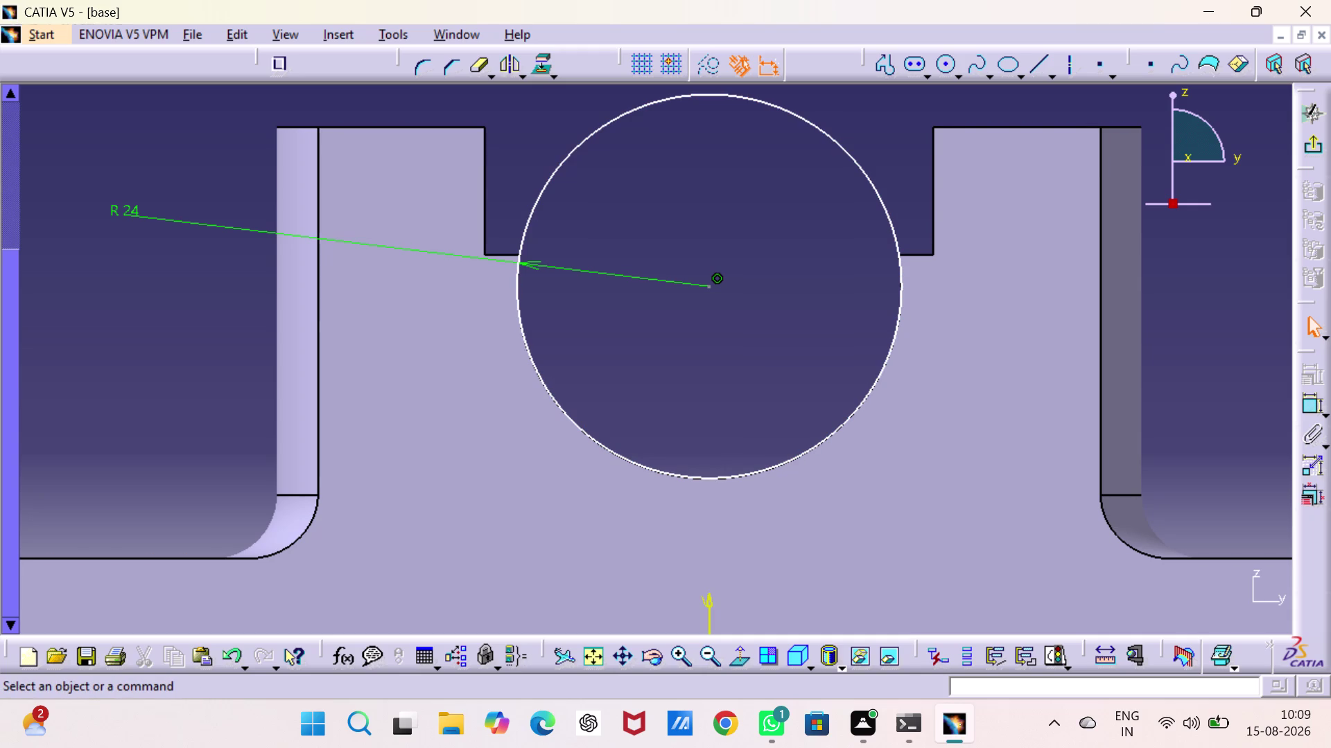
click(1306, 404)
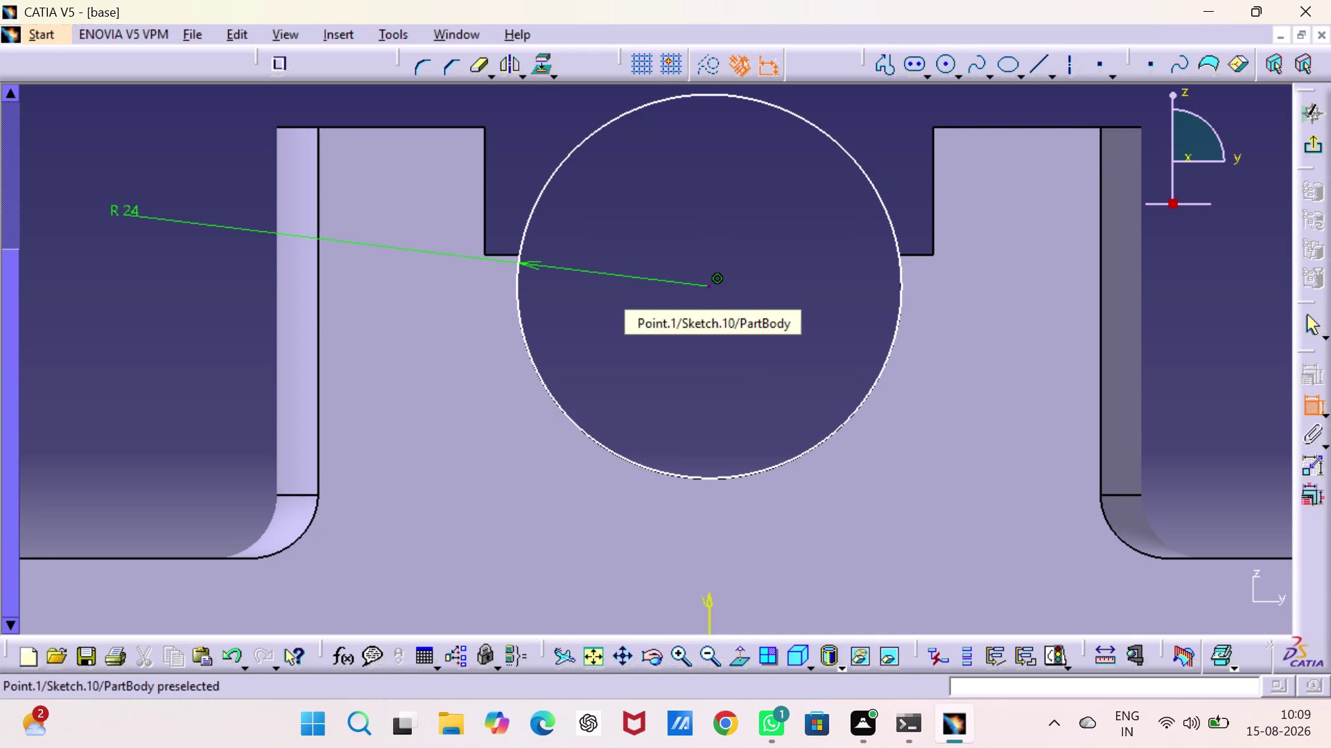
key(Escape)
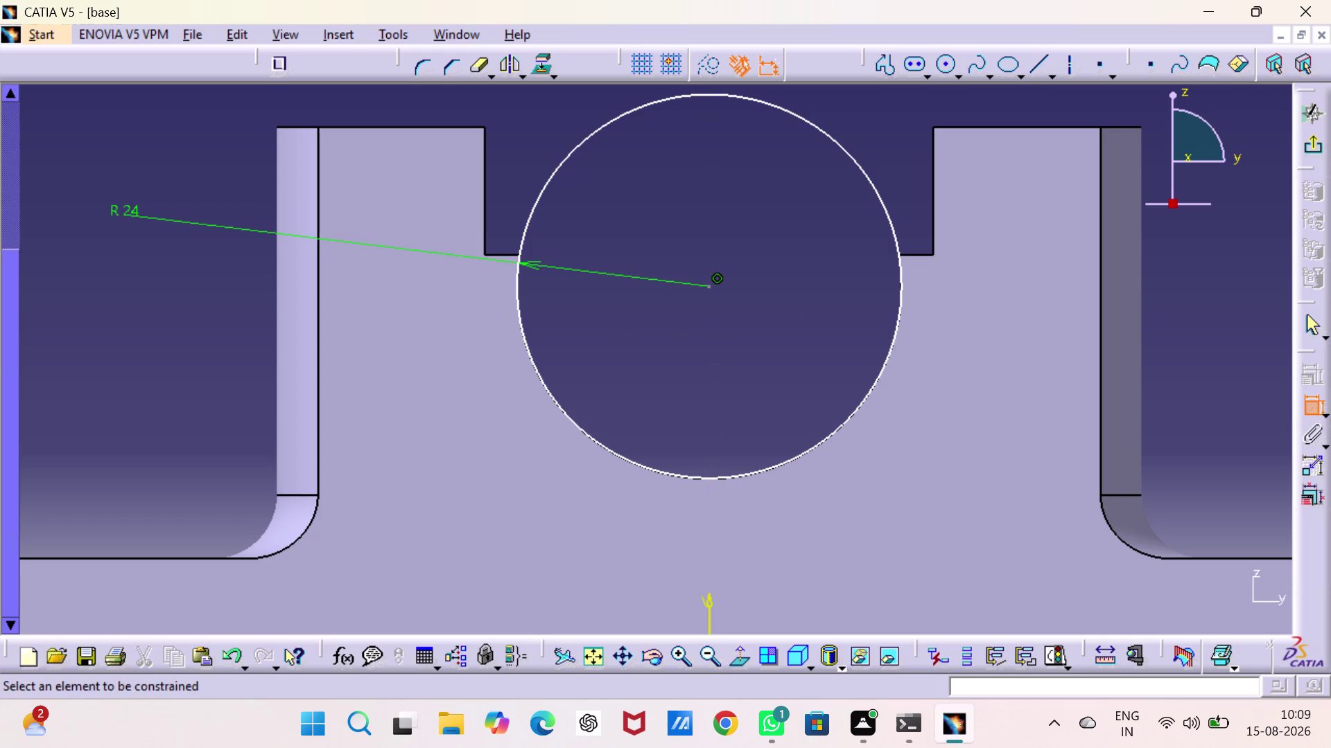
drag(815, 123, 820, 92)
key(grave)
key(Escape)
key(Escape)
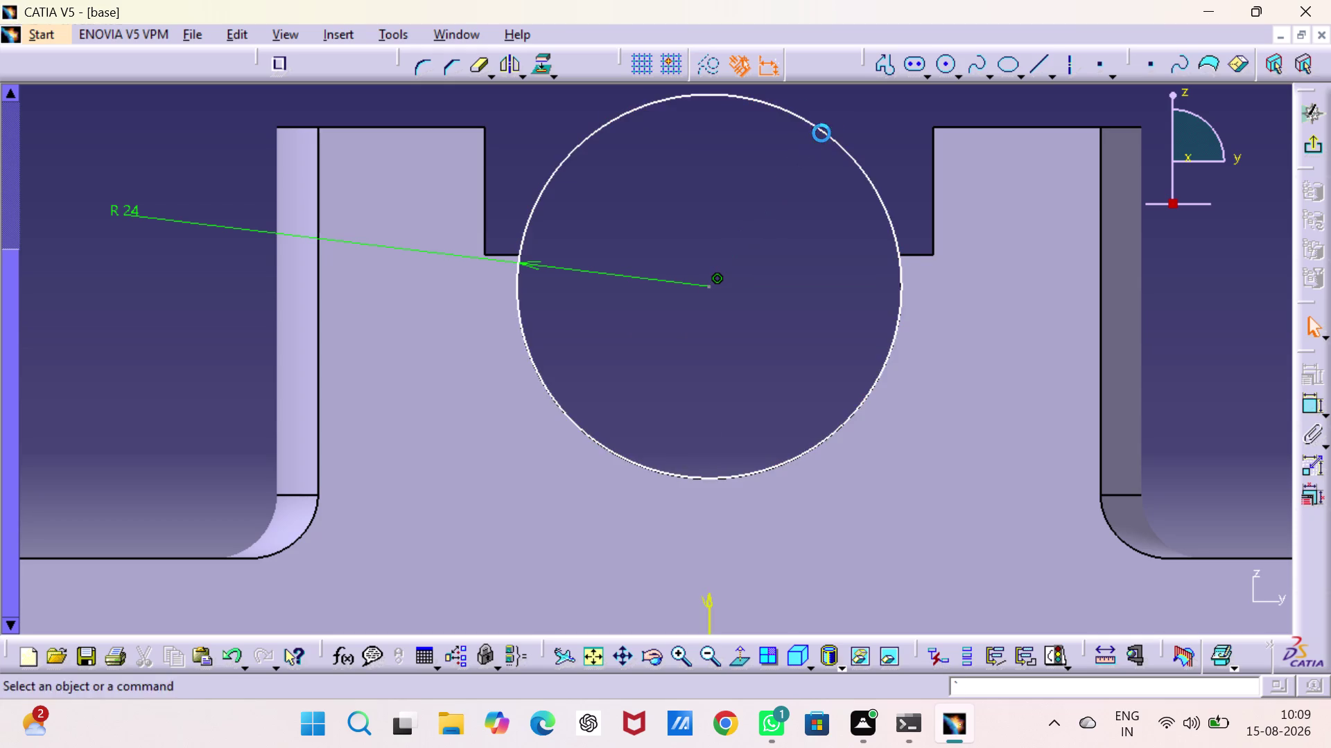
drag(834, 139, 843, 95)
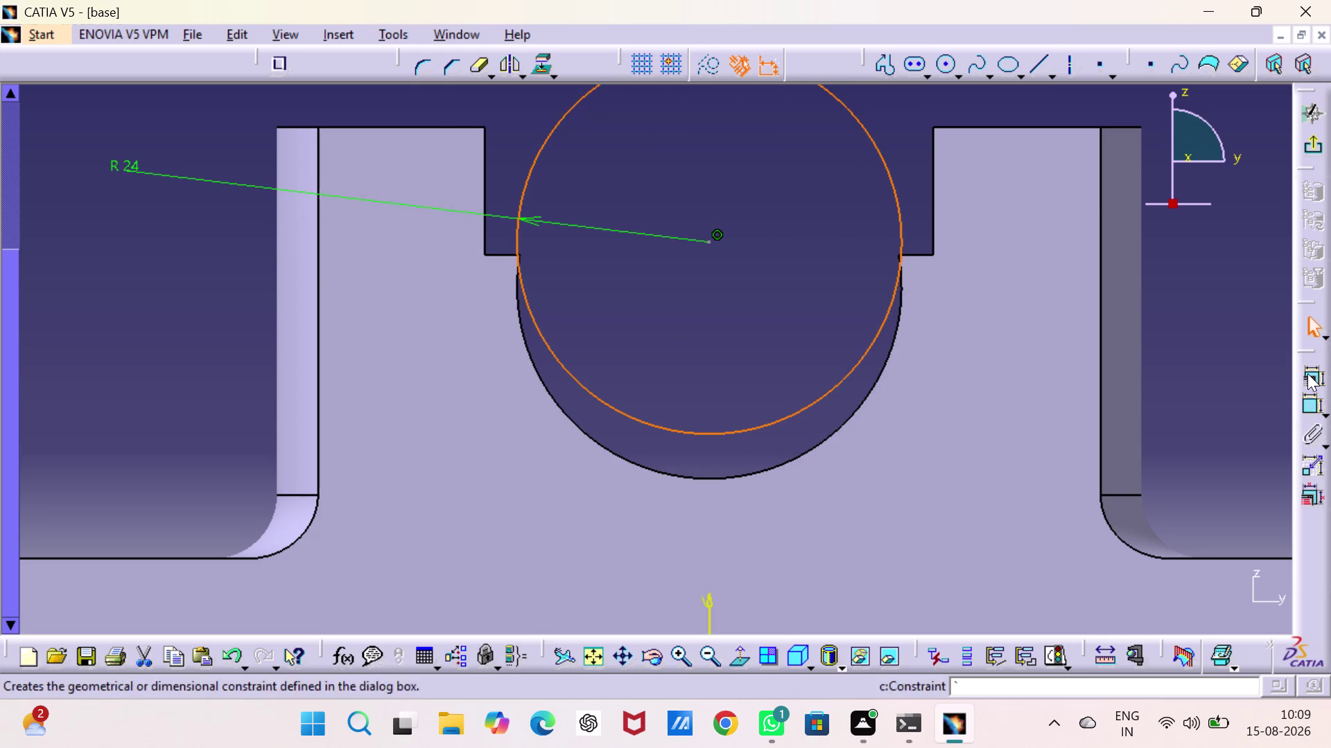
Pick the R24 circle and bore edge, then close the constraint options unapplied.
click(803, 457)
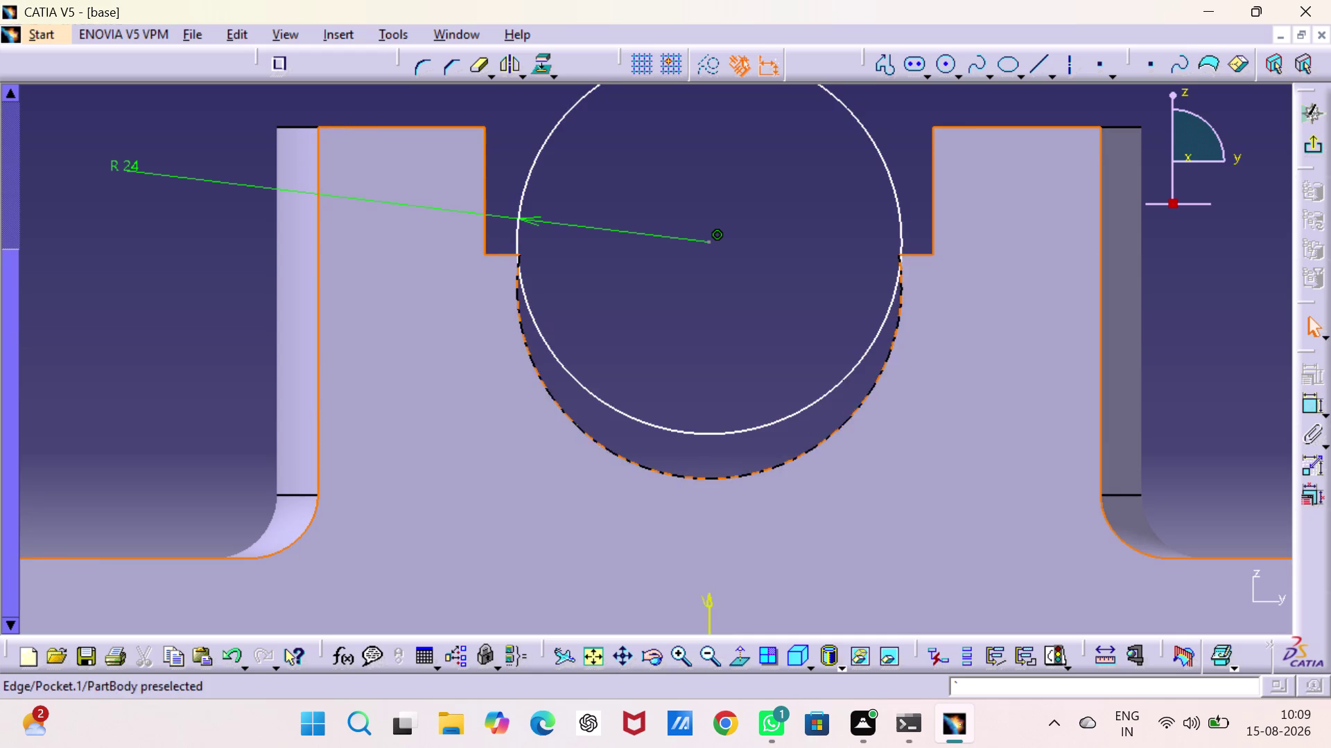
click(794, 417)
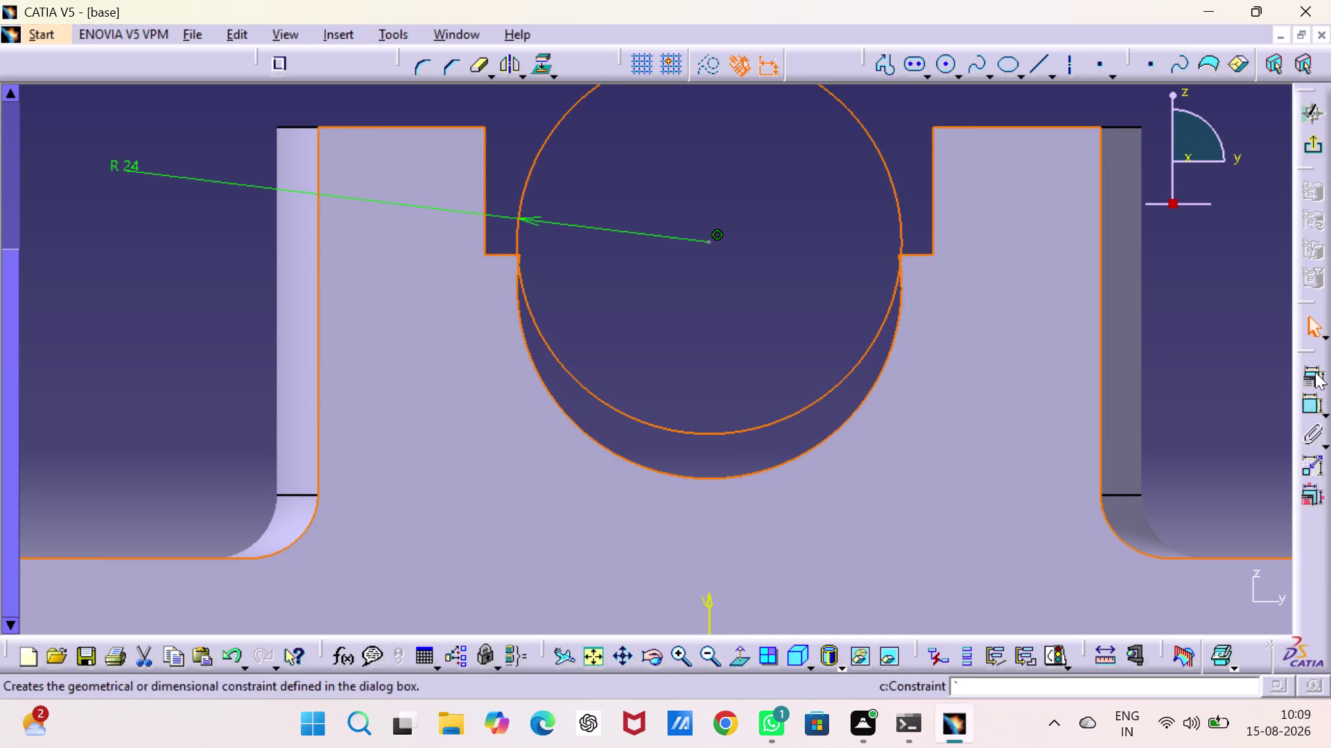
click(1314, 372)
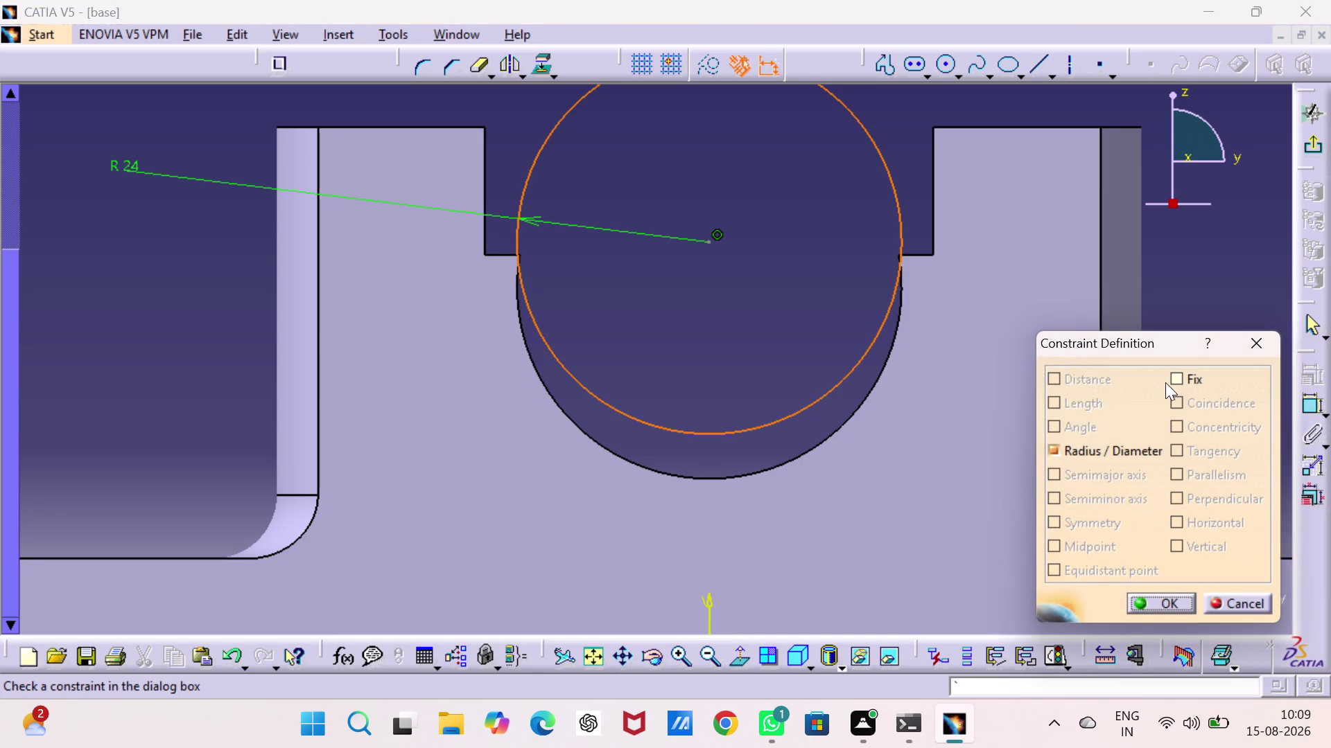
click(1270, 341)
click(1221, 331)
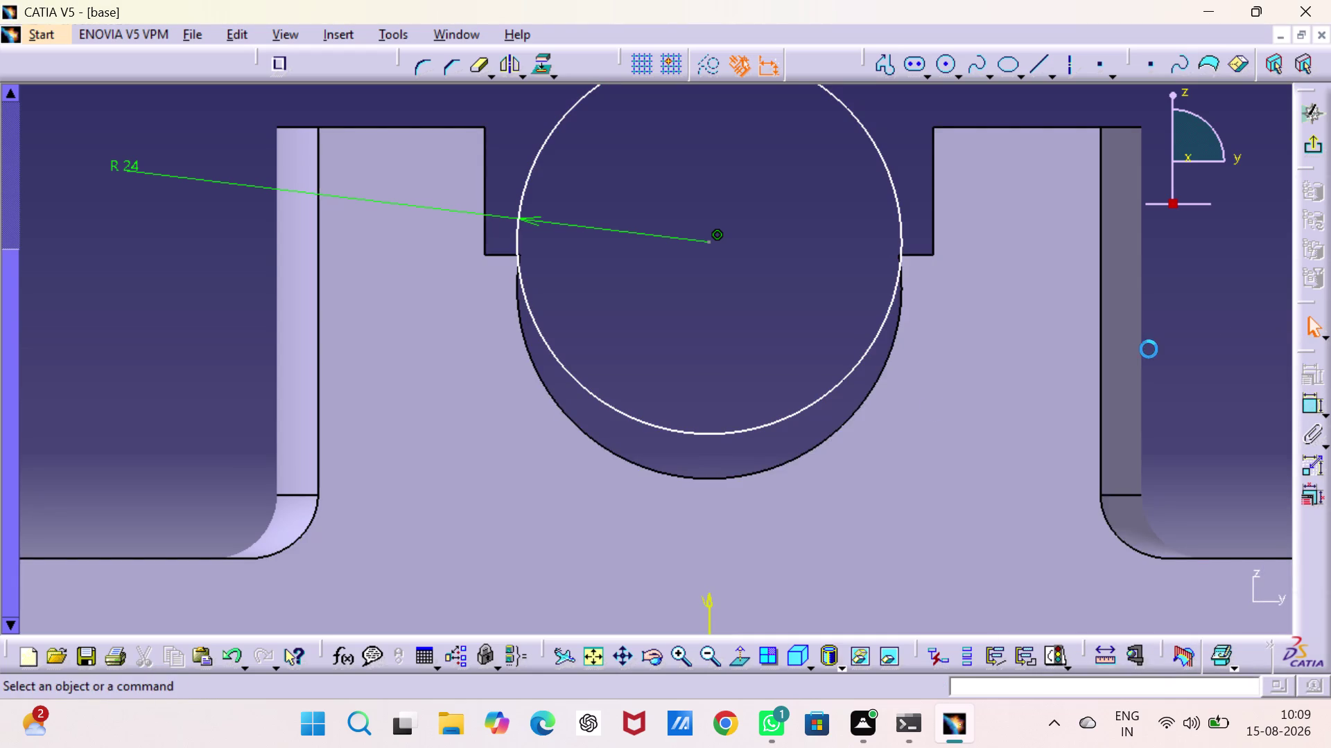
Make the R24 circle tangent to the bore edge, then exit to the 3D part.
click(797, 455)
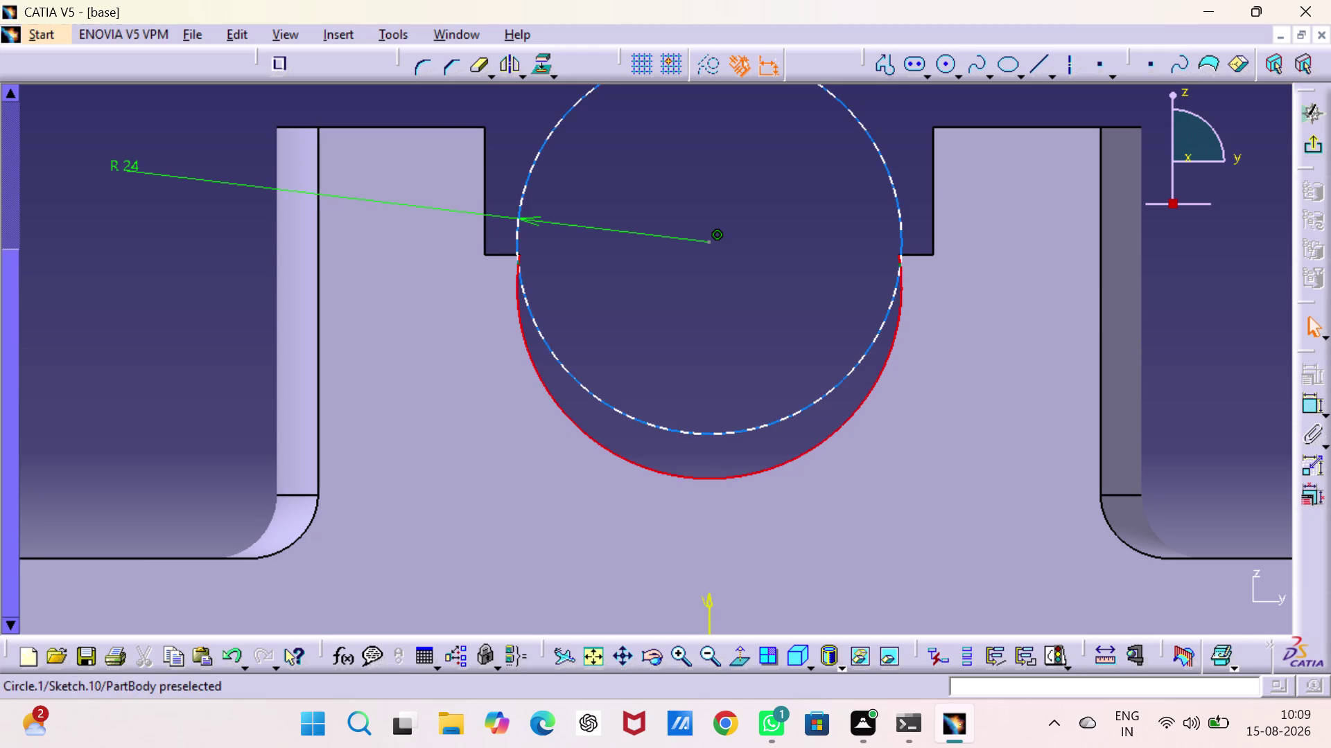
click(785, 419)
click(1302, 376)
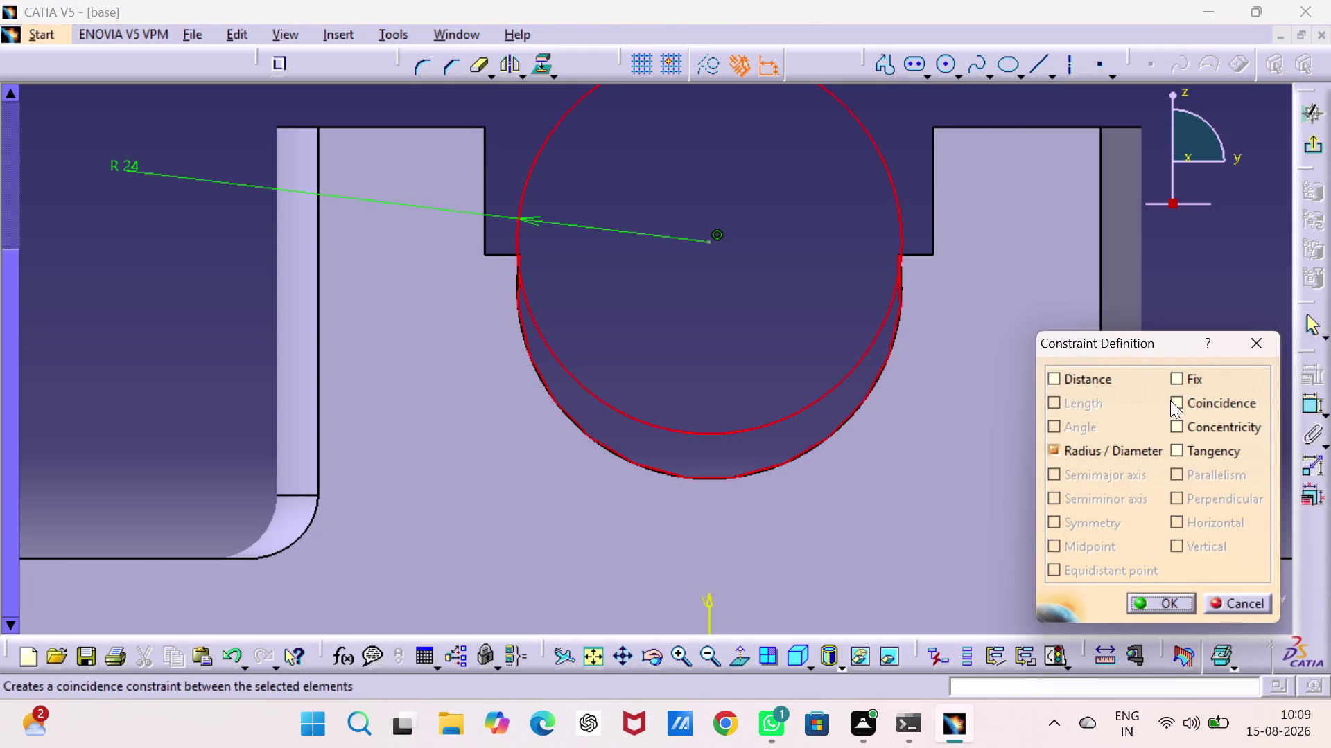
click(1172, 399)
click(1174, 398)
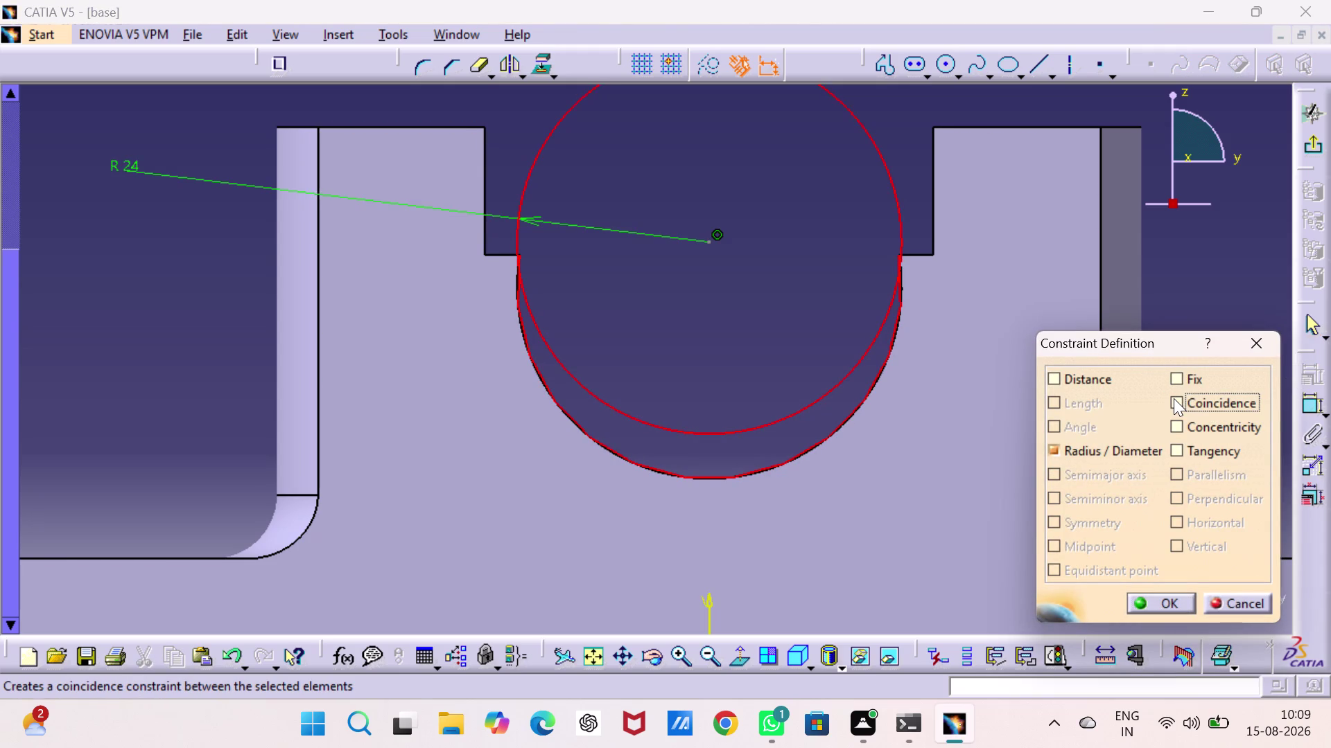
click(1178, 445)
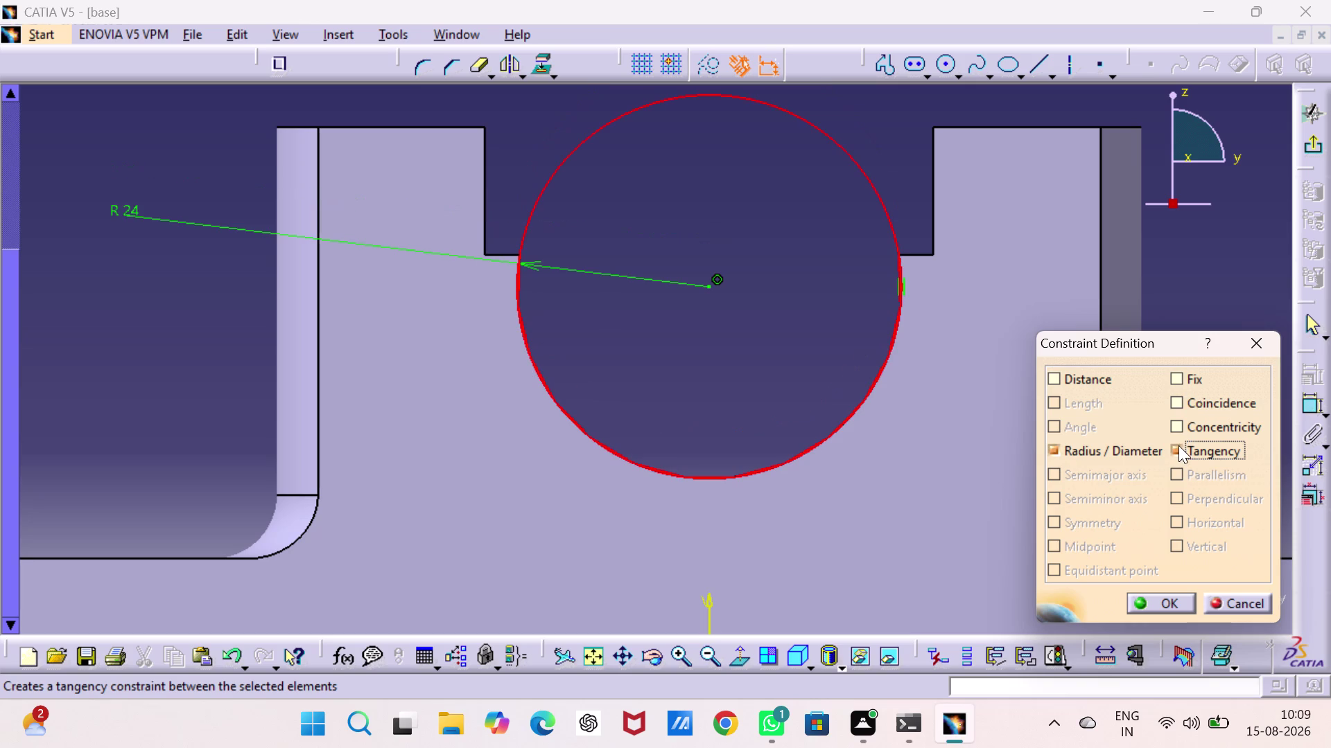
click(1159, 611)
click(1244, 344)
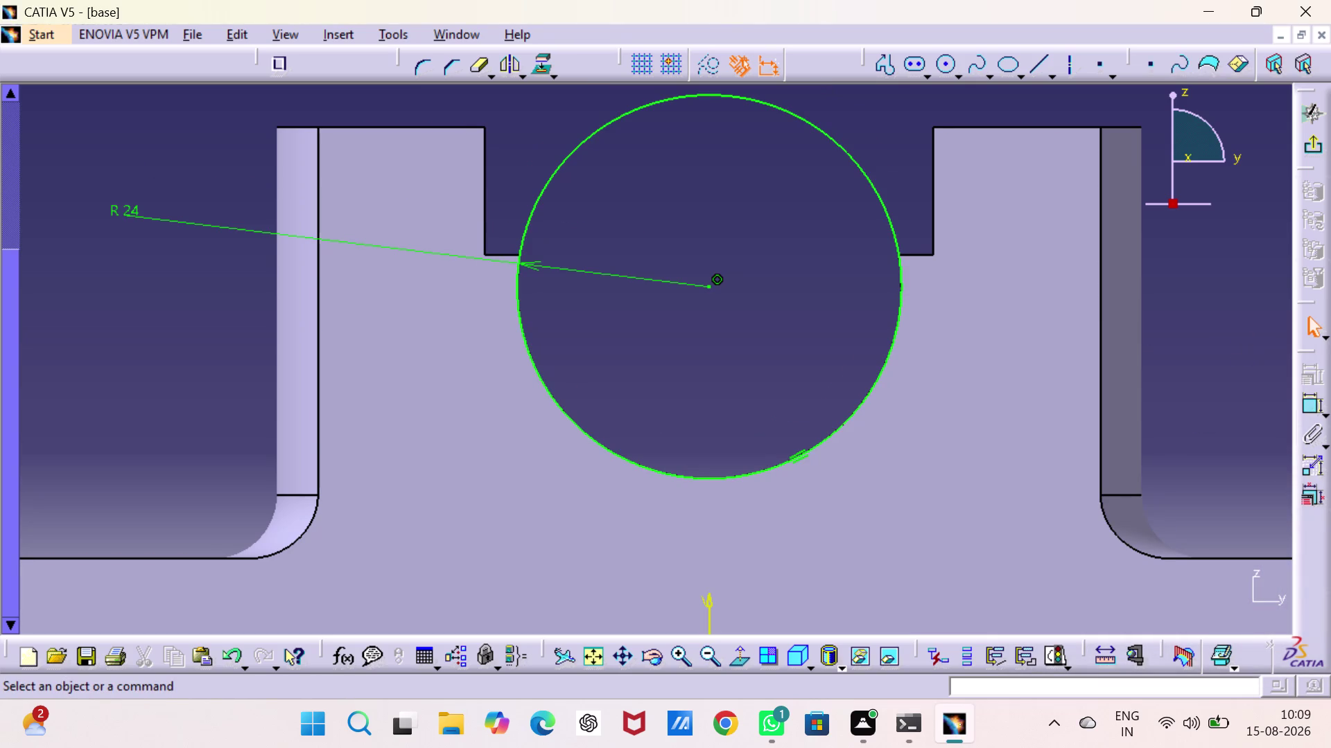
click(1312, 141)
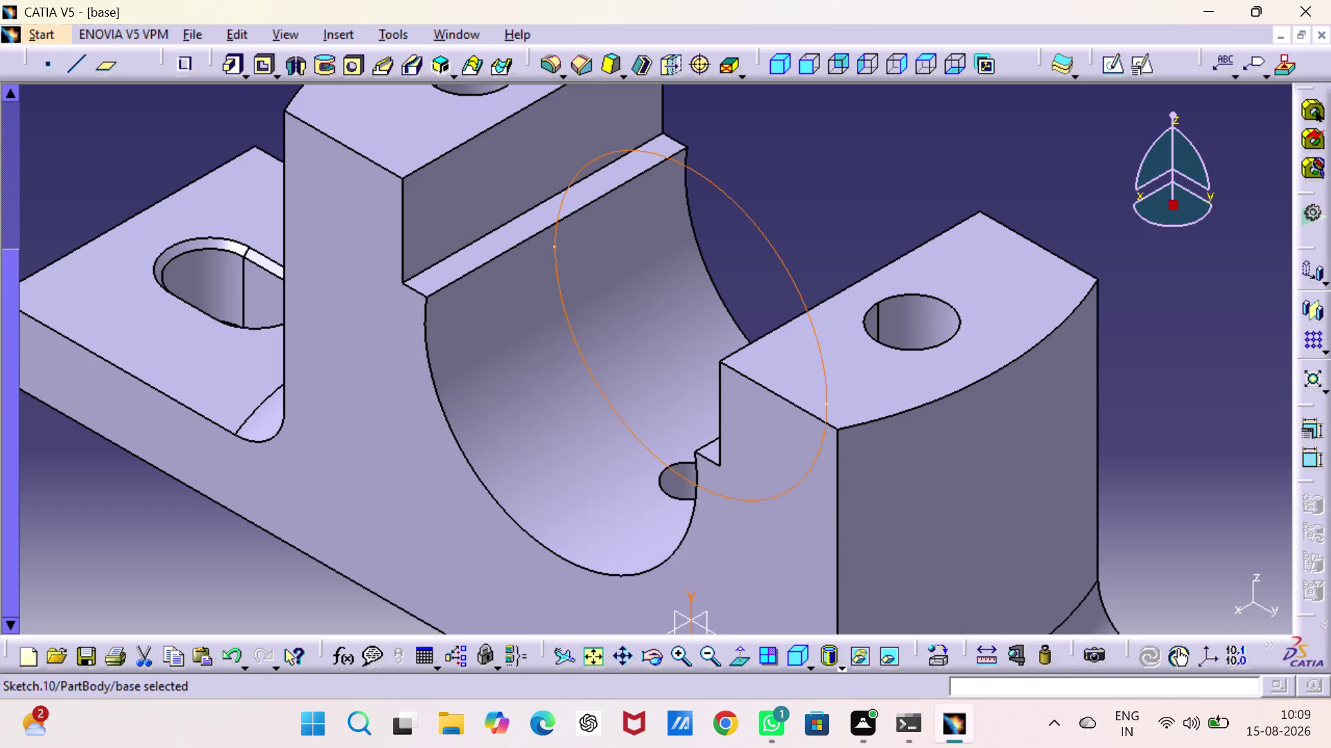
Start a Pocket from Sketch.10 with Mirrored extent and spin its depth up to 20 mm.
click(266, 66)
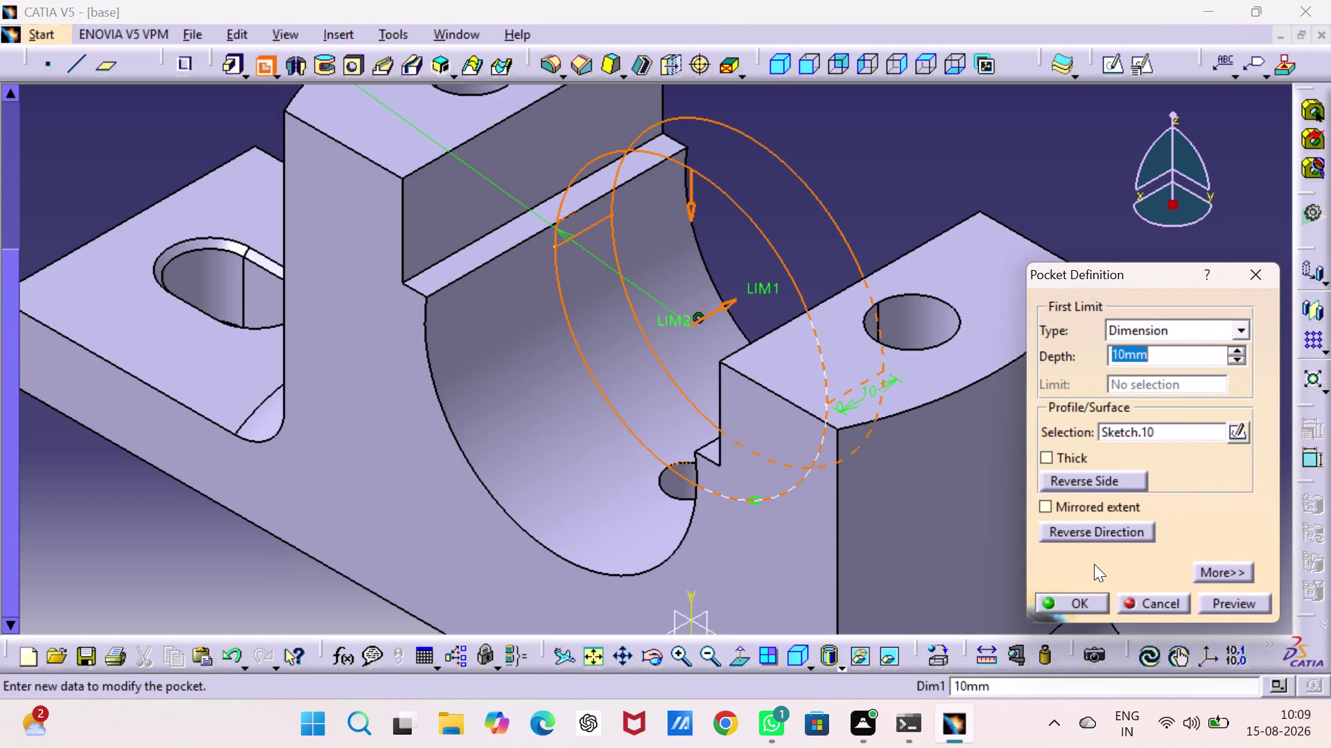
click(1041, 506)
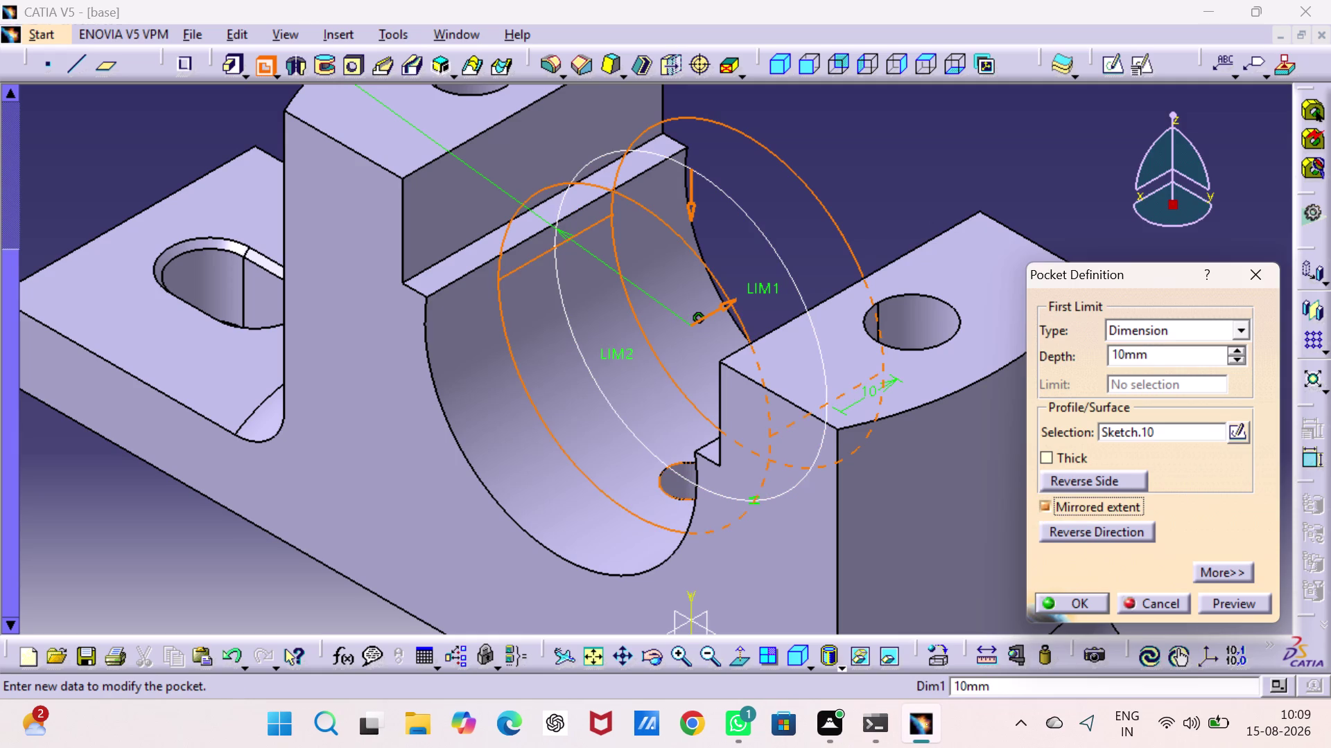
triple_click(1238, 353)
triple_click(1238, 354)
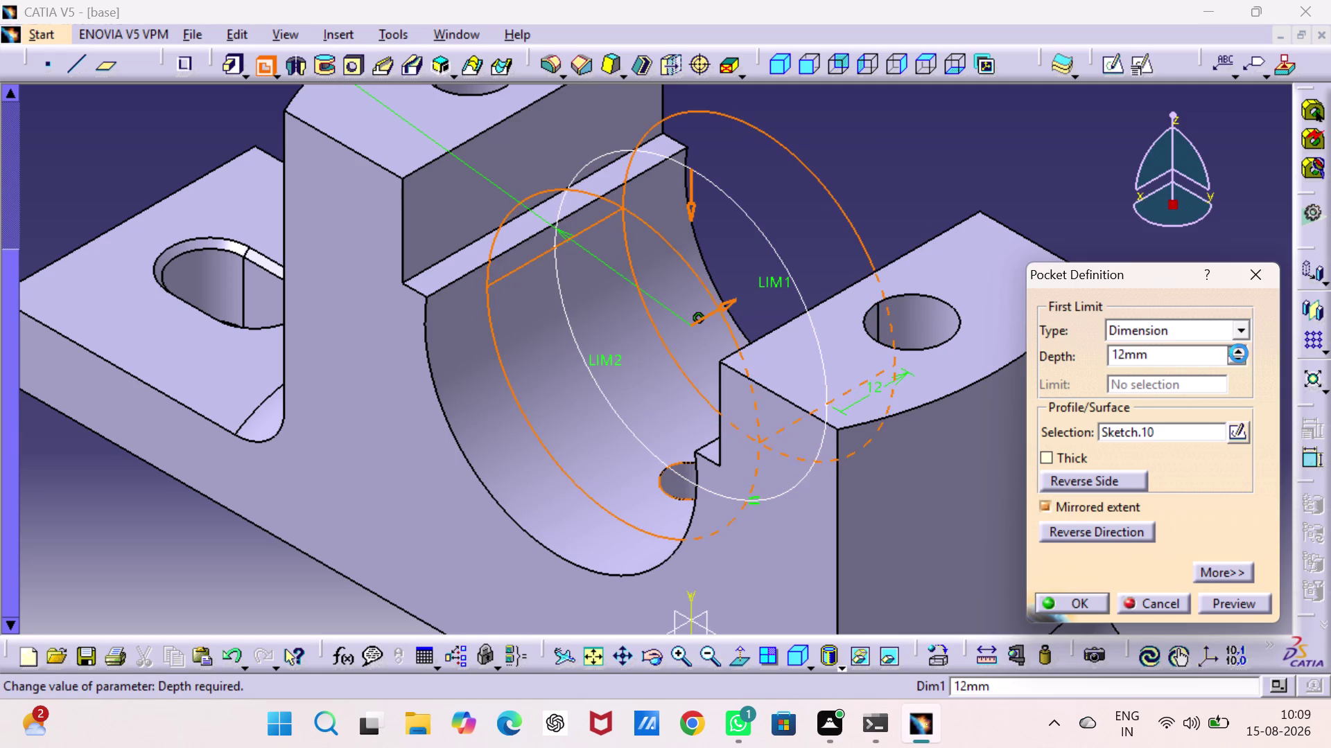
double_click(1239, 354)
click(1238, 353)
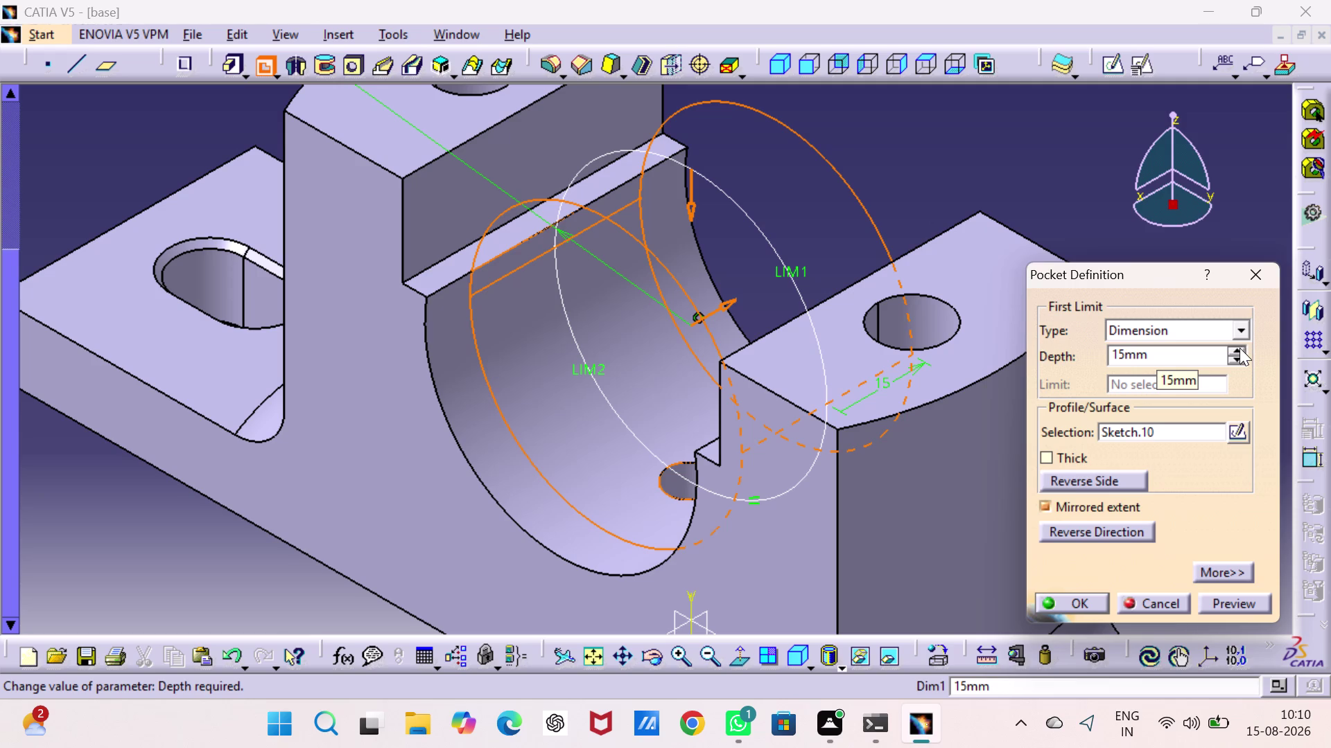
triple_click(1239, 348)
triple_click(1239, 348)
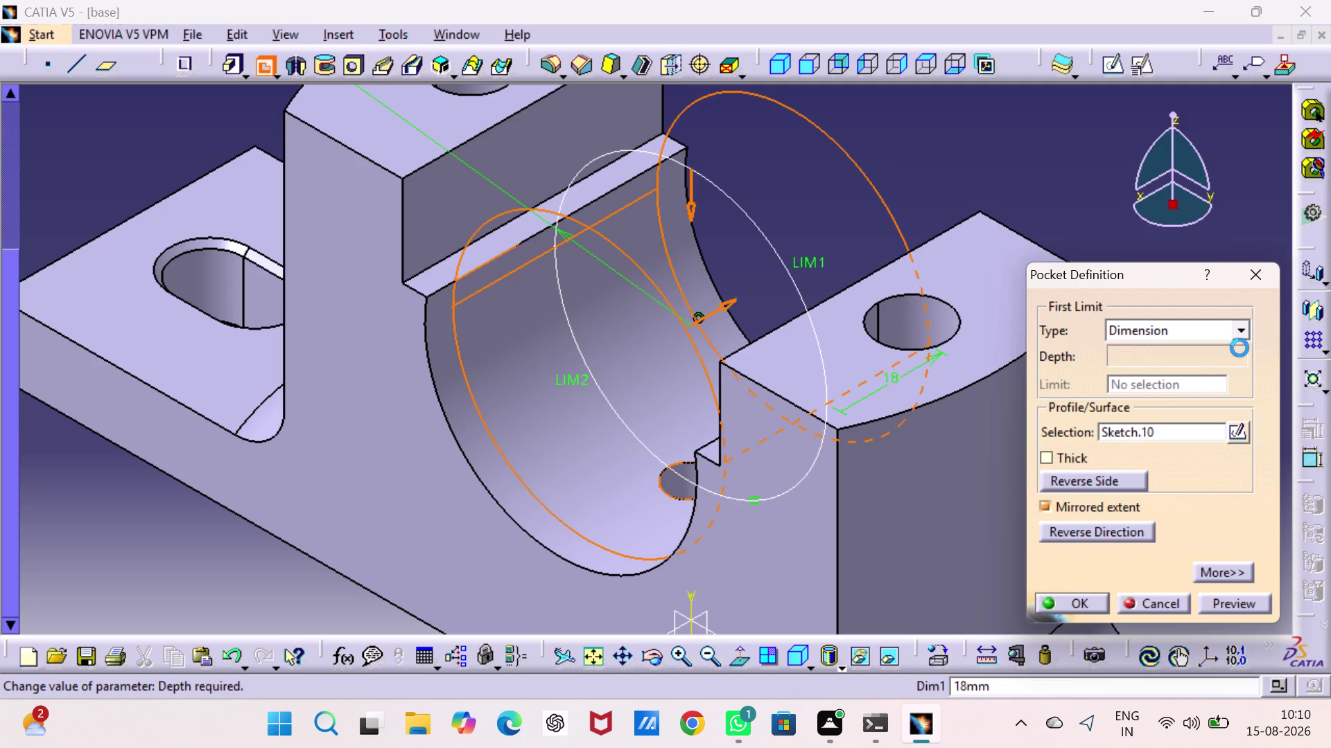
click(1239, 348)
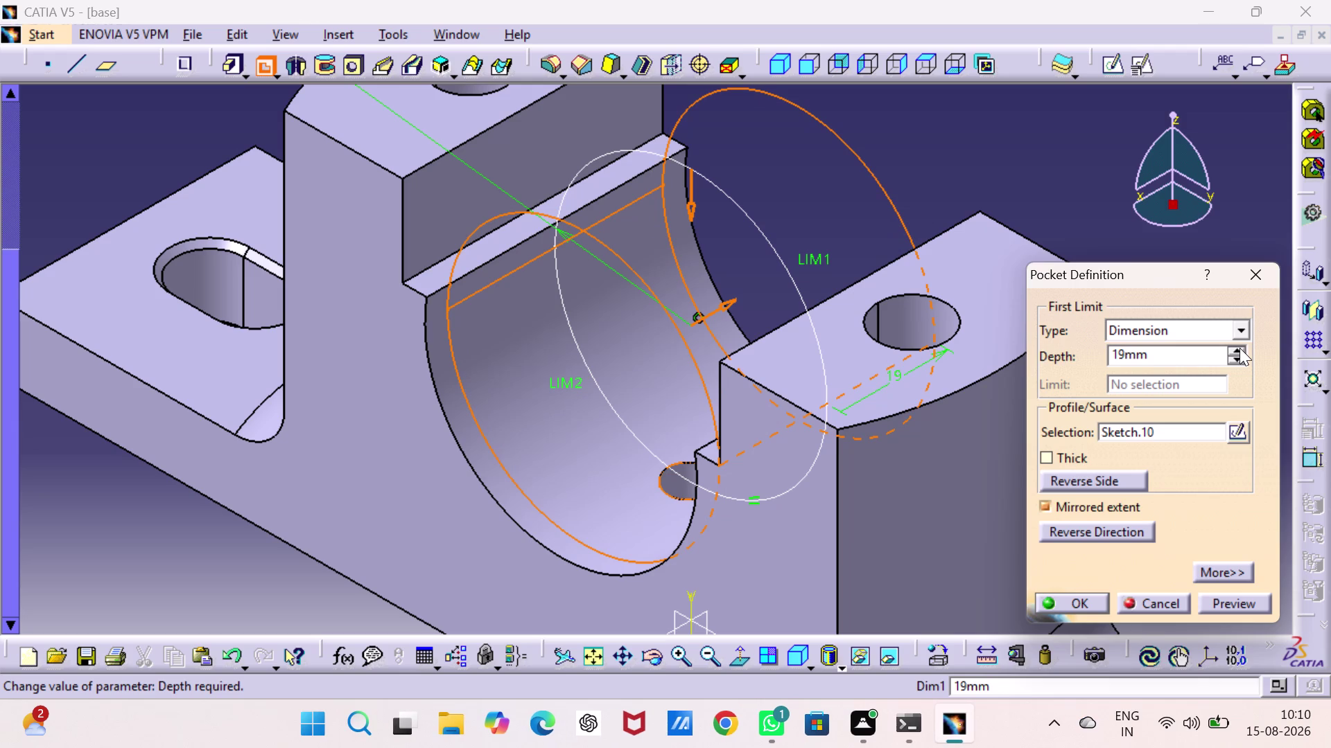
click(1239, 348)
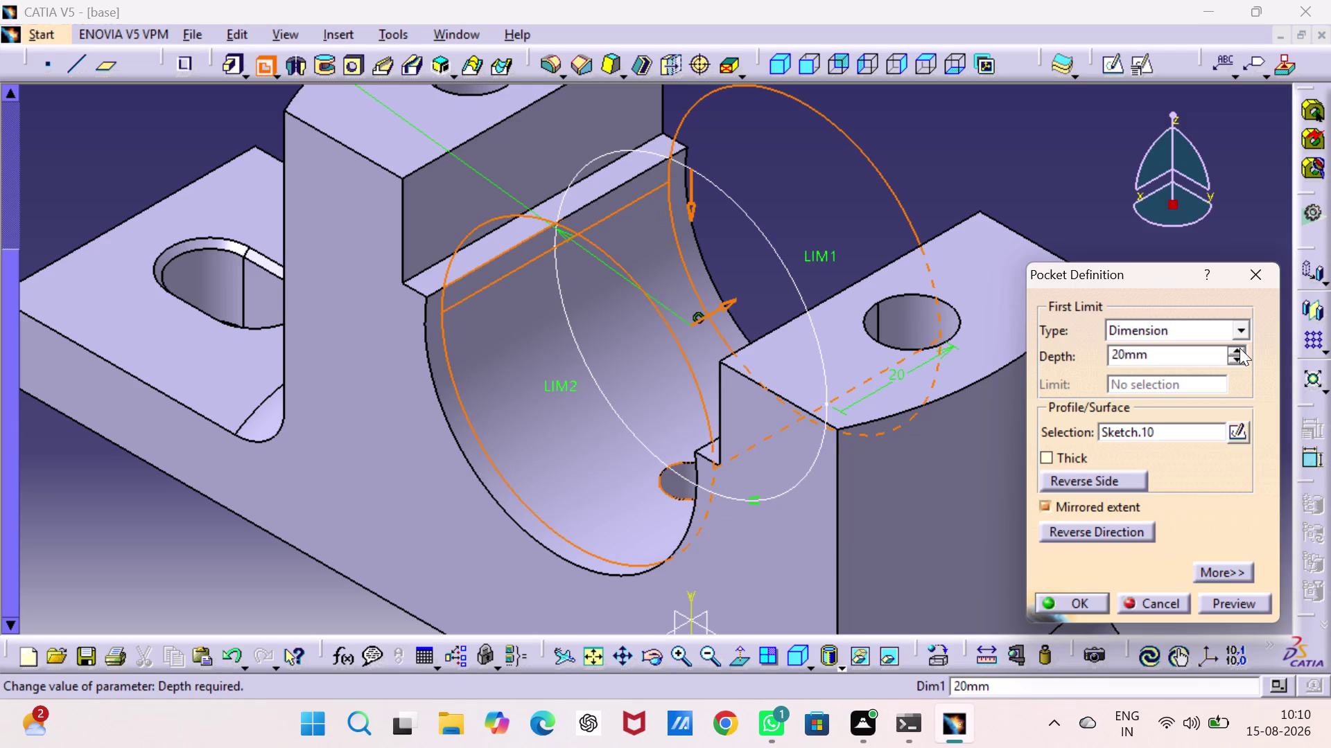